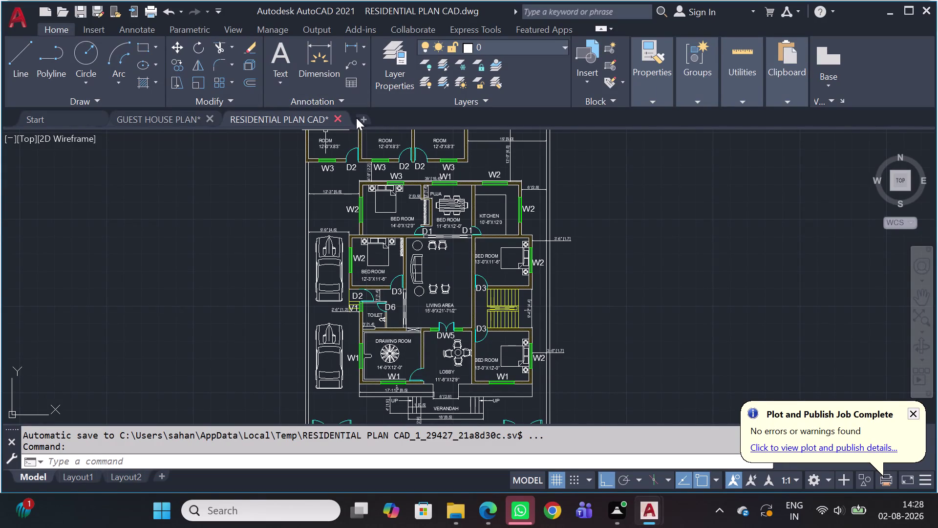
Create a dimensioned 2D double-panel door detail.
Create the blank Drawing3 and pan its empty model space, bringing the origin to the lower left.
click(367, 115)
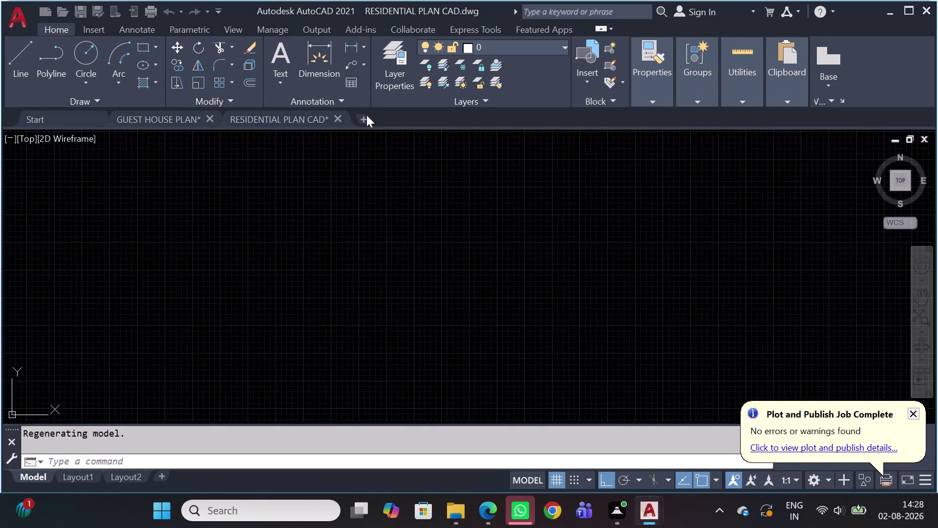
scroll(down, 3)
scroll(up, 3)
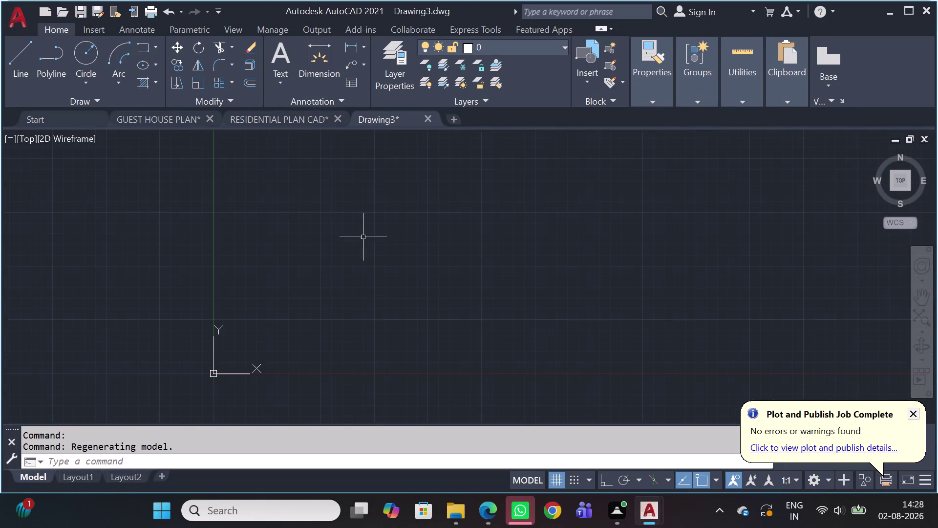
scroll(up, 3)
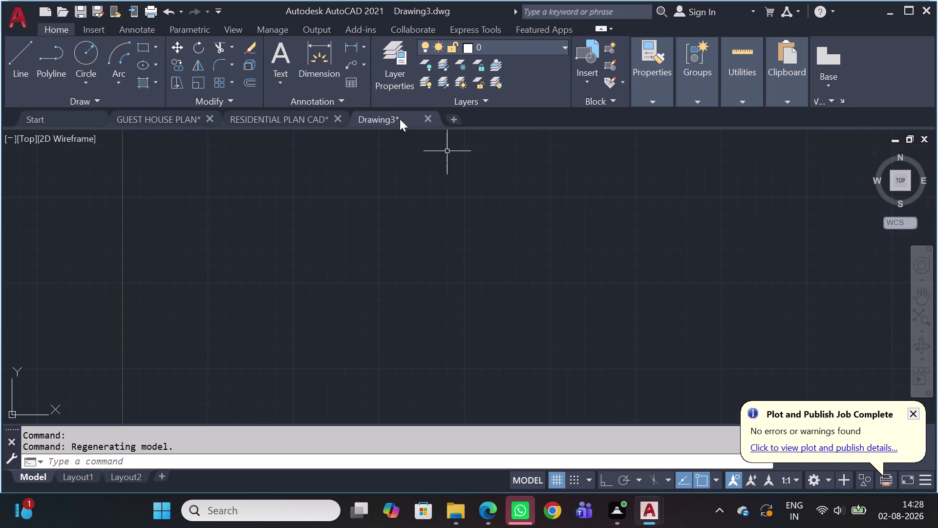
scroll(up, 3)
scroll(down, 3)
scroll(down, 3)
scroll(up, 3)
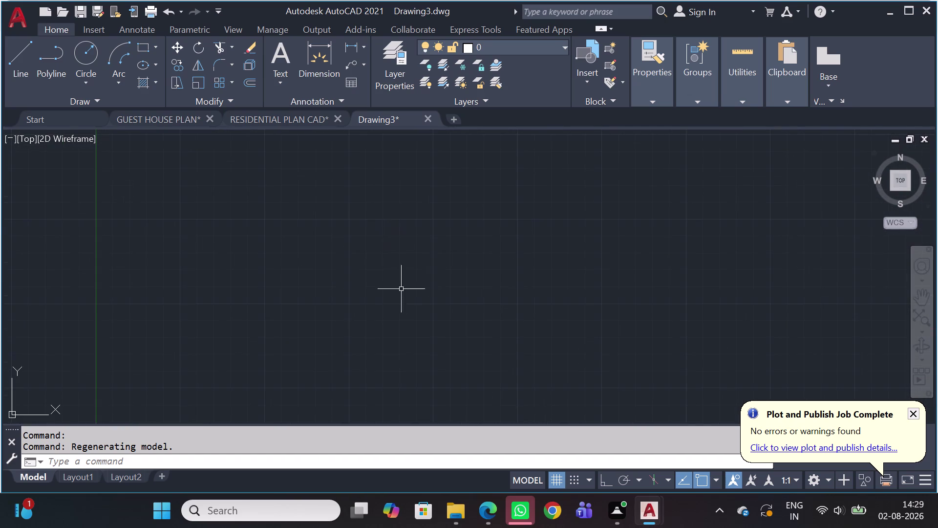
middle_drag(322, 302, 260, 271)
scroll(down, 3)
middle_drag(304, 214, 304, 215)
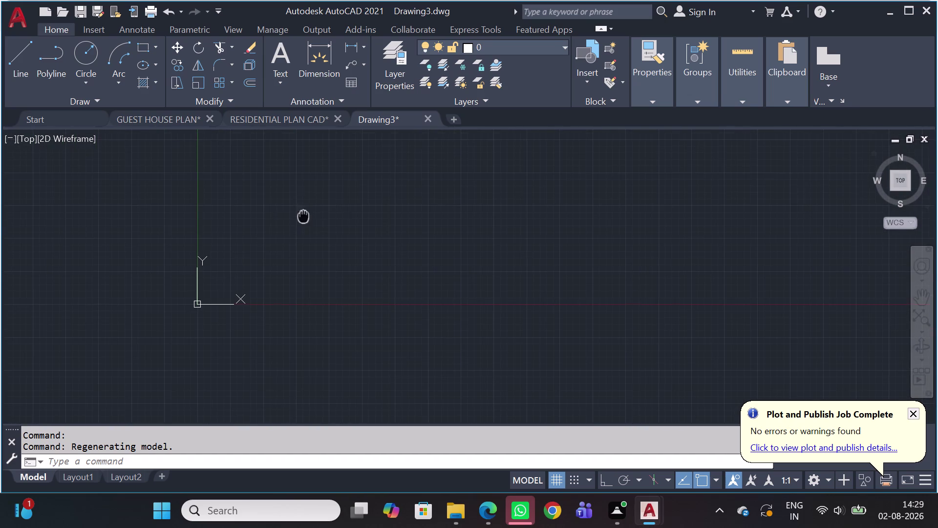
middle_drag(304, 215, 119, 297)
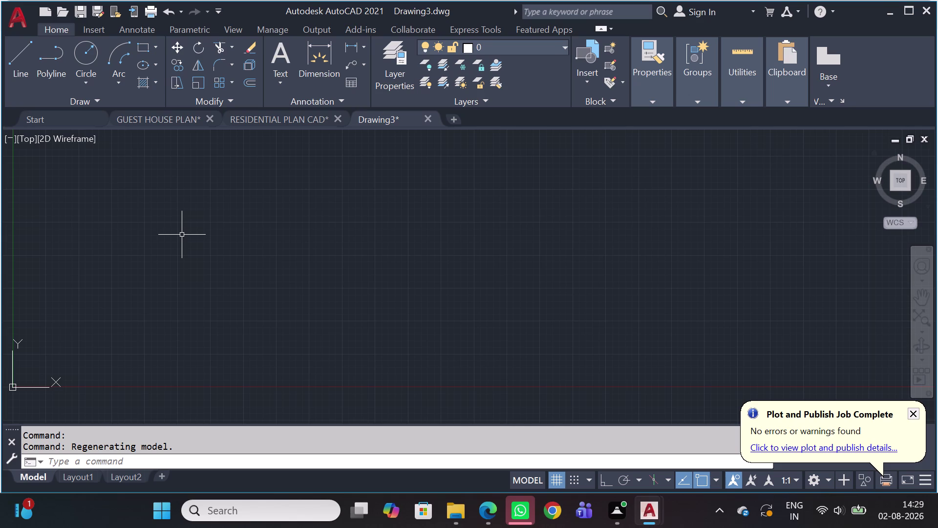
Set ISO-25's primary unit format to Architectural with 0'-0 1/2" precision.
text(D)
key(space)
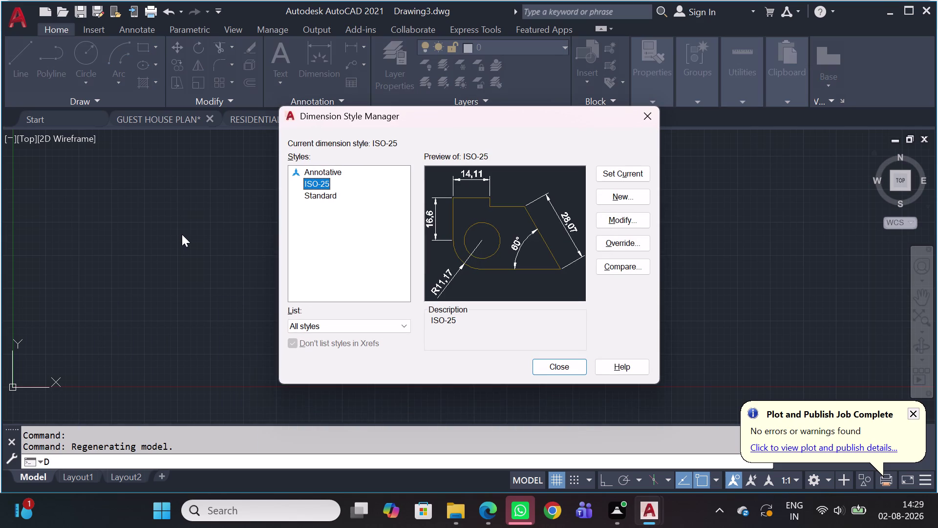
click(631, 225)
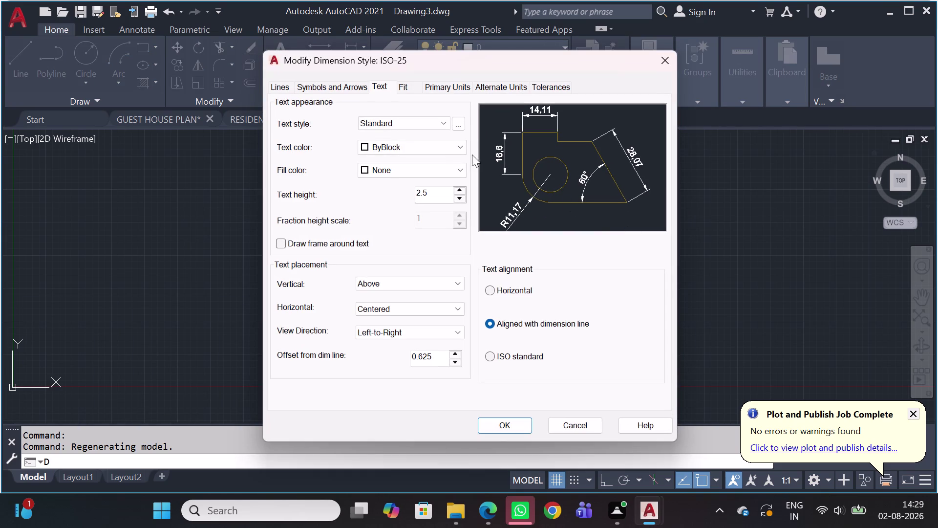
click(445, 84)
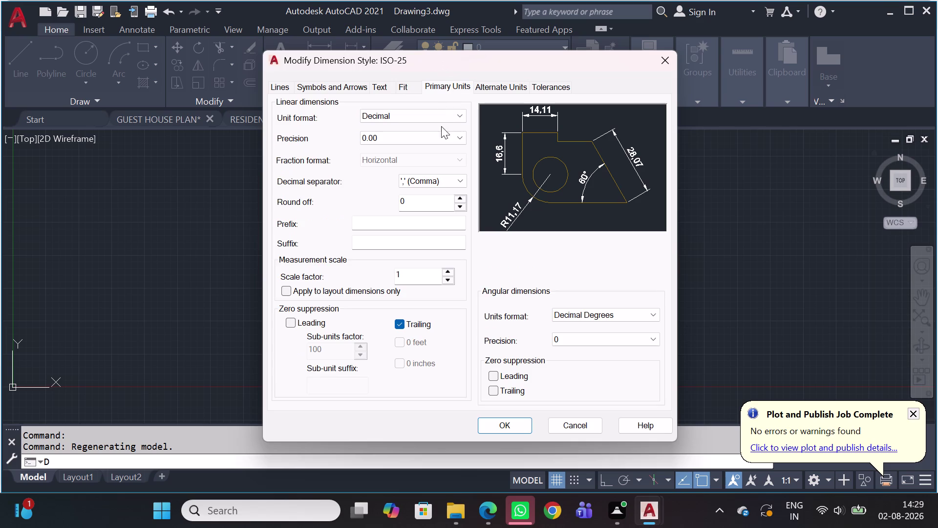
click(401, 123)
click(412, 116)
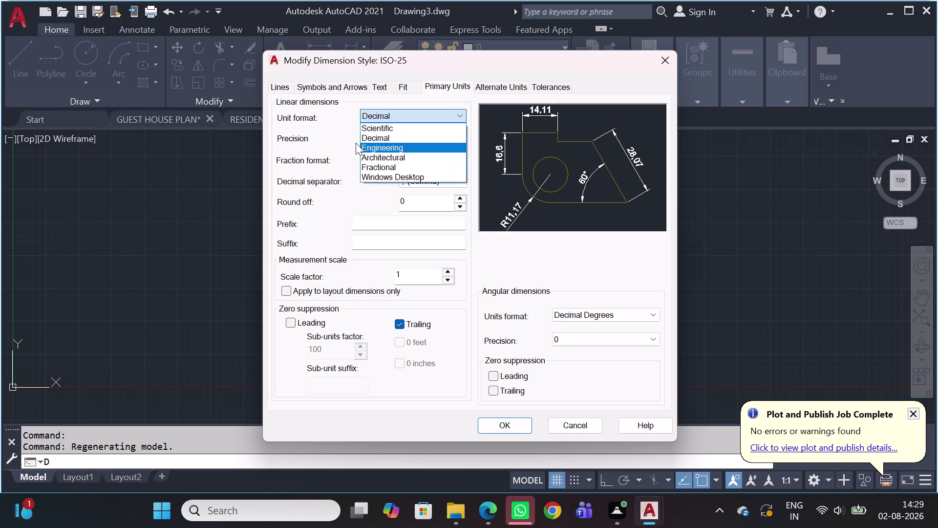
click(398, 159)
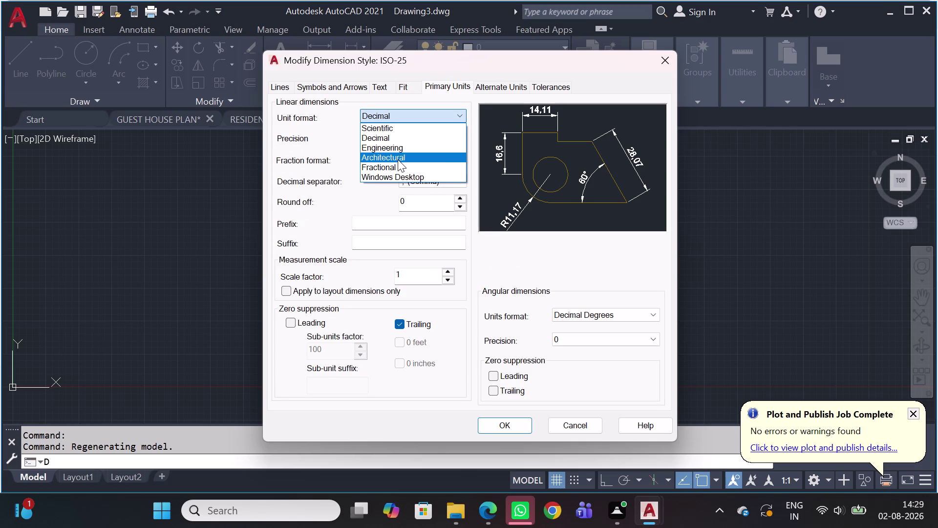
click(399, 137)
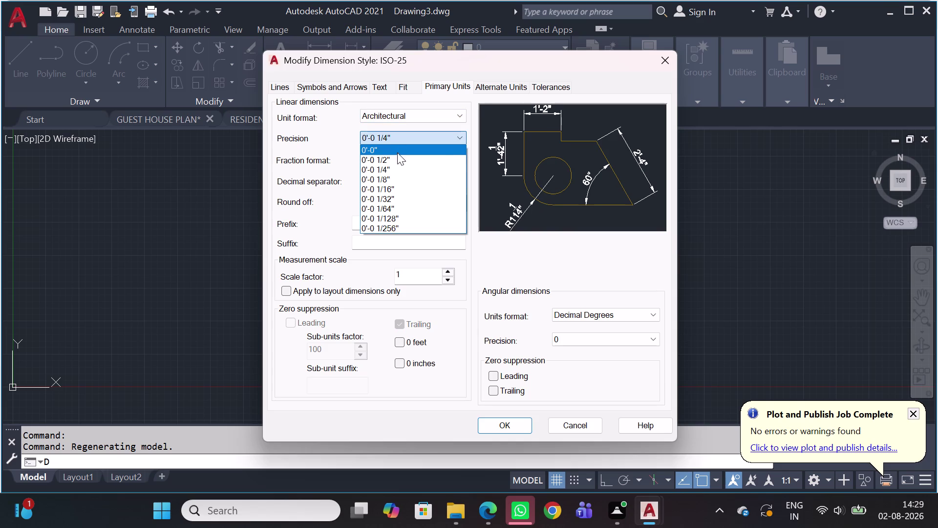
click(396, 156)
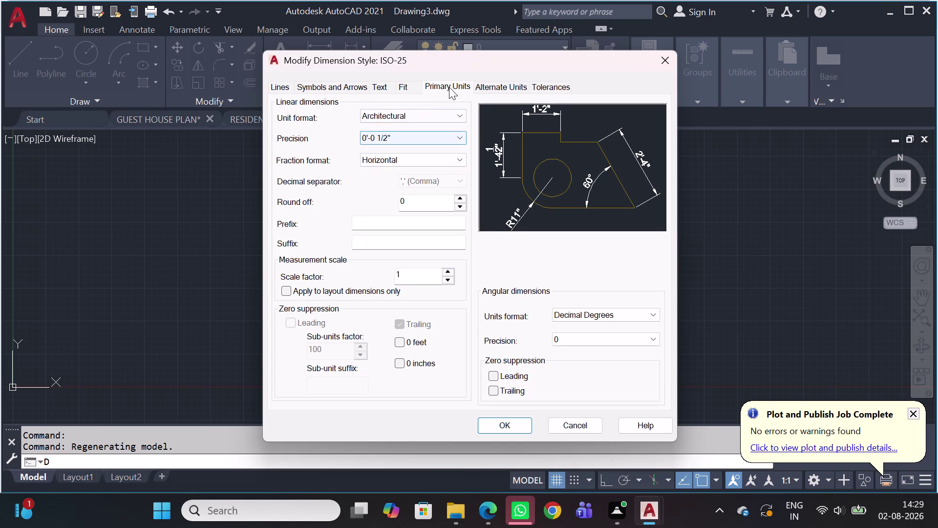
Review the ISO-25 units tabs, then accept the changes and close the Dimension Style Manager.
click(485, 85)
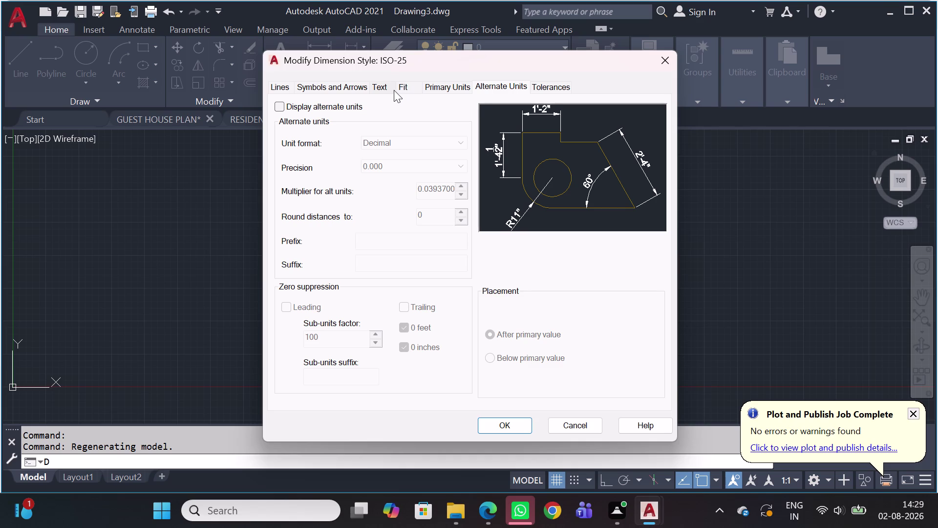
click(382, 85)
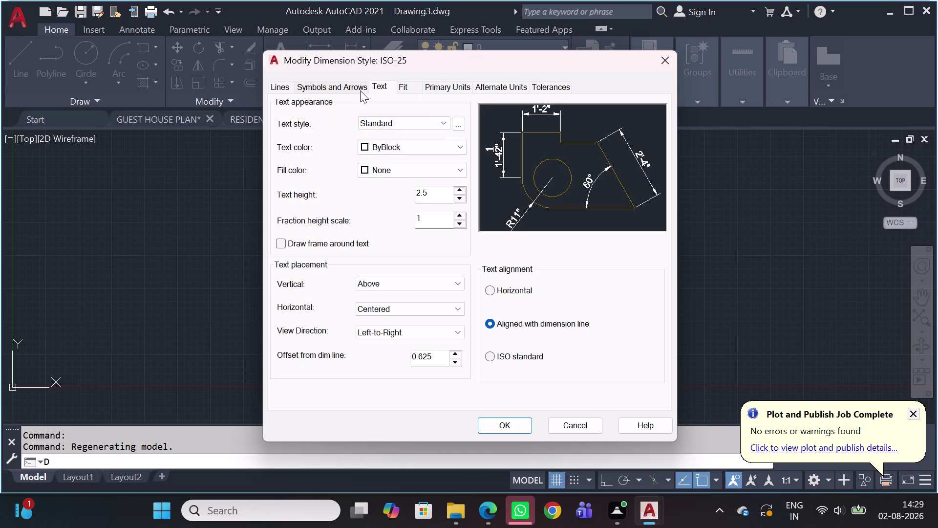
click(495, 422)
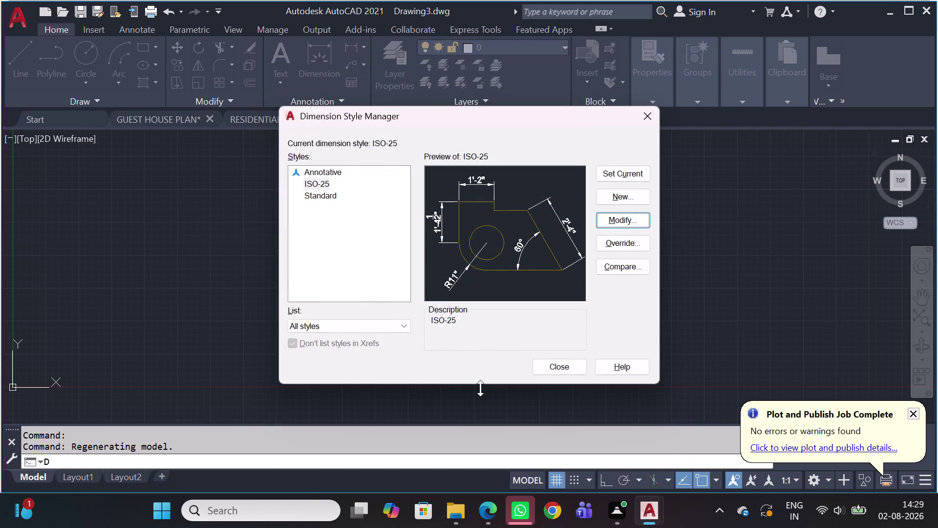
click(618, 164)
click(627, 176)
click(645, 111)
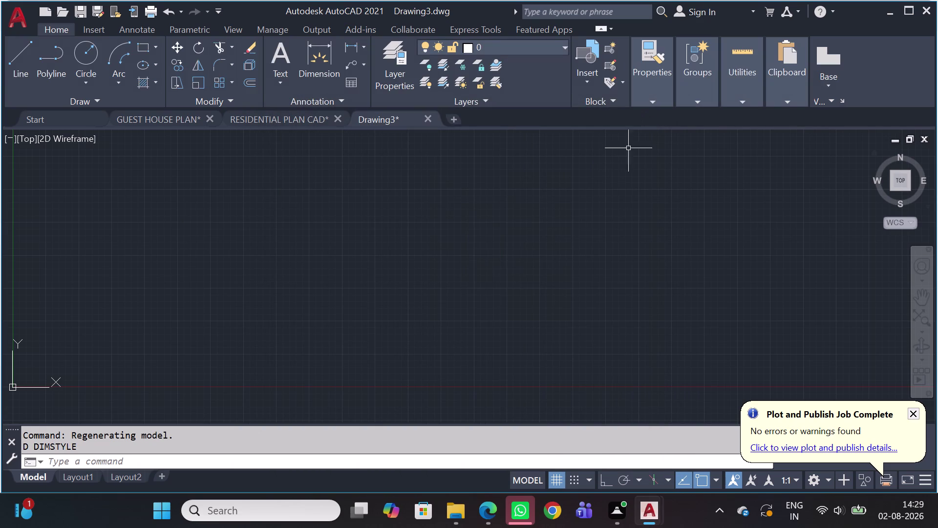
Set drawing units to Architectural, 0'-0 1/2" precision, with Inches as the insertion scale.
text(U)
text(N)
key(space)
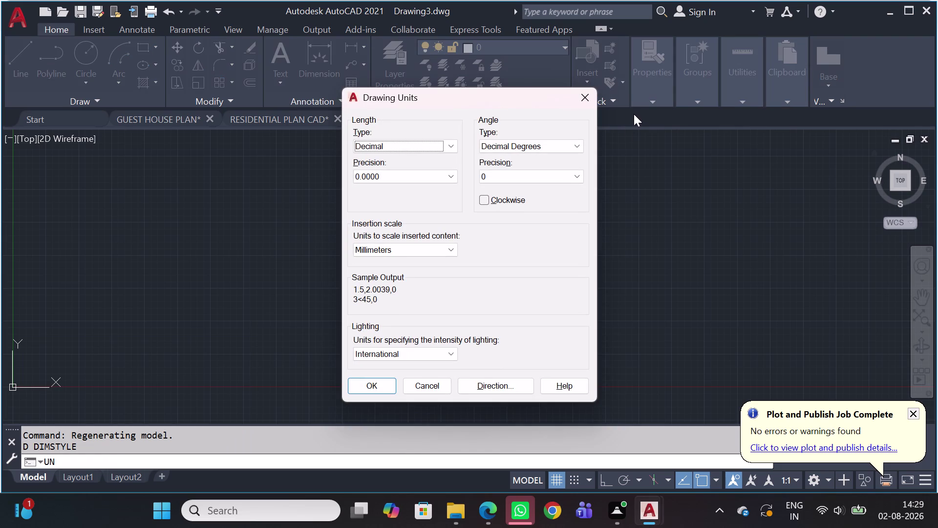
click(426, 143)
click(393, 159)
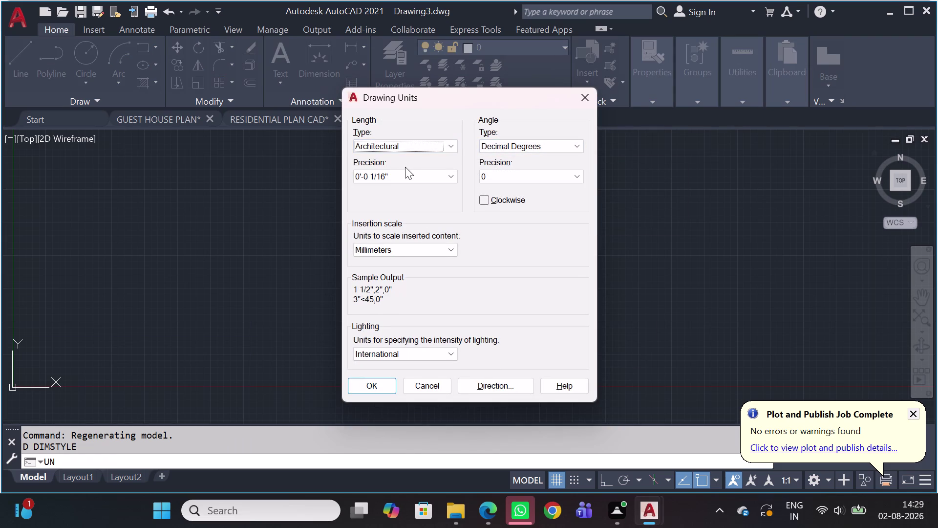
click(402, 174)
click(391, 194)
click(435, 243)
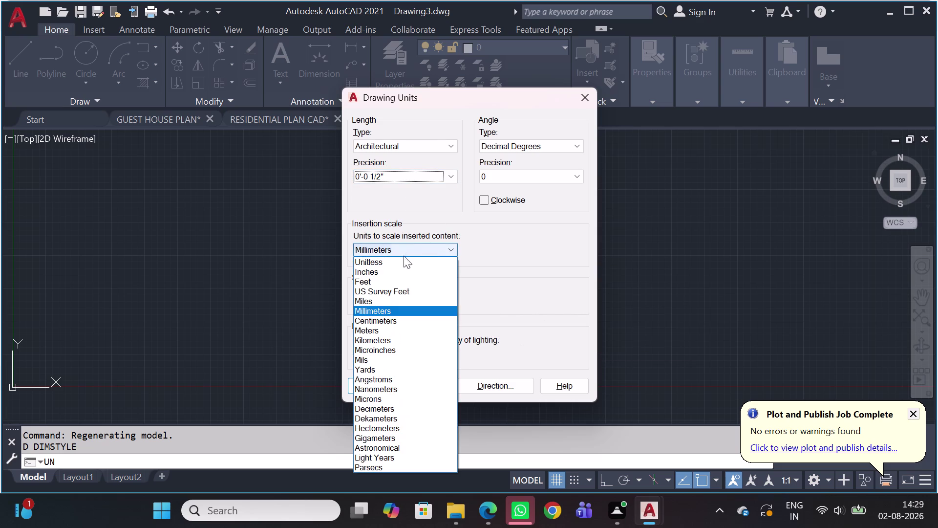
click(389, 272)
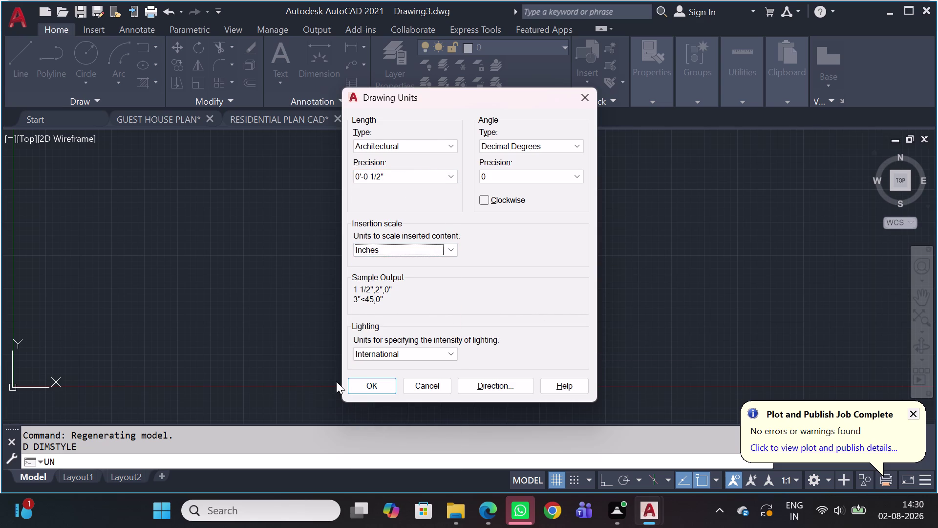
click(364, 381)
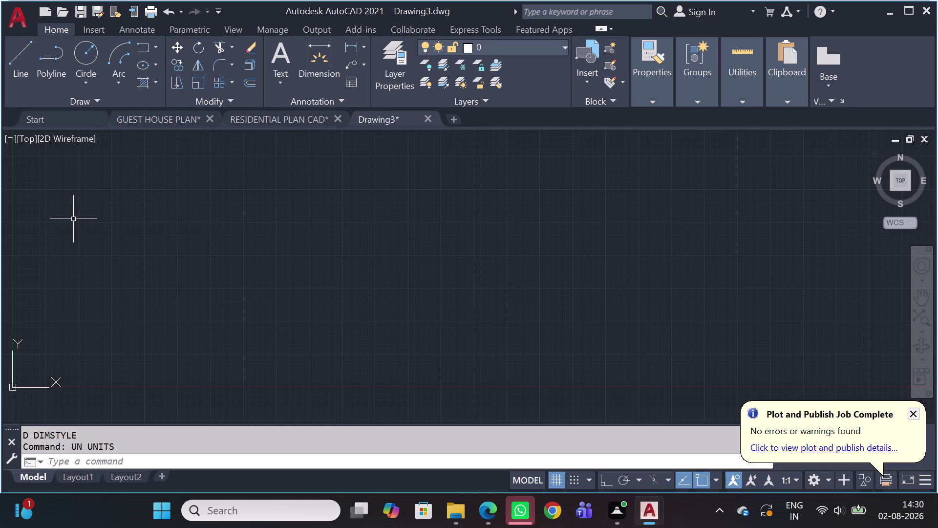
Start the door outline with ortho on, drawing the 4-foot top edge.
key(l)
key(space)
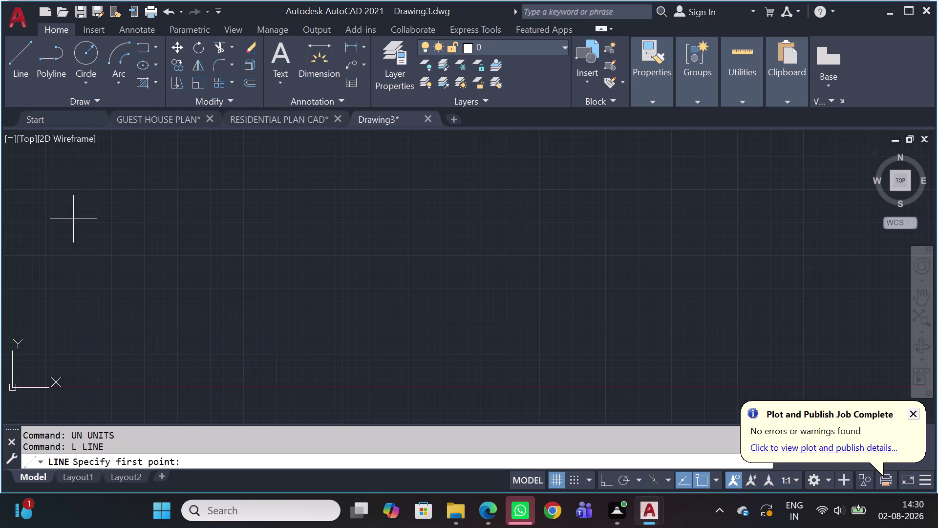
click(324, 186)
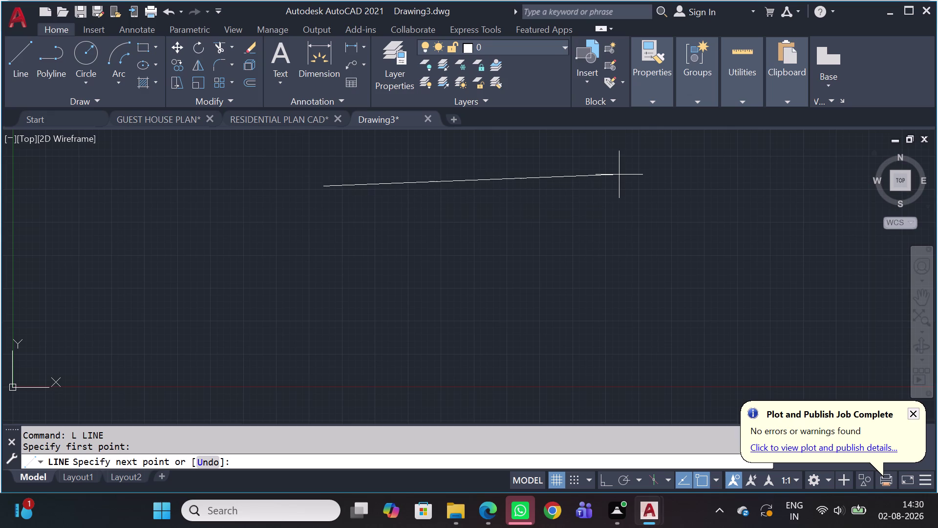
key(shift+F8)
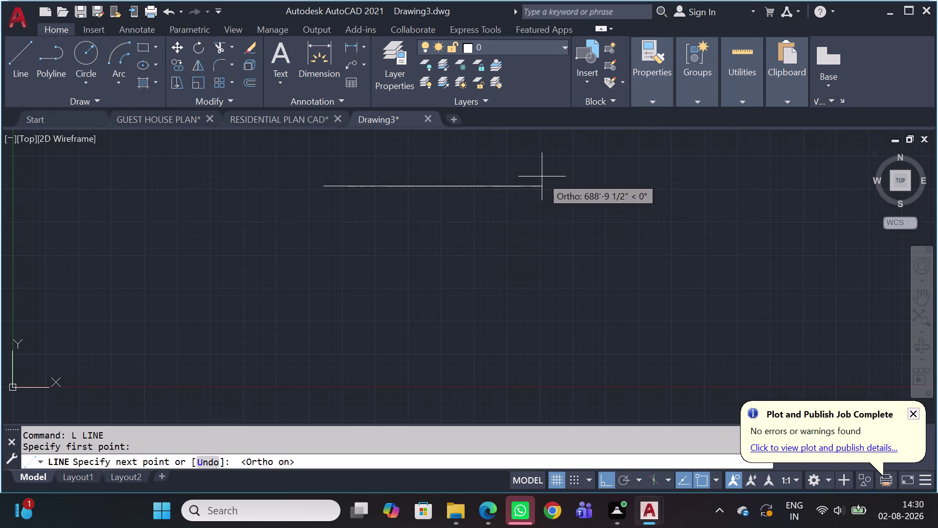
key(4)
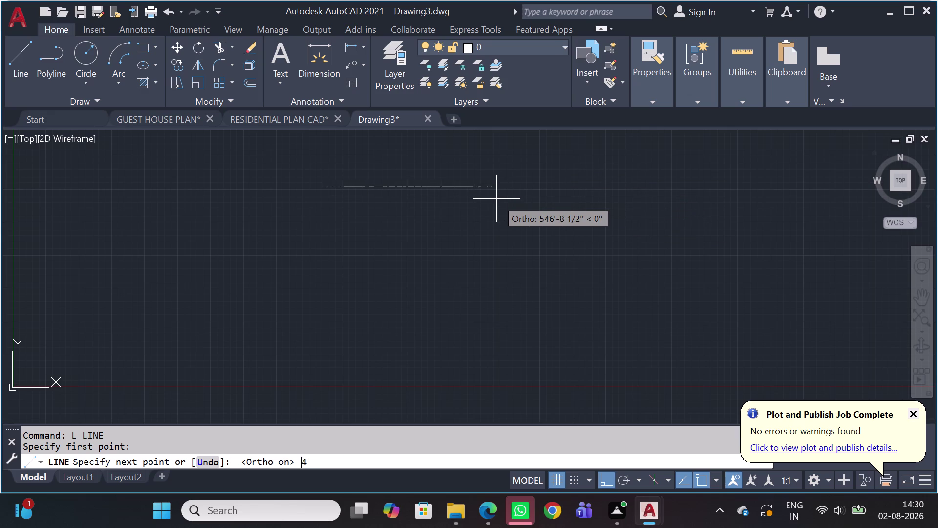
text(')
key(space)
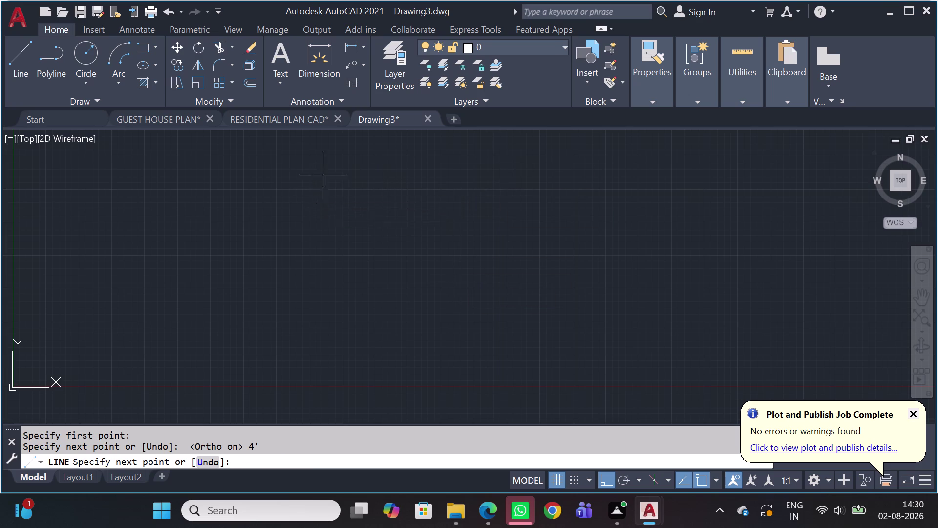
scroll(up, 3)
scroll(up, 3)
middle_drag(379, 201, 413, 283)
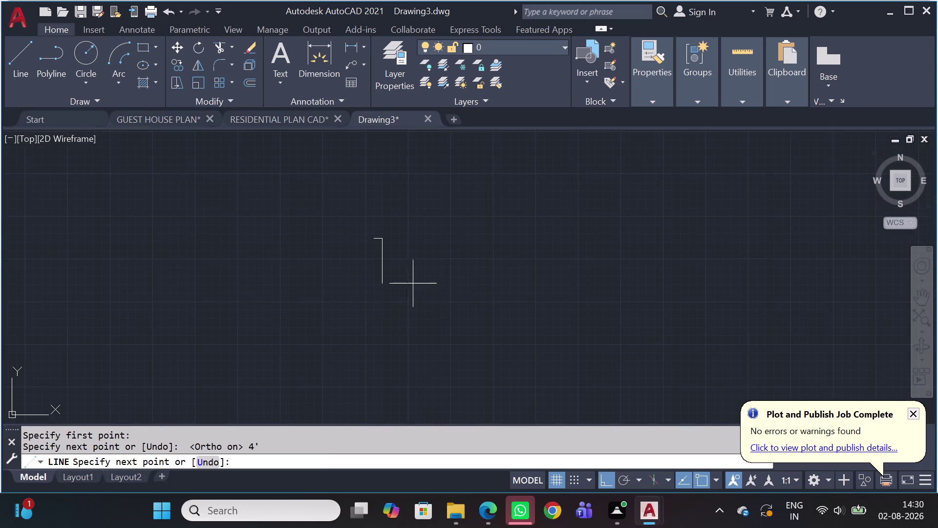
scroll(up, 3)
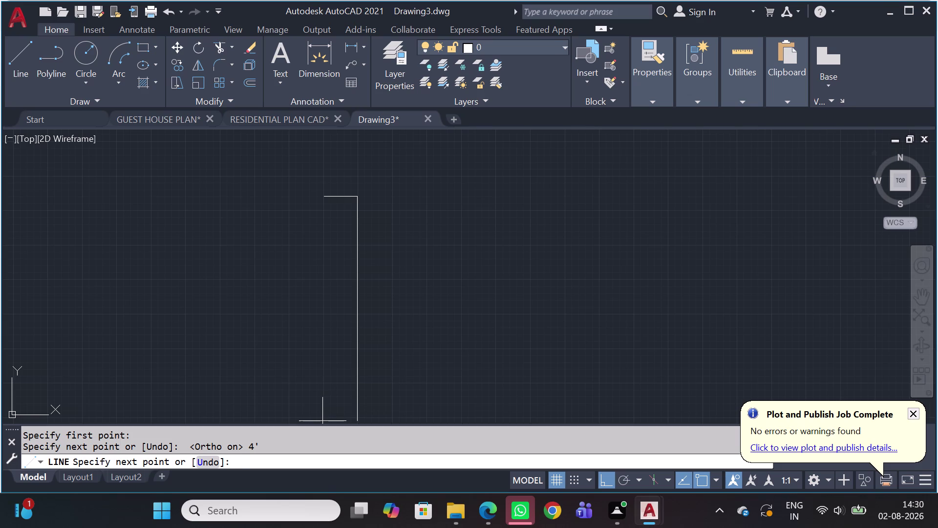
Complete the outline with the 7-foot right side, 4-foot bottom and 7-foot side.
key(7)
key(apostrophe)
key(Return)
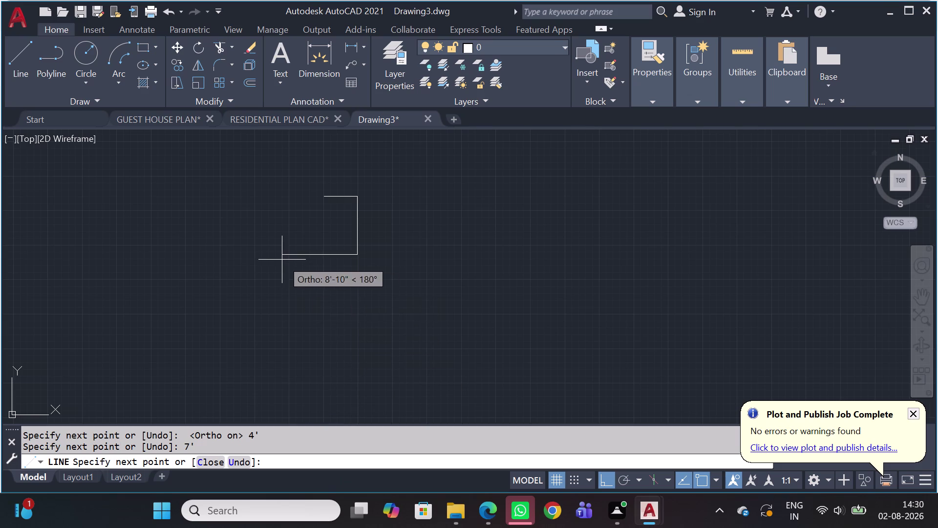
scroll(up, 3)
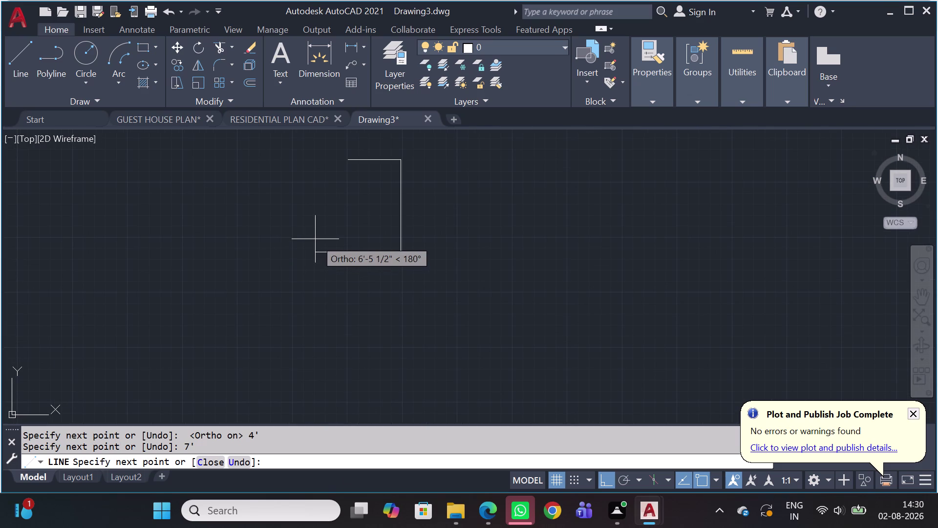
key(4)
key(apostrophe)
key(Return)
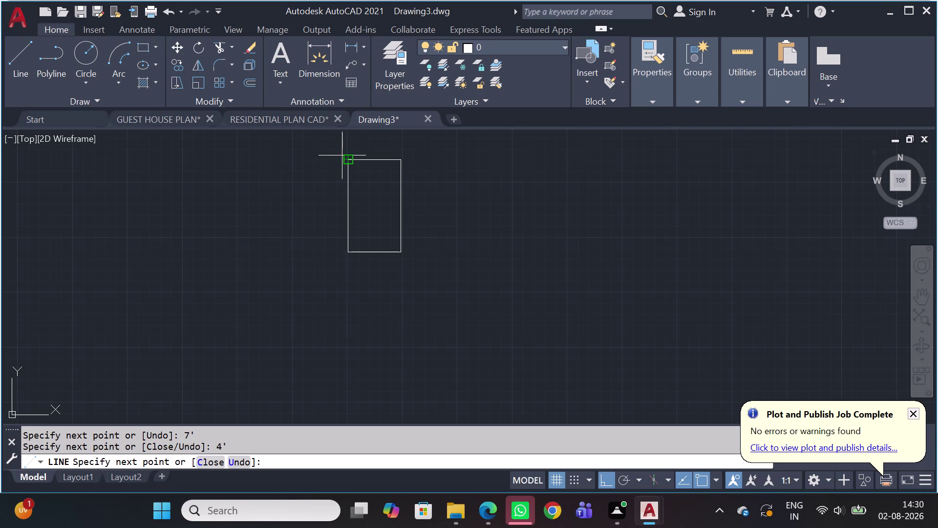
key(7)
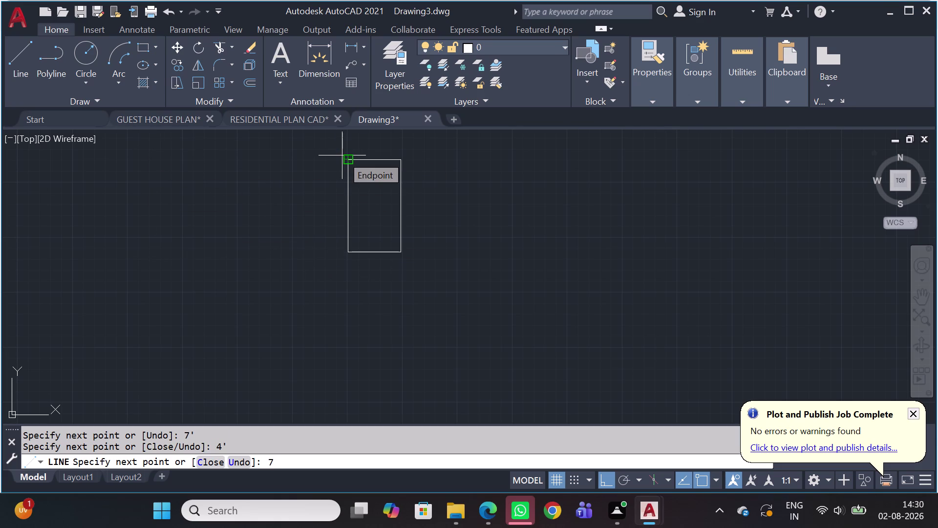
key(apostrophe)
key(Return)
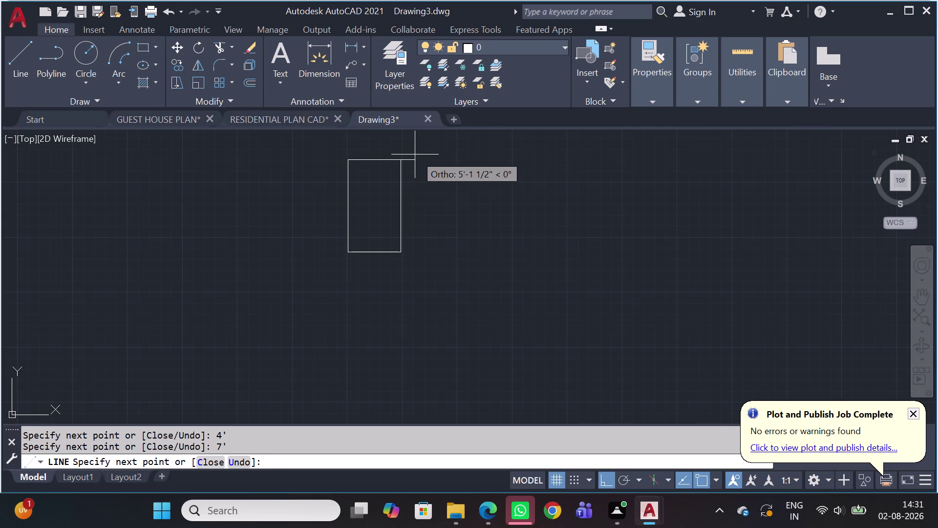
key(Escape)
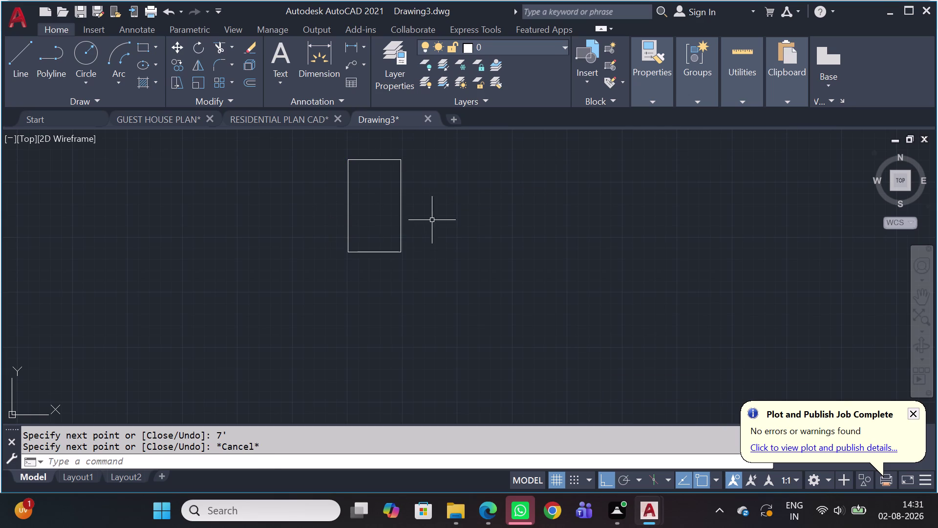
Start a line tracked from the door outline's top-left corner.
scroll(up, 3)
scroll(up, 3)
middle_drag(379, 210, 384, 210)
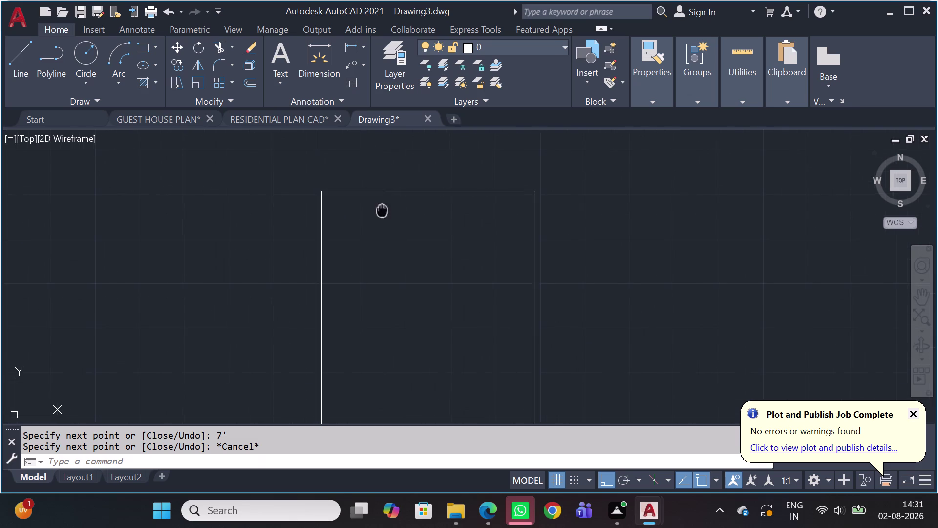
middle_drag(385, 209, 384, 186)
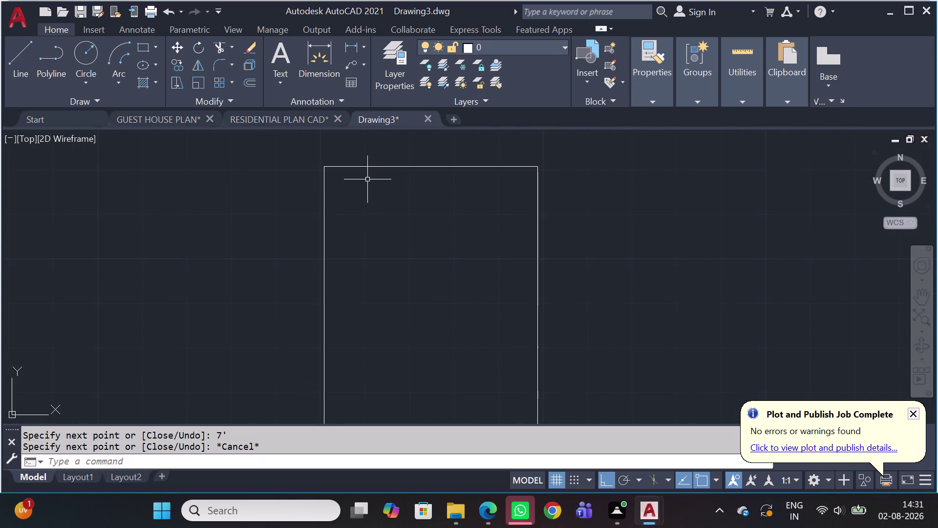
scroll(down, 3)
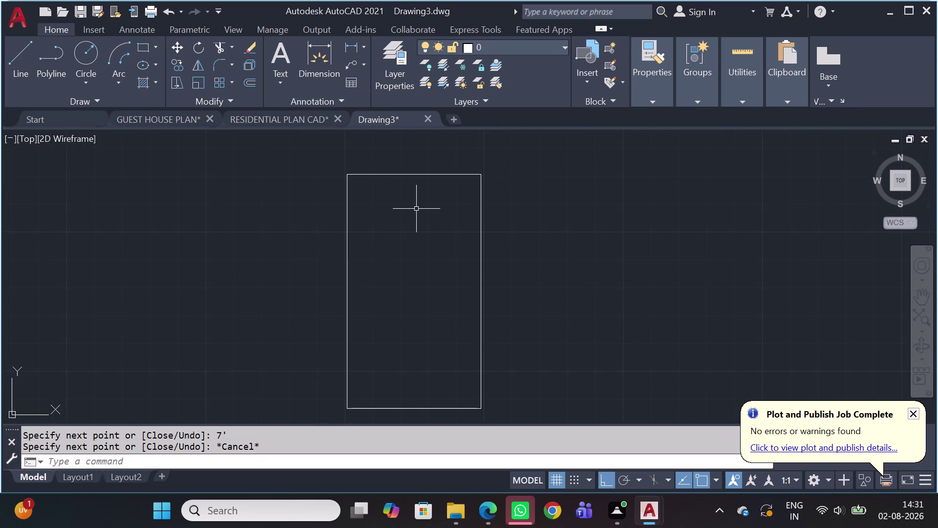
key(l)
key(space)
key(t)
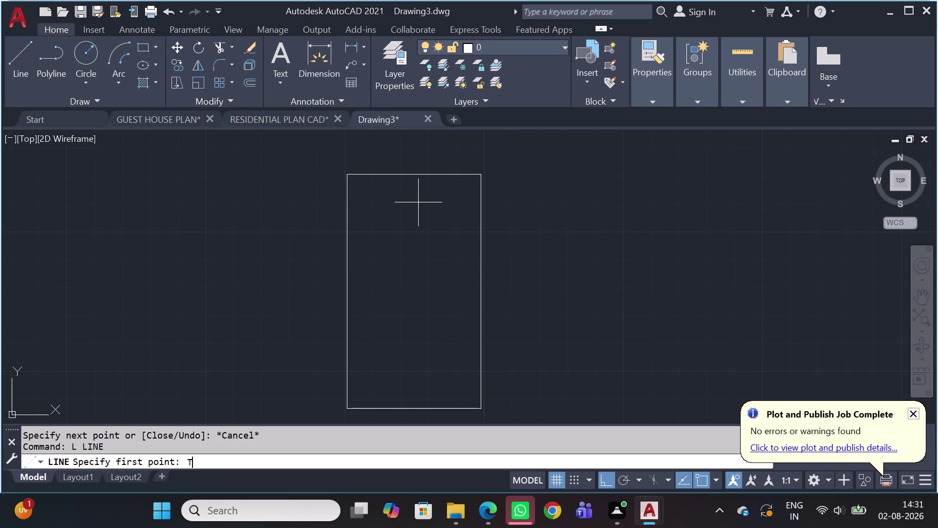
text(K)
key(space)
scroll(up, 3)
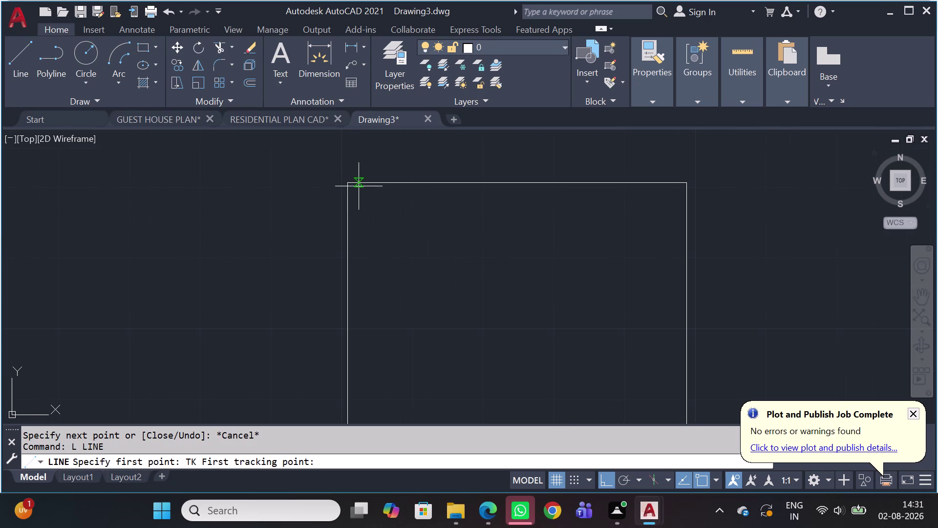
click(346, 184)
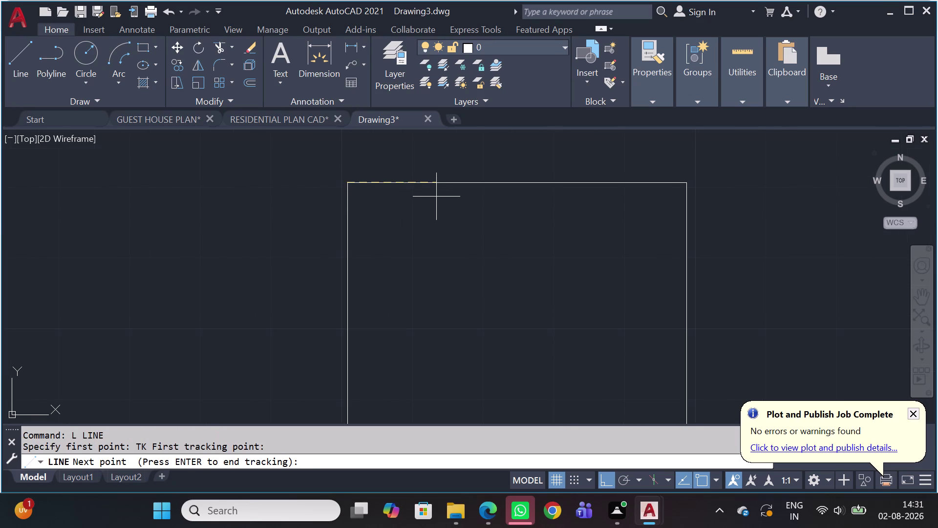
Offset the line's start point 2.5 right and 2.5 down from that corner.
text(2.)
text(5)
key(space)
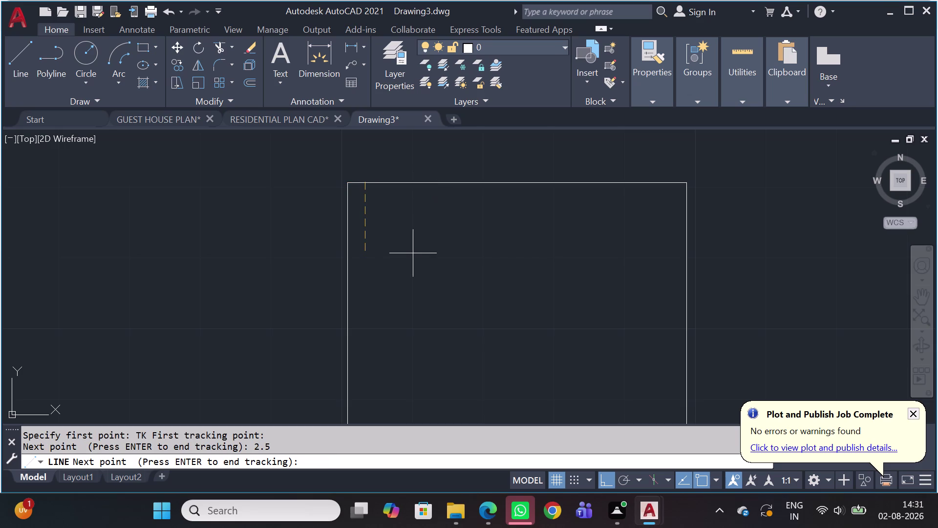
text(2.)
text(5)
key(Return)
key(Return)
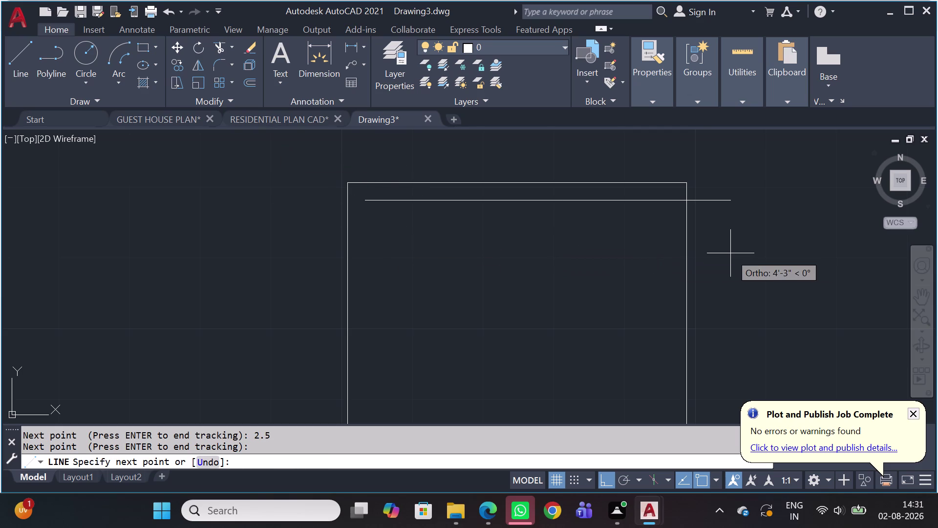
Draw the 3'7" top inner line and the right inner line down to the bottom edge.
key(3)
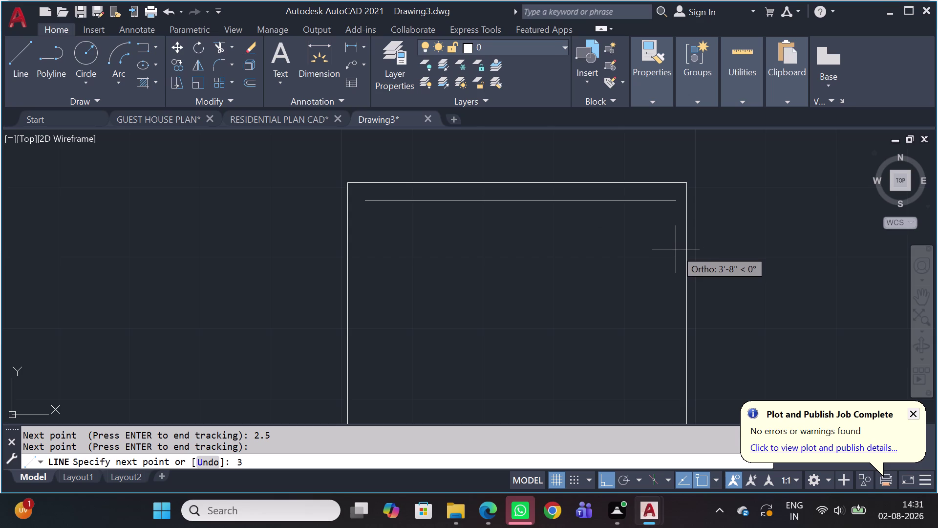
key(apostrophe)
key(7)
key(Return)
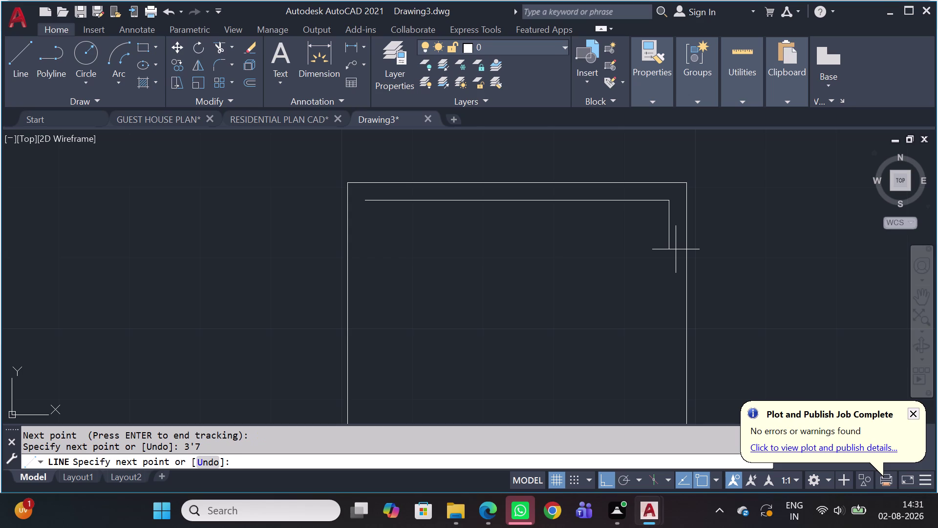
scroll(down, 3)
middle_drag(679, 340, 660, 279)
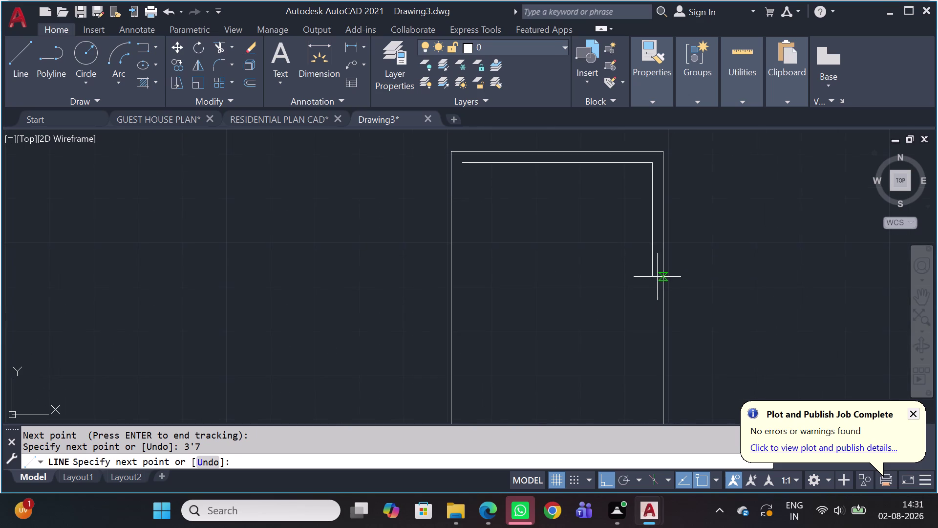
scroll(down, 3)
scroll(up, 3)
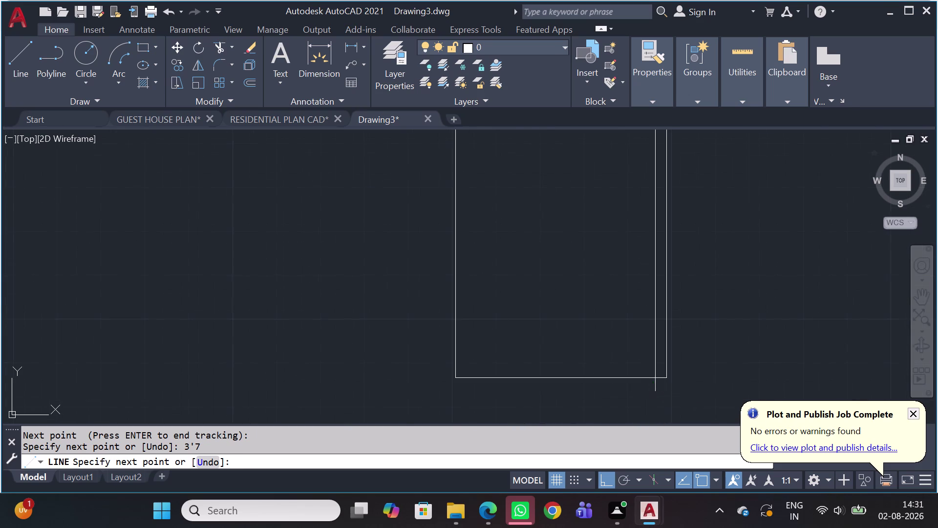
click(652, 376)
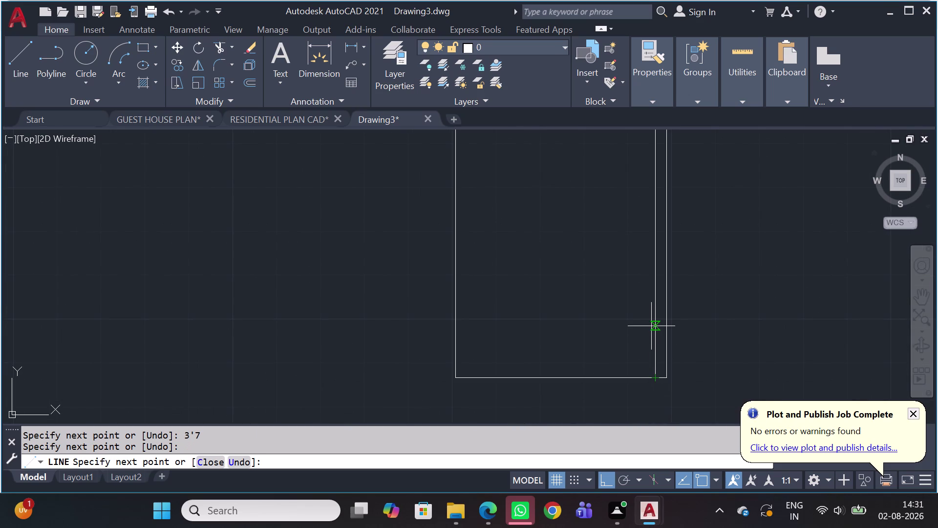
key(Escape)
Draw the left inner frame line from the top down to the bottom edge.
scroll(down, 3)
scroll(up, 3)
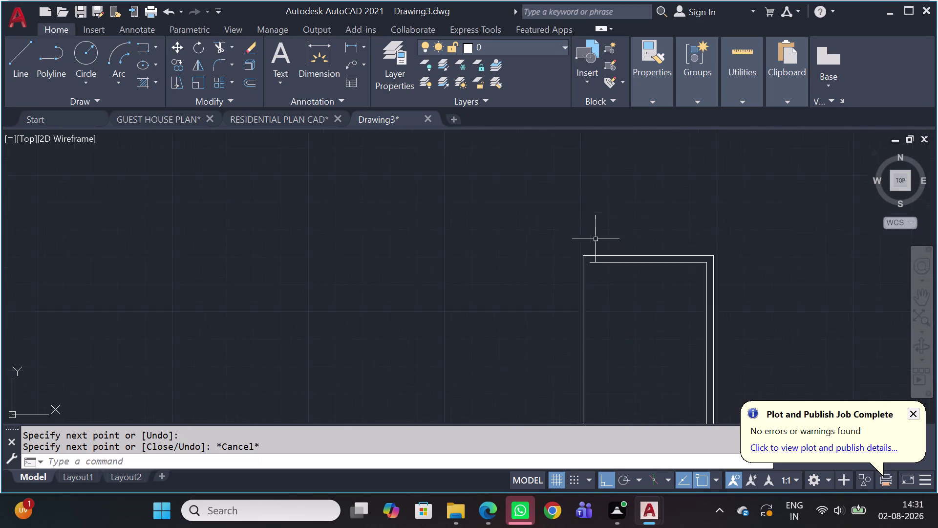
key(l)
key(space)
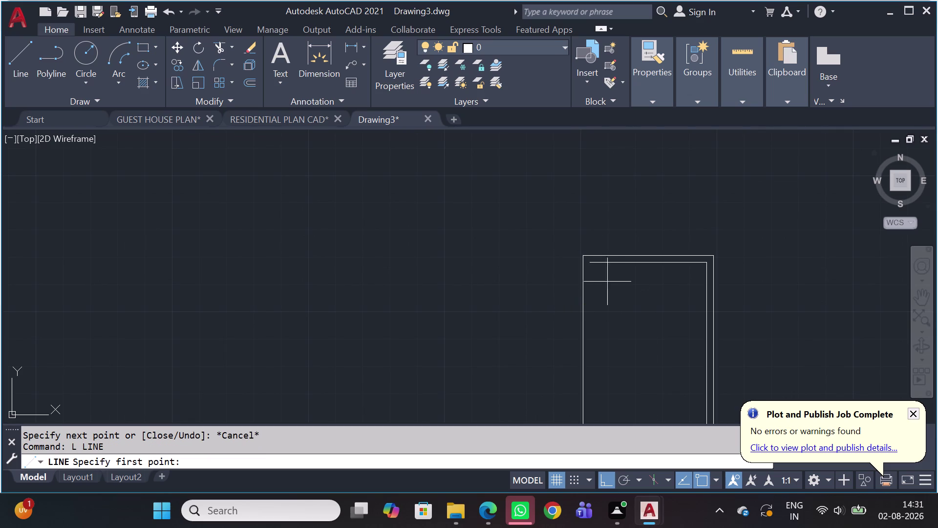
scroll(up, 3)
click(582, 258)
scroll(down, 3)
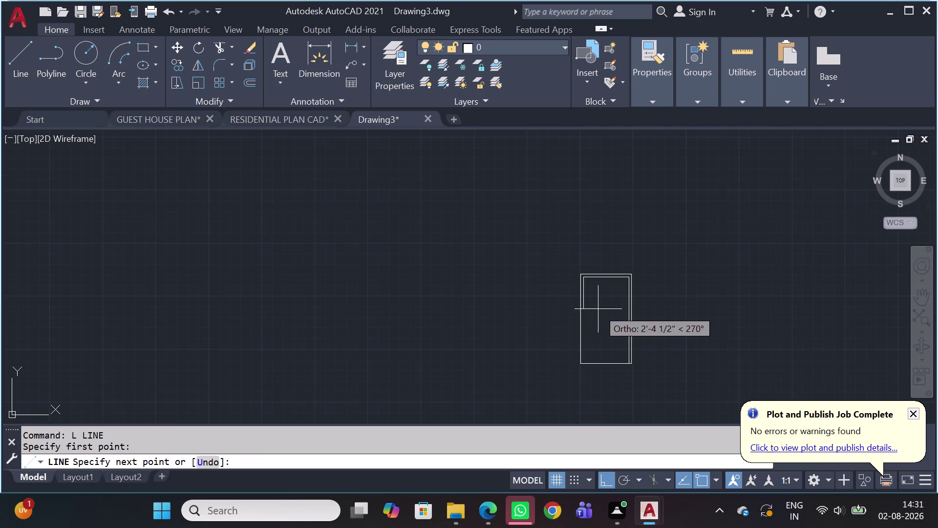
scroll(up, 3)
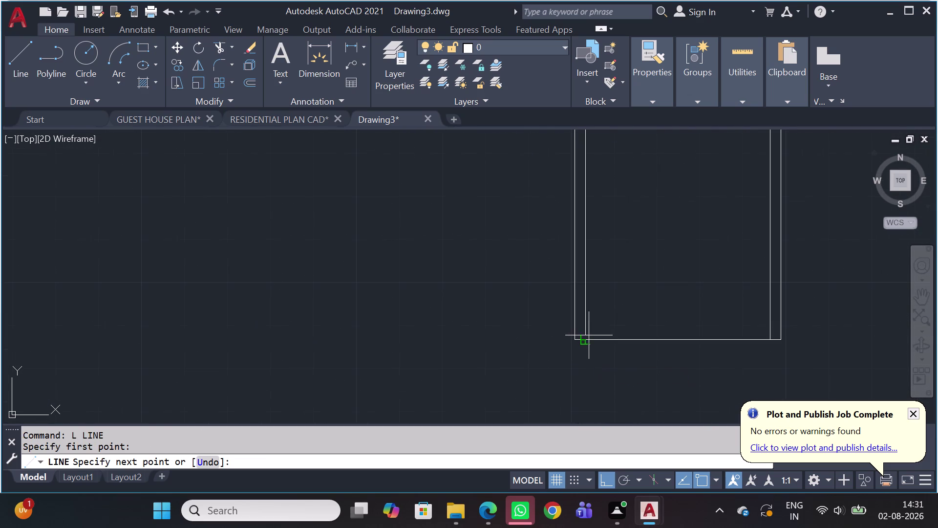
click(587, 340)
key(Escape)
Pan to show the whole framed door and begin another line.
scroll(down, 3)
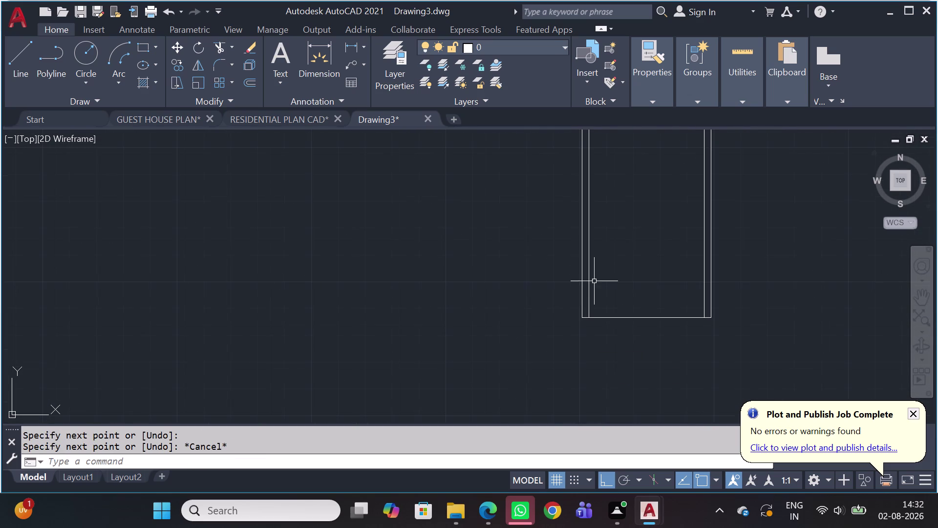
middle_drag(585, 283, 541, 385)
scroll(down, 3)
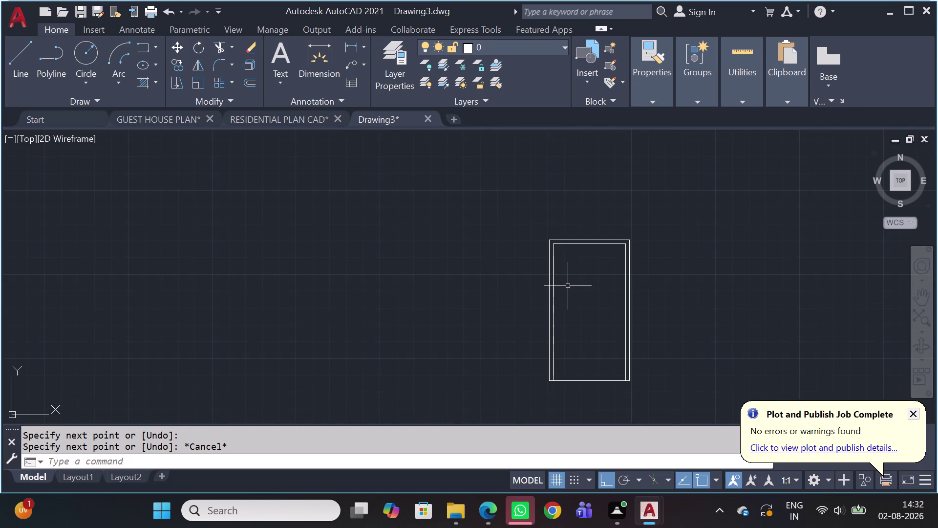
key(l)
key(space)
Start the panel line 4 right and 4 down from the inner frame's top-left corner.
text(T)
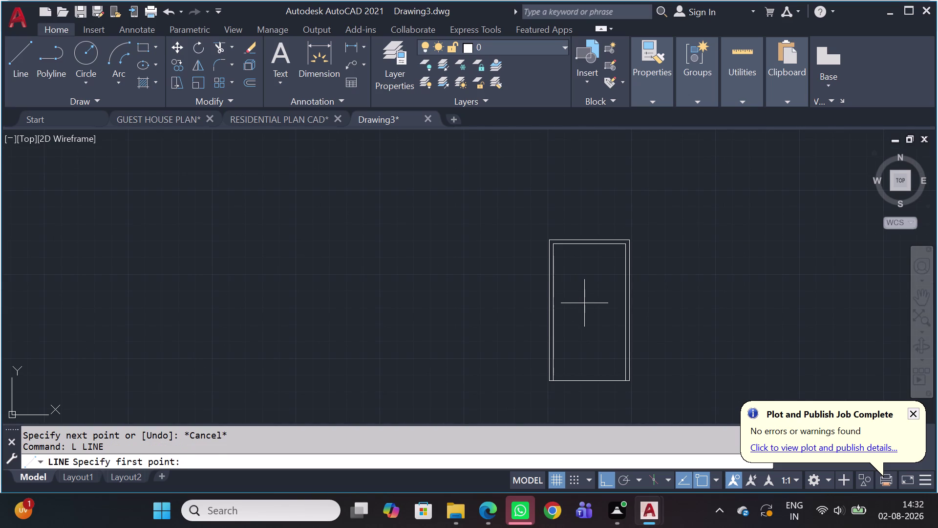
text(K)
key(space)
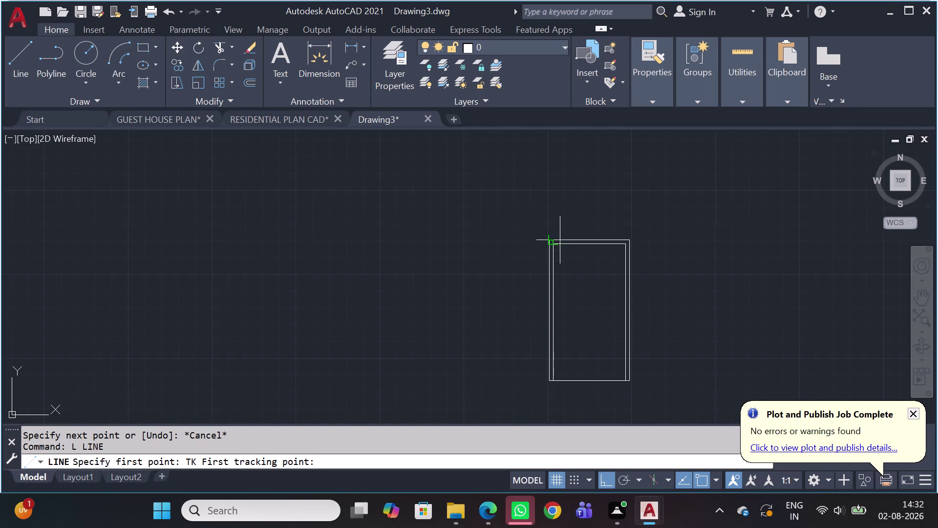
scroll(up, 3)
scroll(up, 3)
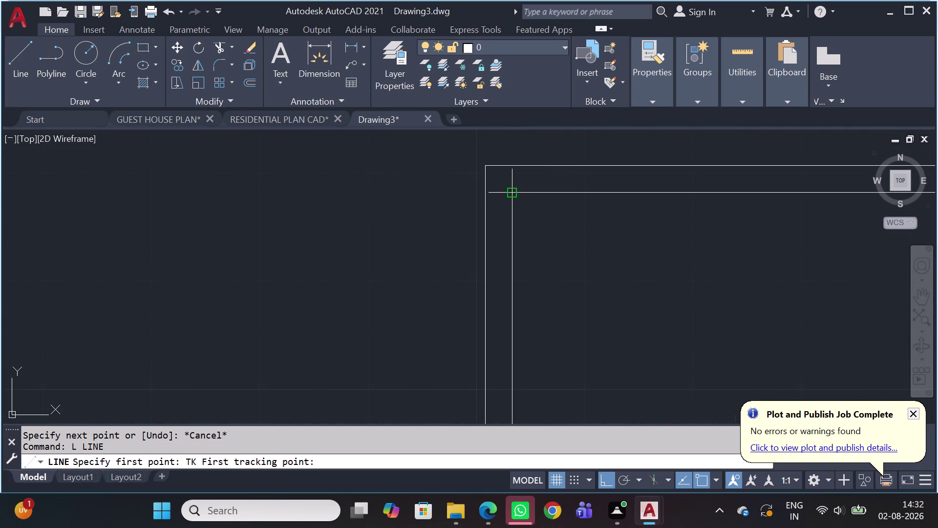
click(511, 195)
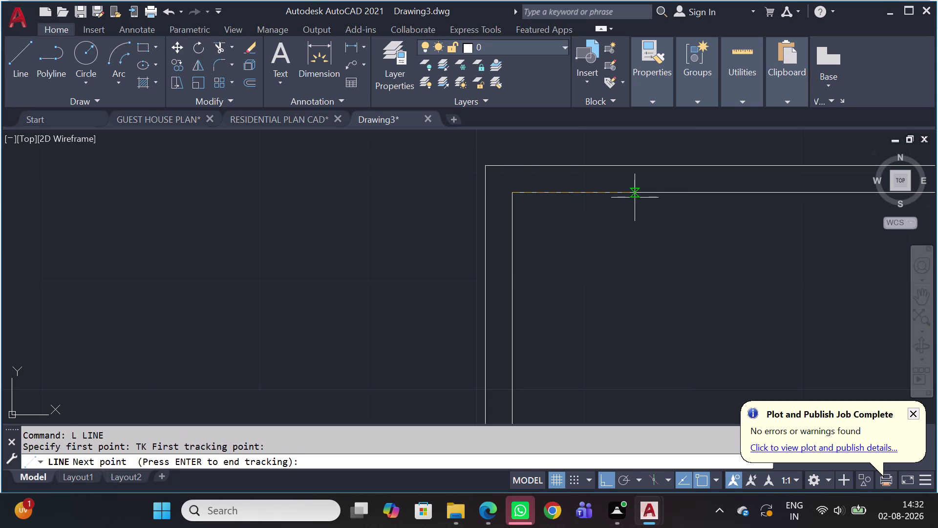
key(4)
key(Return)
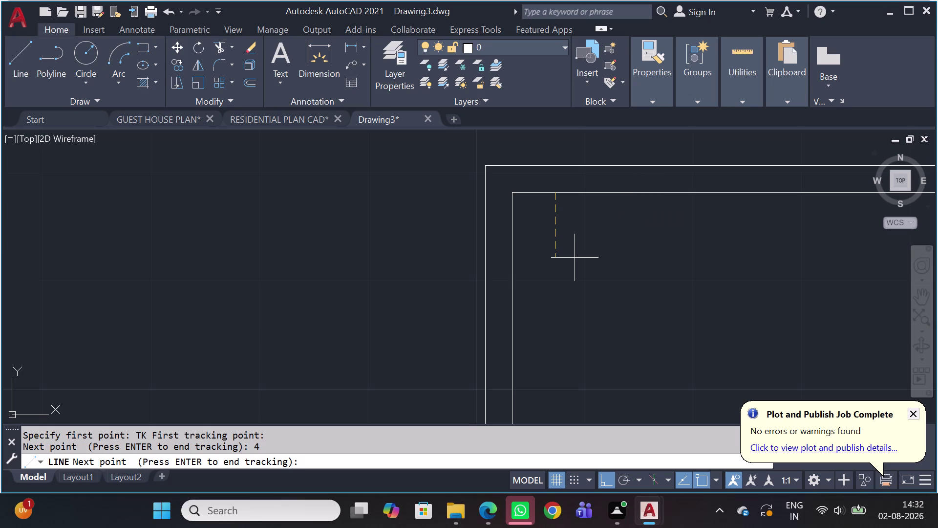
key(4)
key(Return)
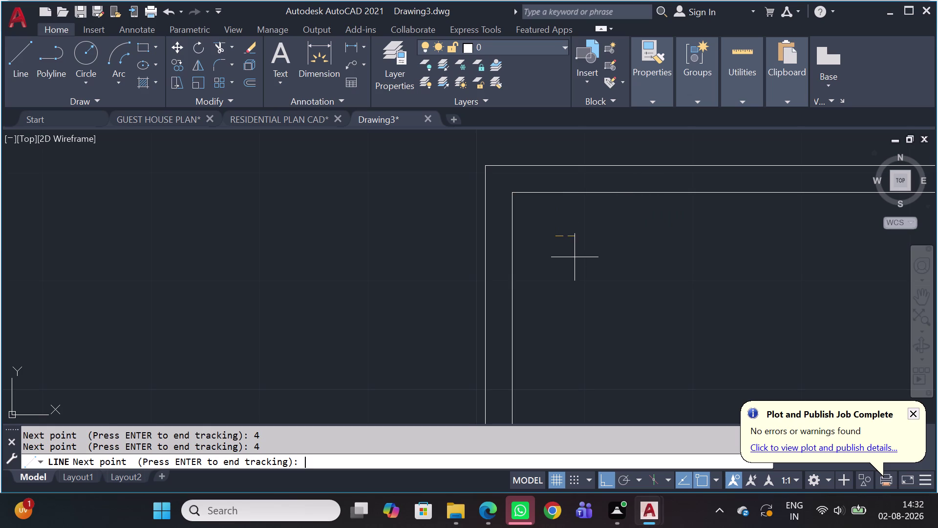
key(Return)
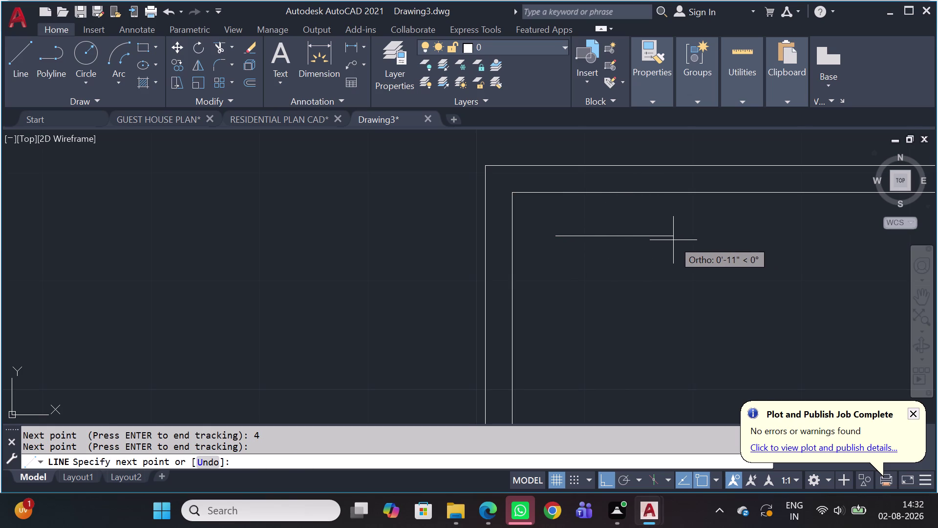
Draw the panel's 1'1.5 top edge.
key(1)
key(apostrophe)
key(1)
text(.5)
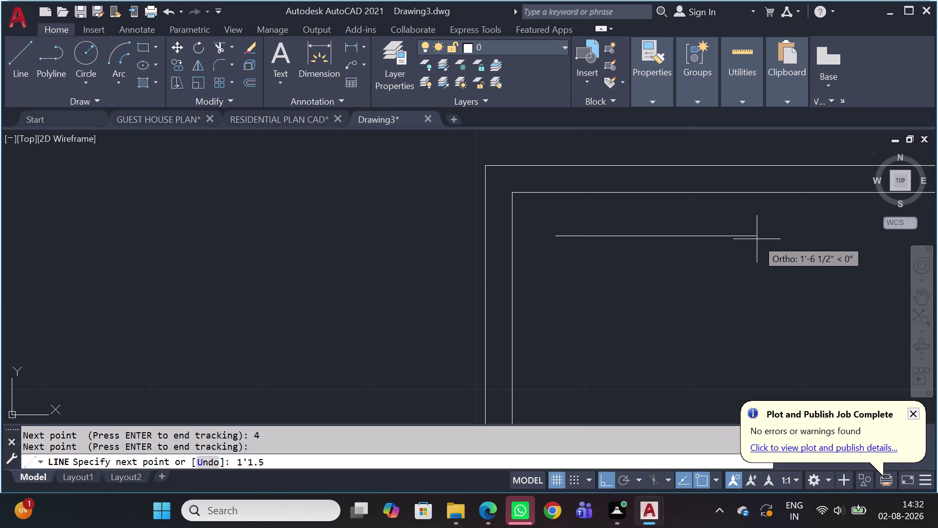
key(Return)
Draw the 2'11.5 downward panel side, then cancel the unfinished line.
scroll(down, 3)
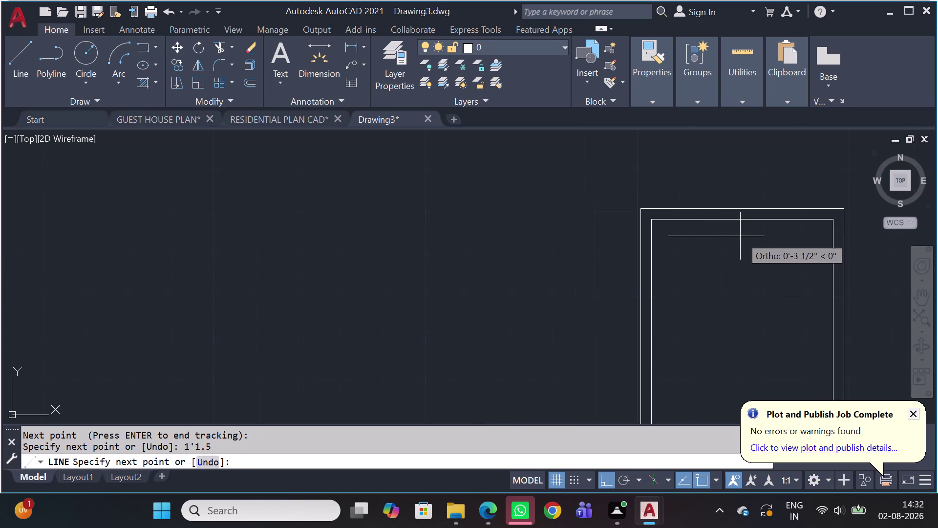
scroll(down, 3)
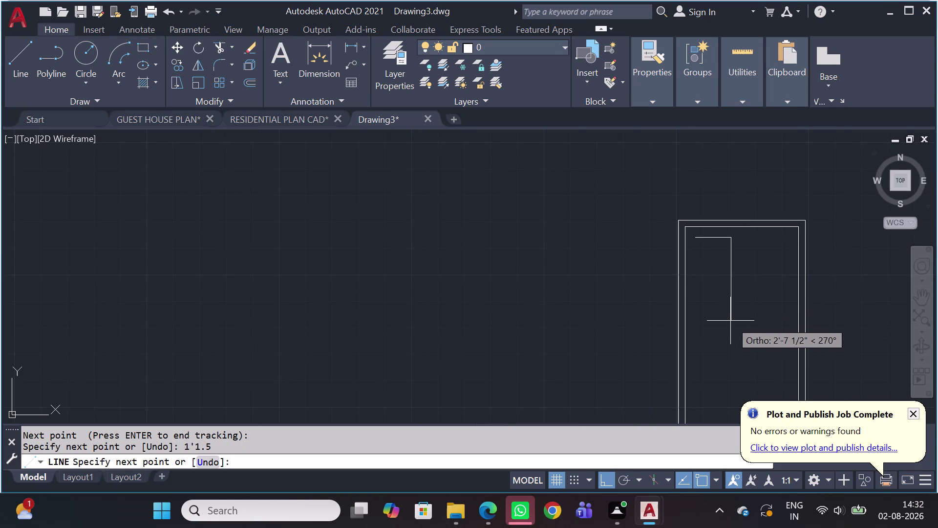
key(2)
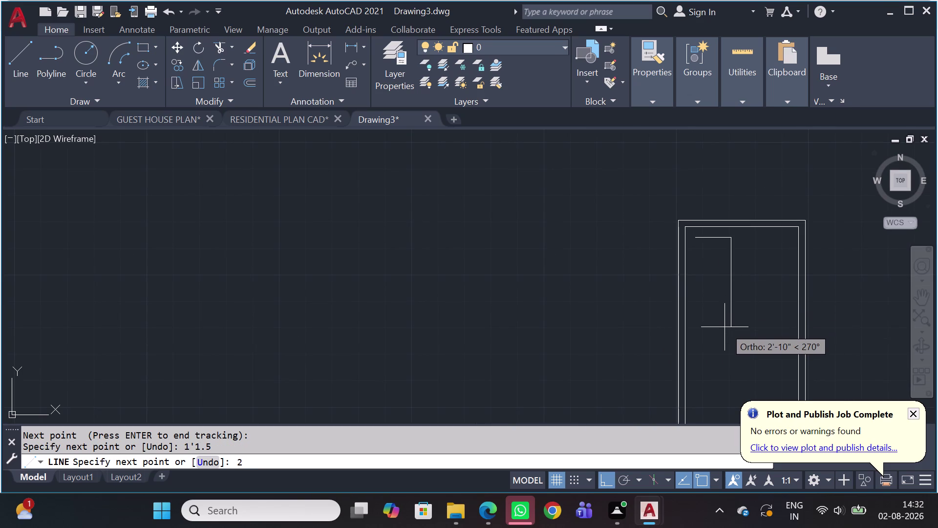
key(apostrophe)
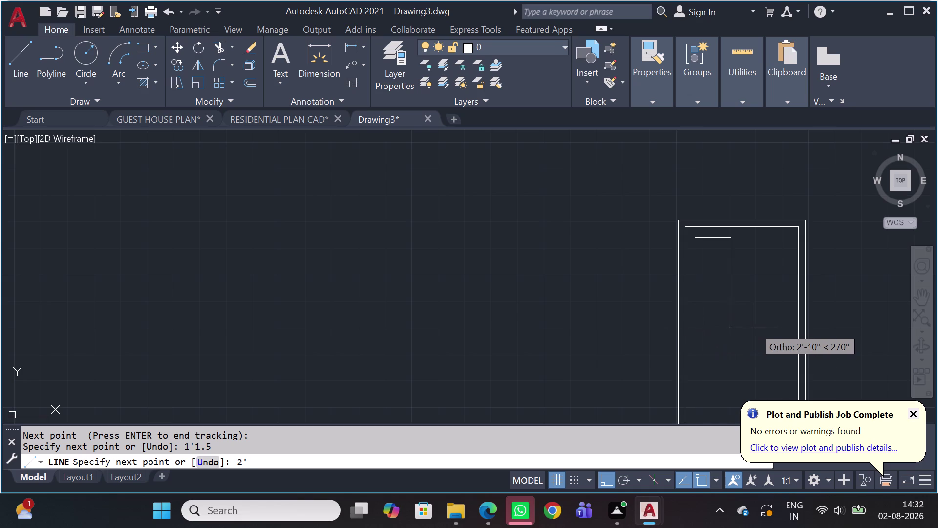
key(1)
key(1)
key(period)
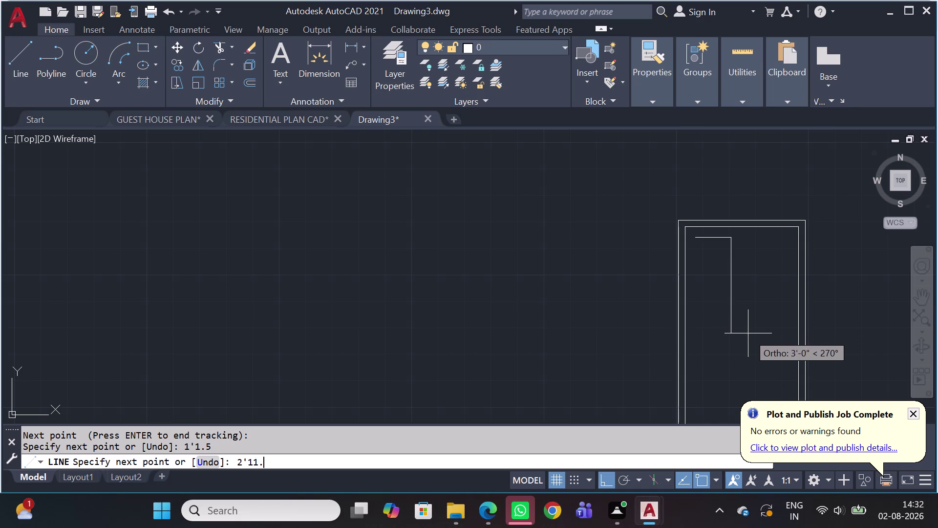
key(5)
key(space)
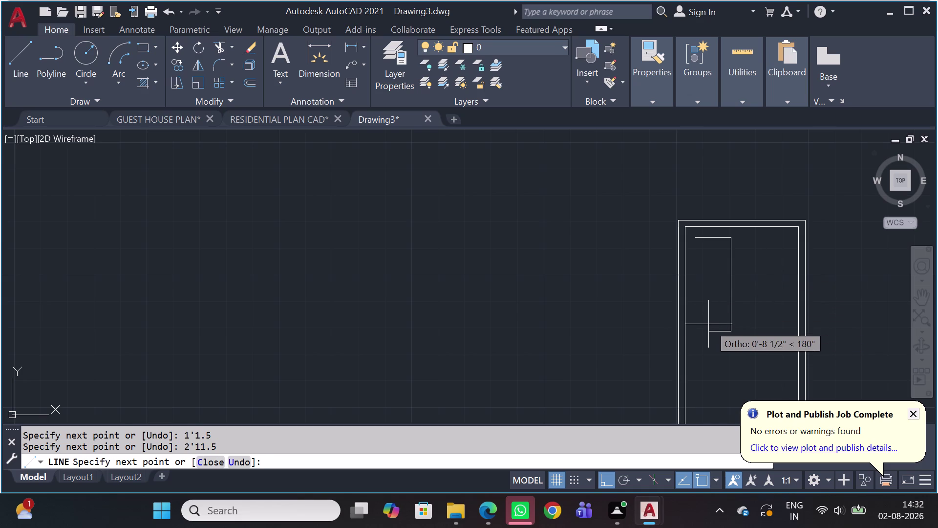
key(2)
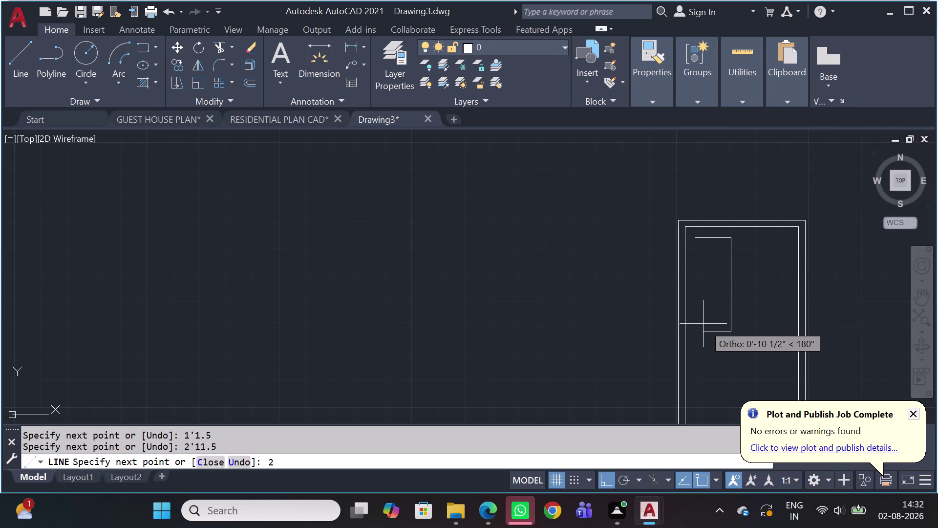
key(Escape)
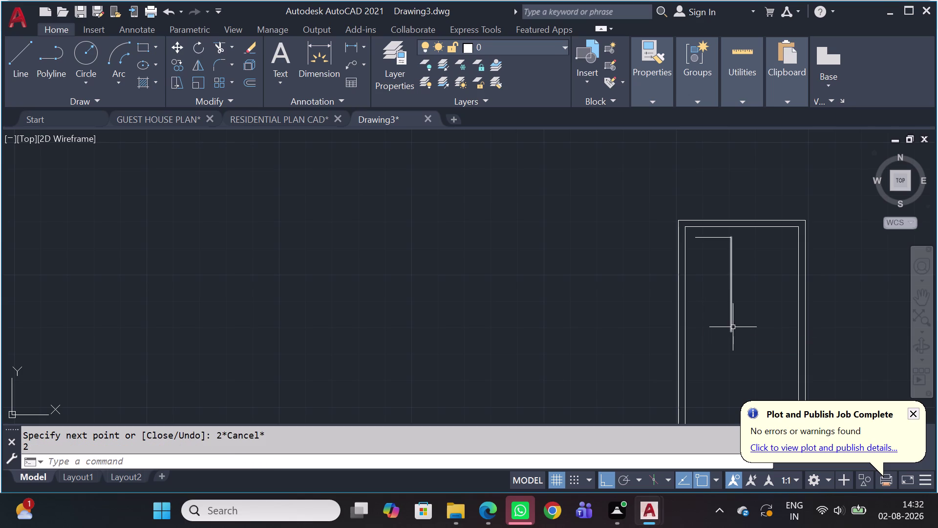
Draw the 1'1.5 bottom edge and close the left side at the top corner.
scroll(up, 3)
key(l)
key(space)
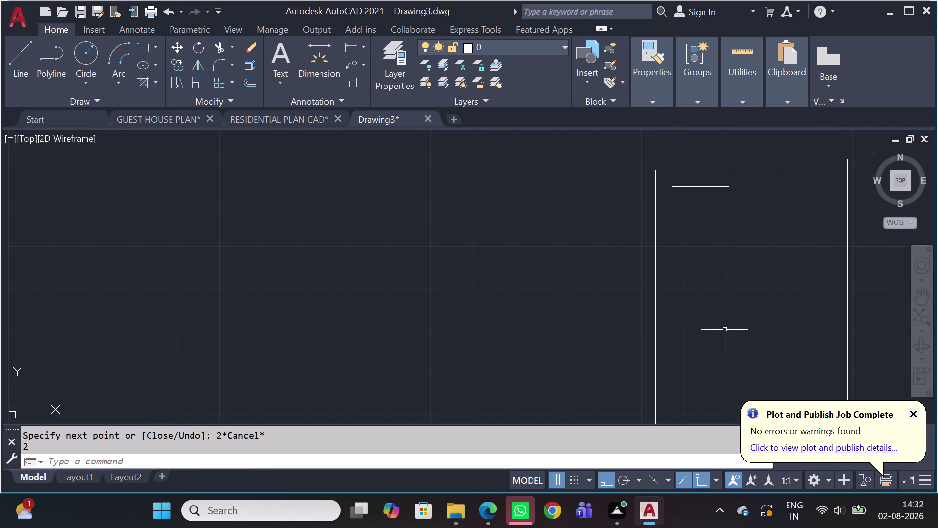
click(732, 334)
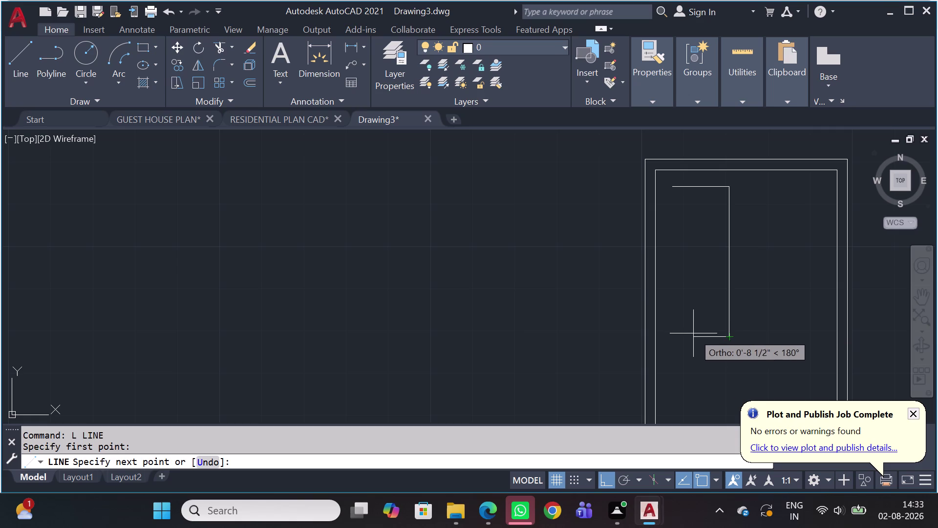
key(1)
key(apostrophe)
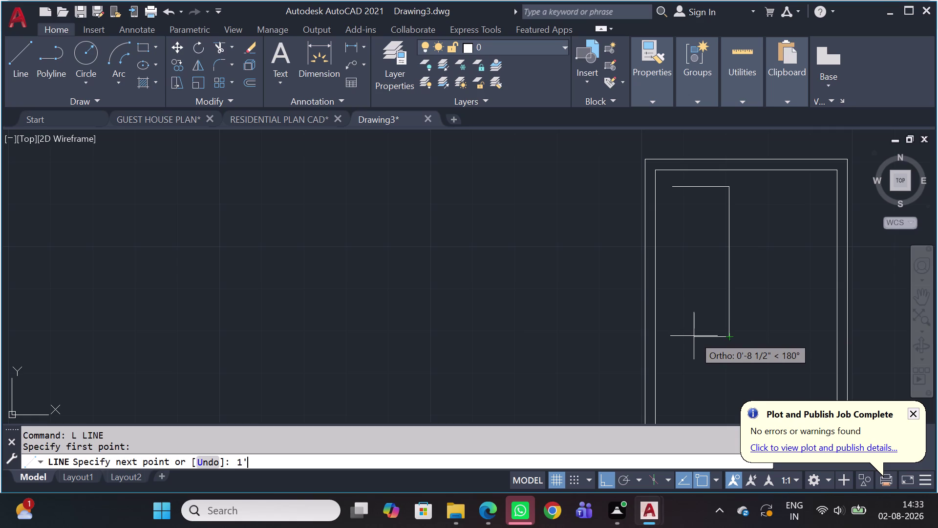
key(1)
text(.5)
key(space)
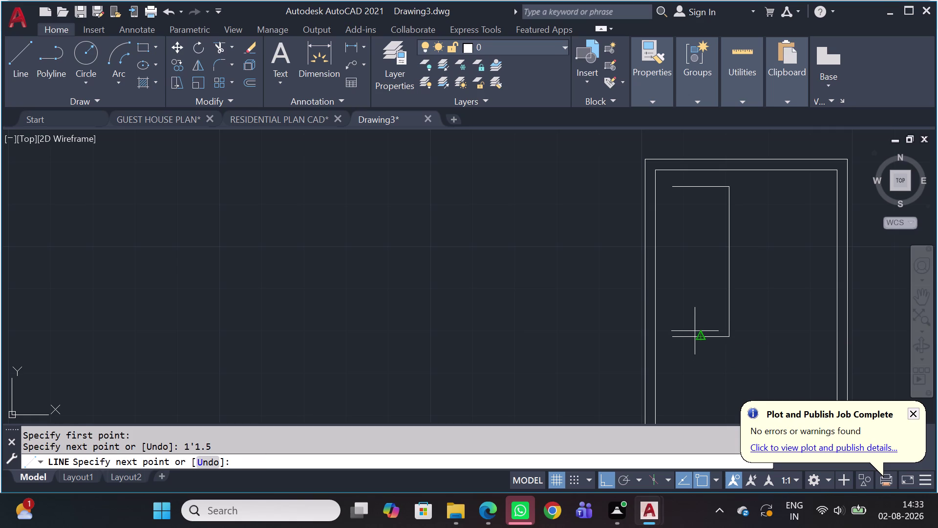
click(675, 183)
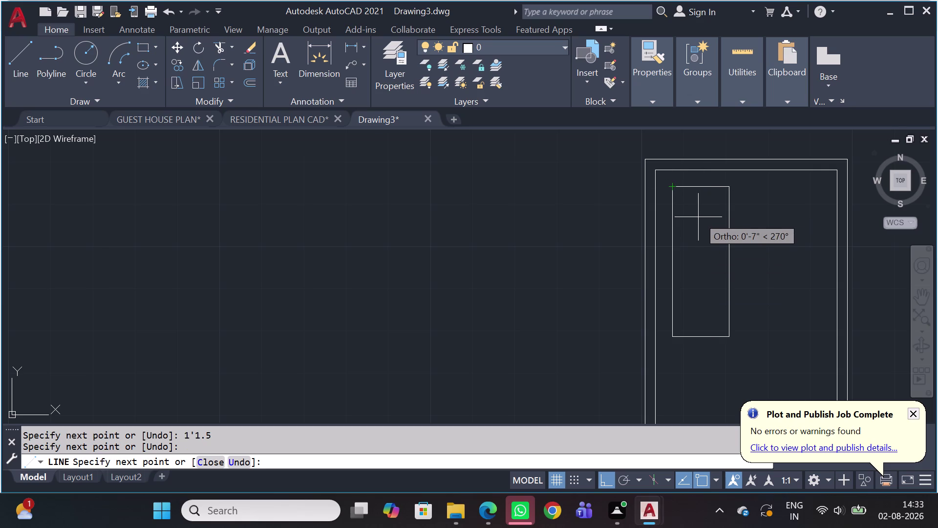
key(Escape)
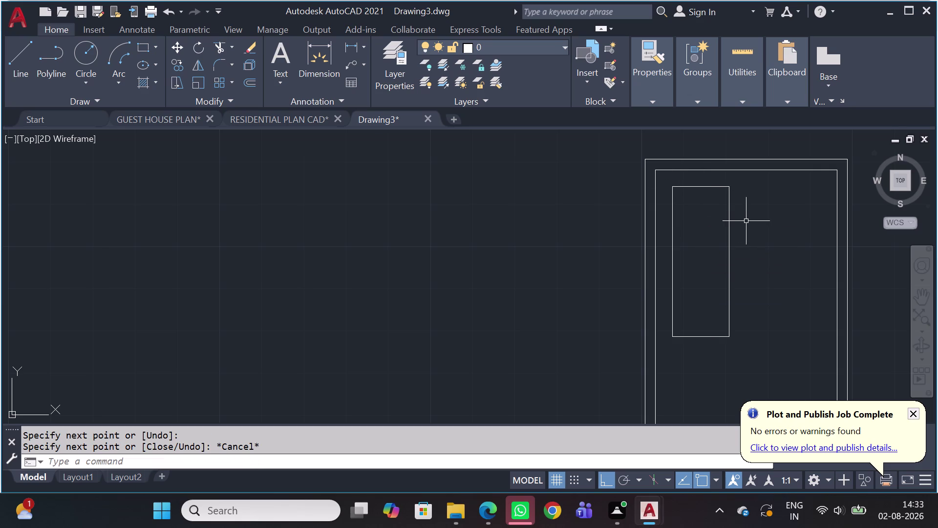
click(734, 184)
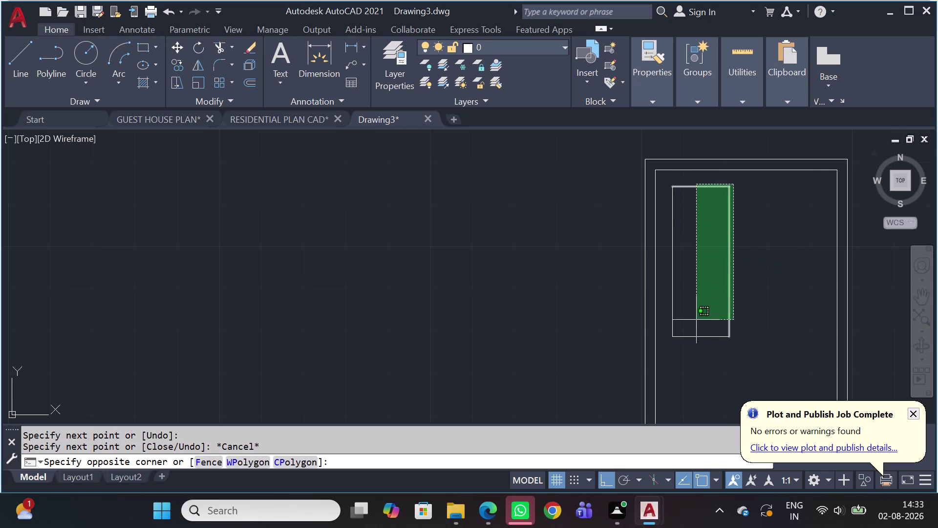
Mirror the upper-left panel across the door's vertical midline, keeping the original.
click(671, 351)
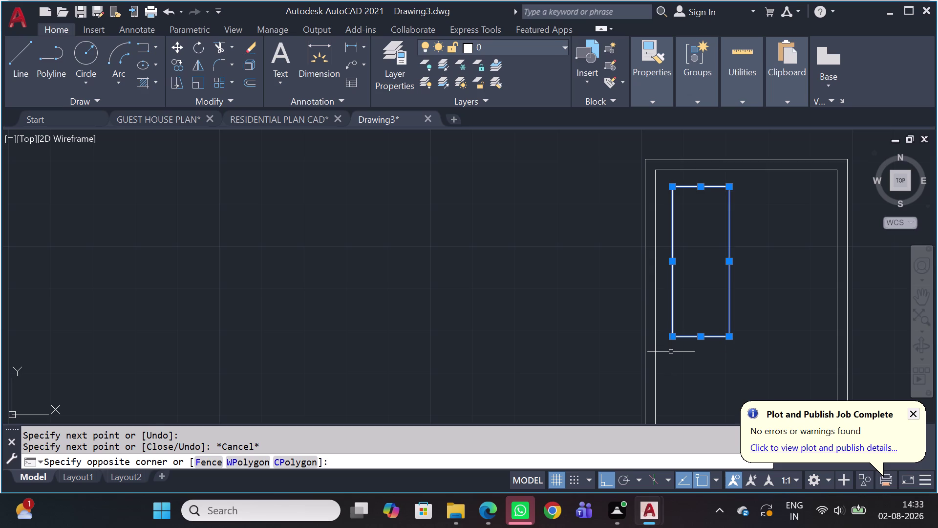
key(m)
key(i)
key(space)
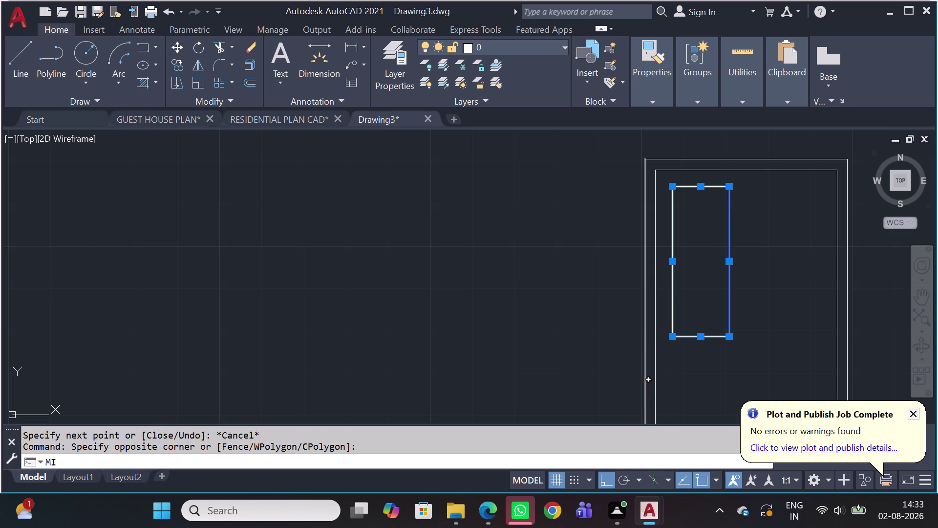
click(746, 169)
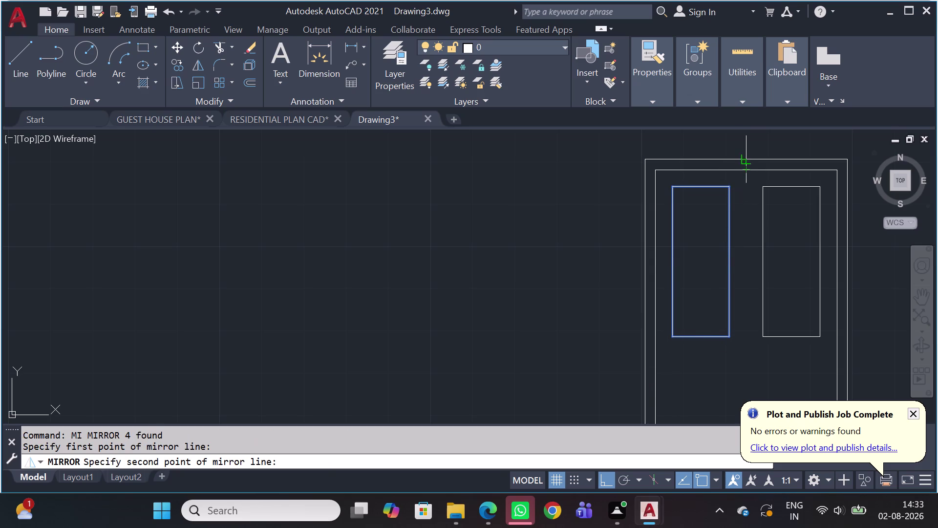
click(738, 146)
key(Return)
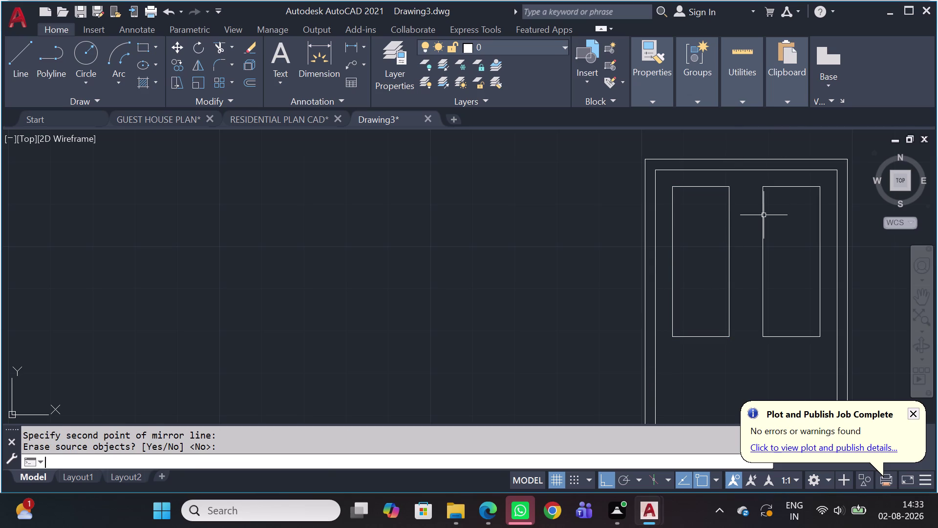
scroll(down, 3)
middle_drag(717, 349, 407, 274)
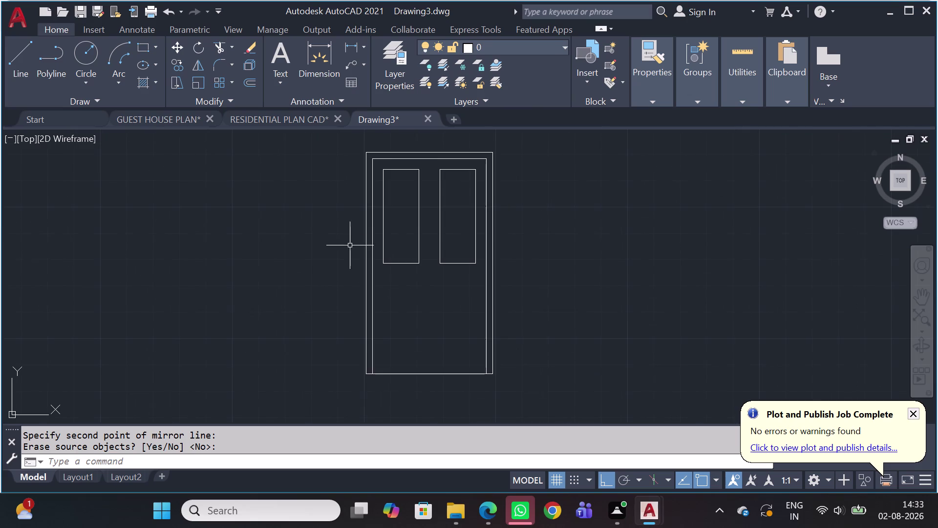
Start a new line 6 below the upper-left panel's bottom-left corner using tracking.
key(l)
key(space)
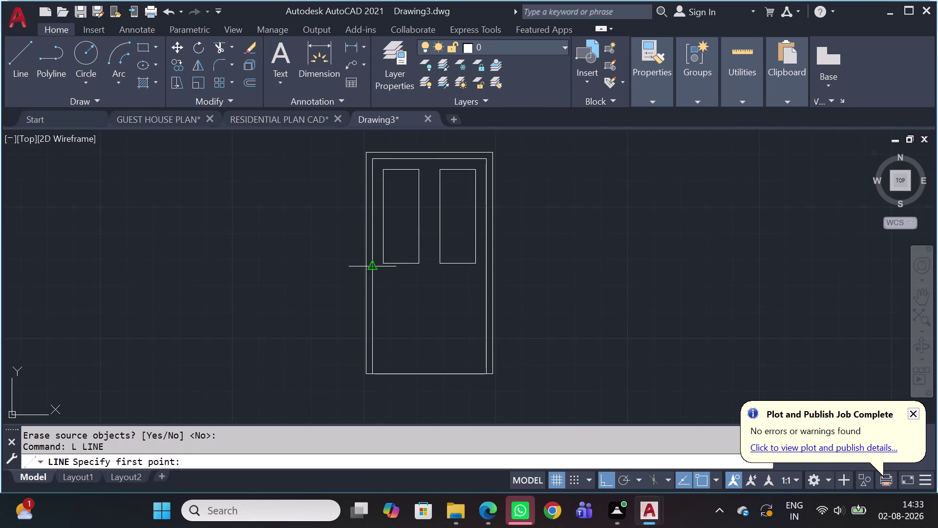
scroll(up, 3)
text(T)
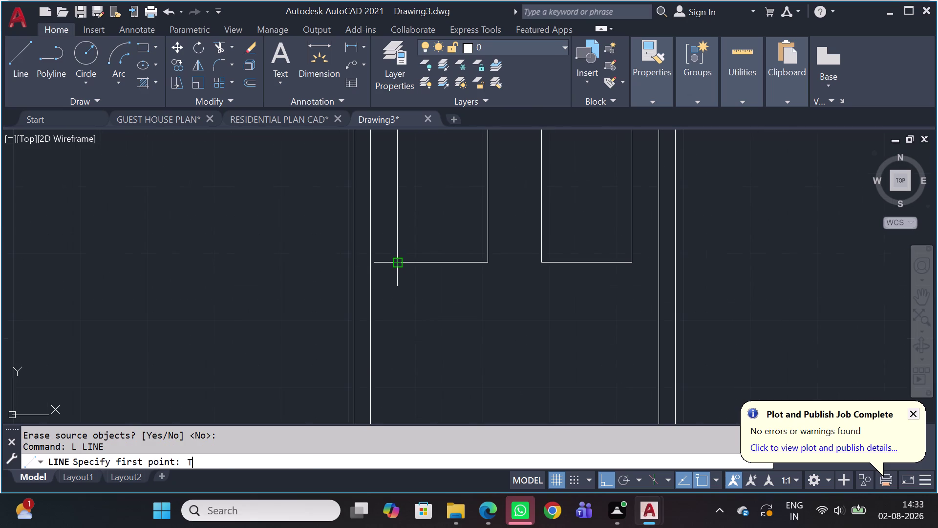
text(K)
key(space)
click(393, 265)
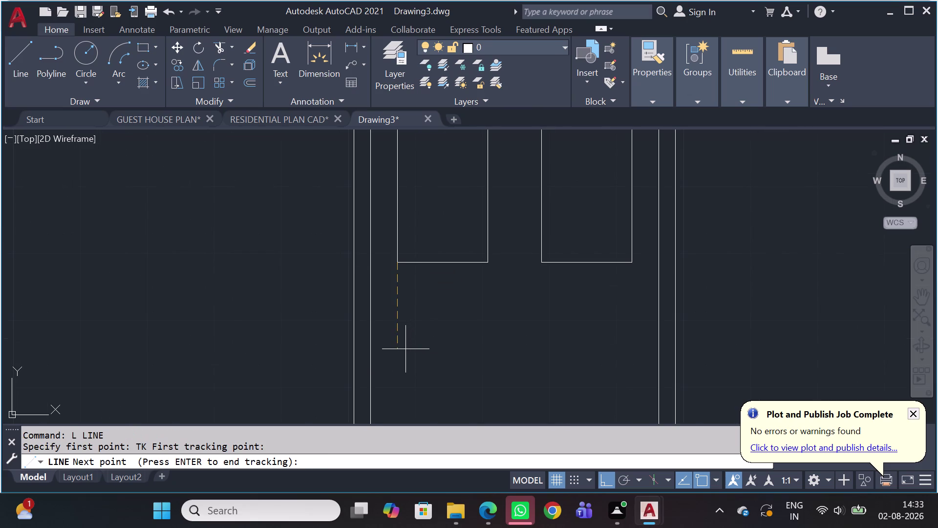
text(6)
key(space)
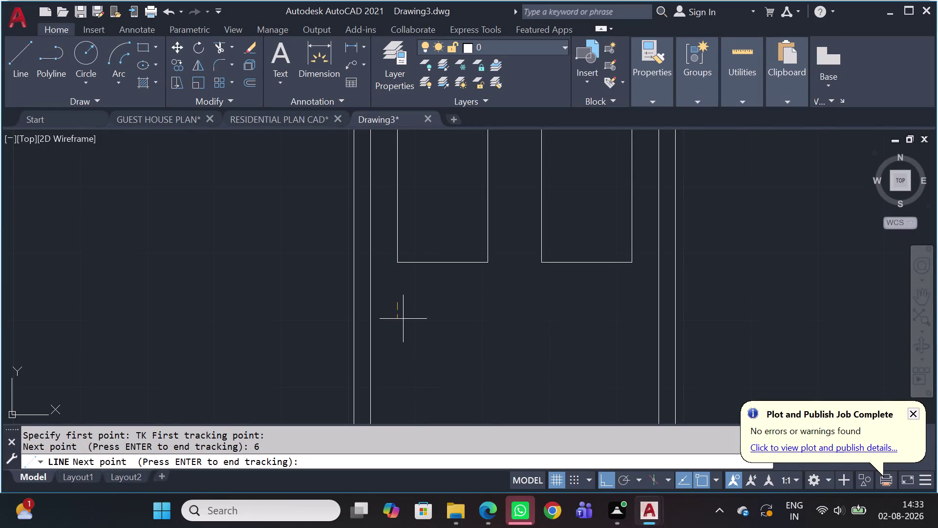
key(Return)
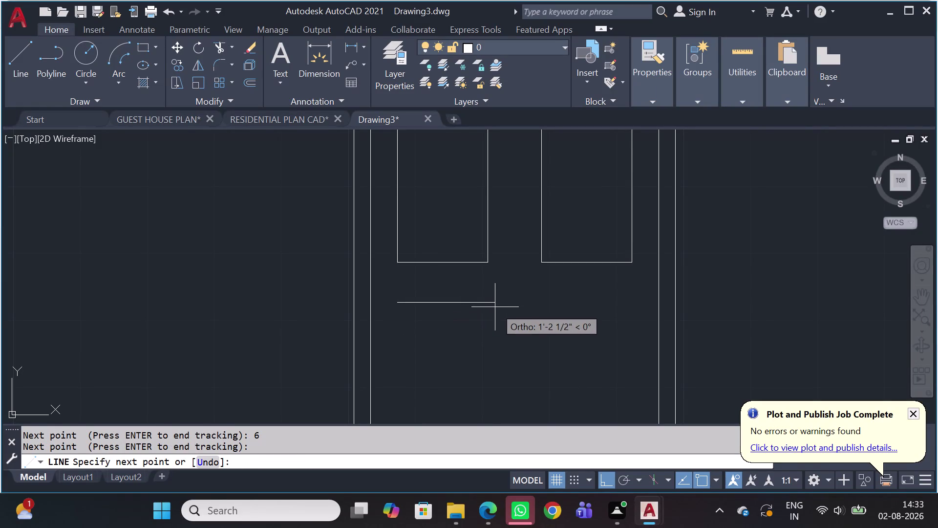
Draw the lower panel's 1'1.5 top side.
key(1)
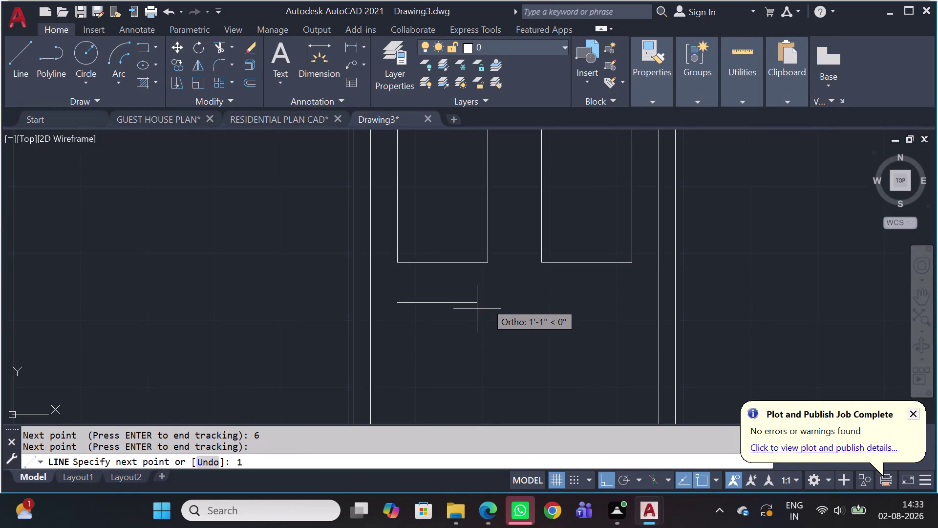
key(apostrophe)
key(1)
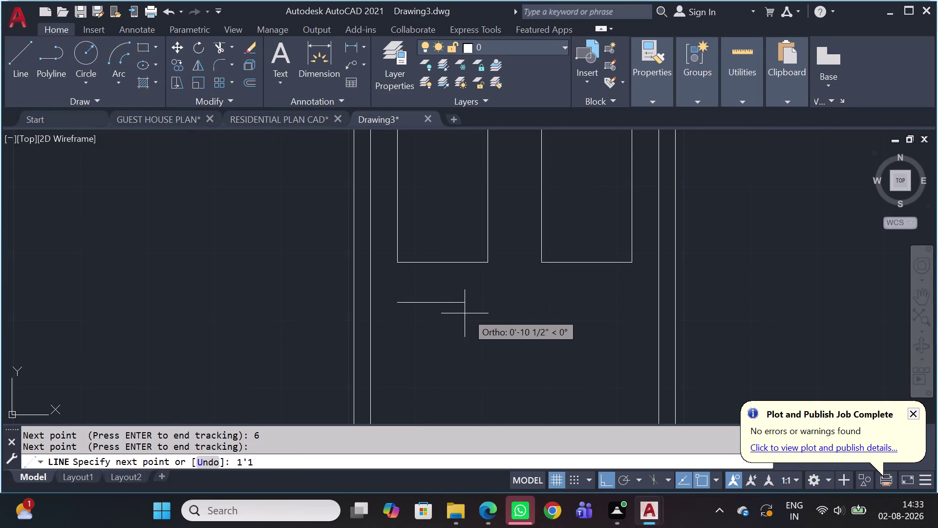
key(period)
key(5)
key(space)
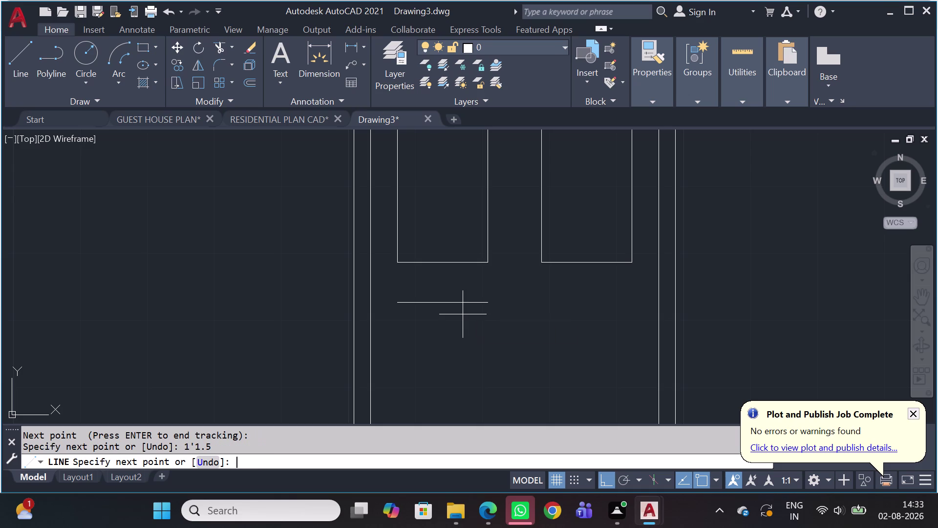
scroll(down, 3)
middle_drag(482, 367, 493, 344)
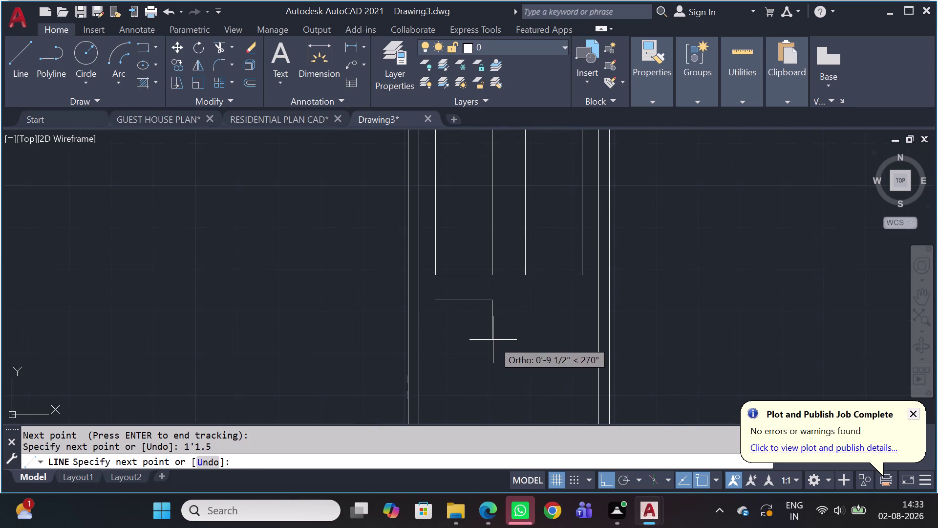
scroll(down, 3)
middle_drag(464, 383, 466, 349)
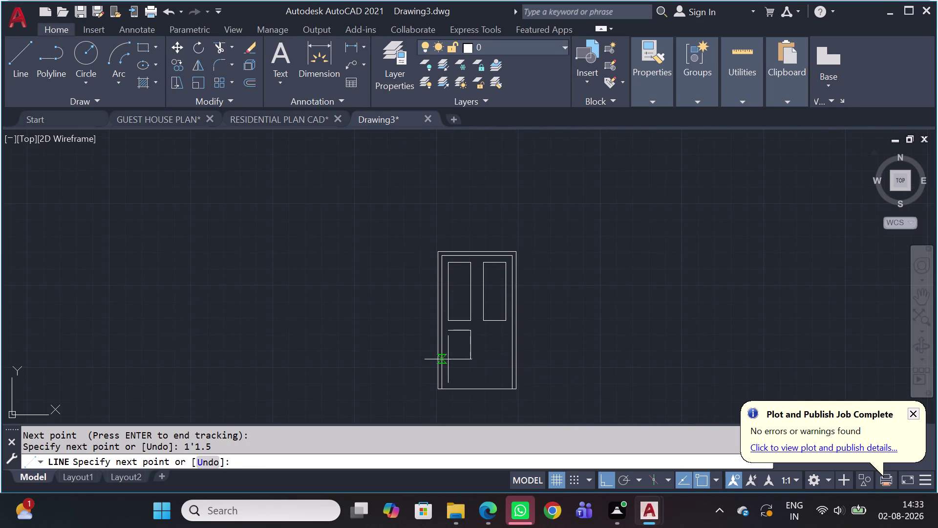
scroll(up, 3)
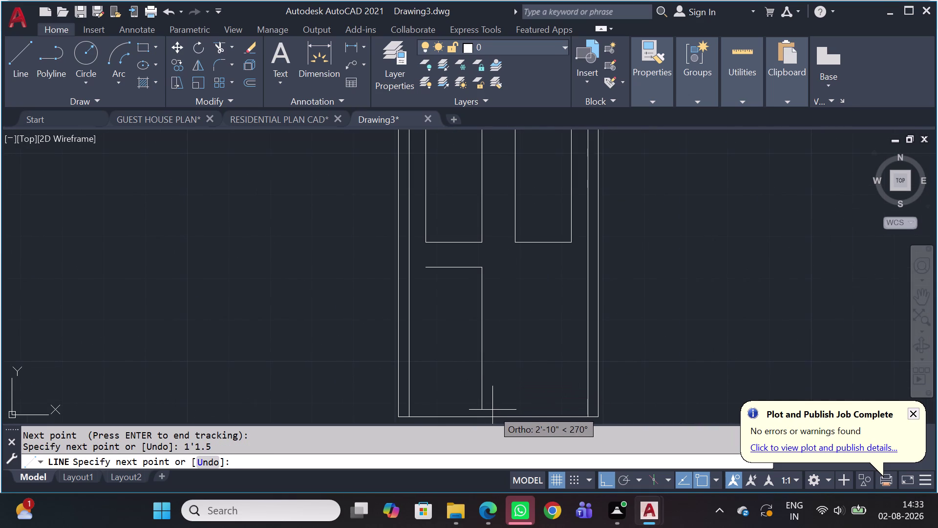
Draw the 2'4 side and 1'1.5 bottom, then close the lower-left rectangle.
text(2')
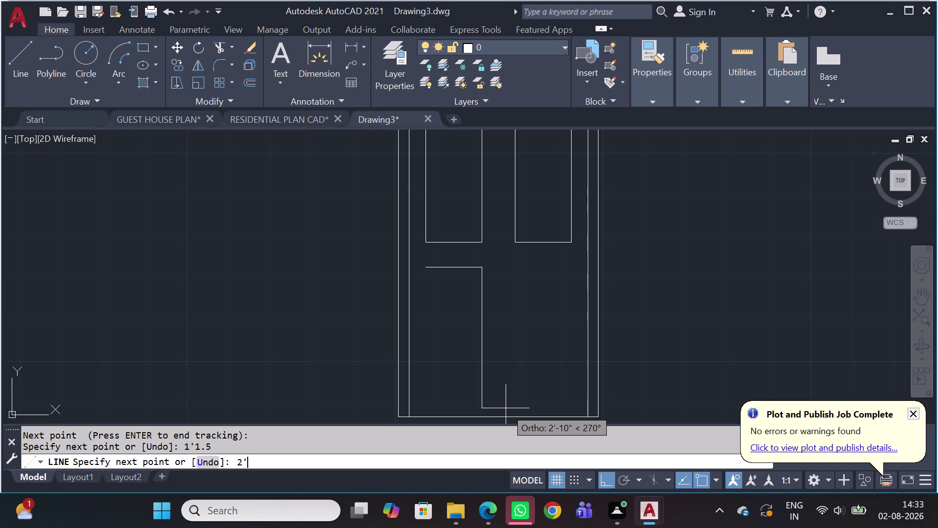
key(4)
key(space)
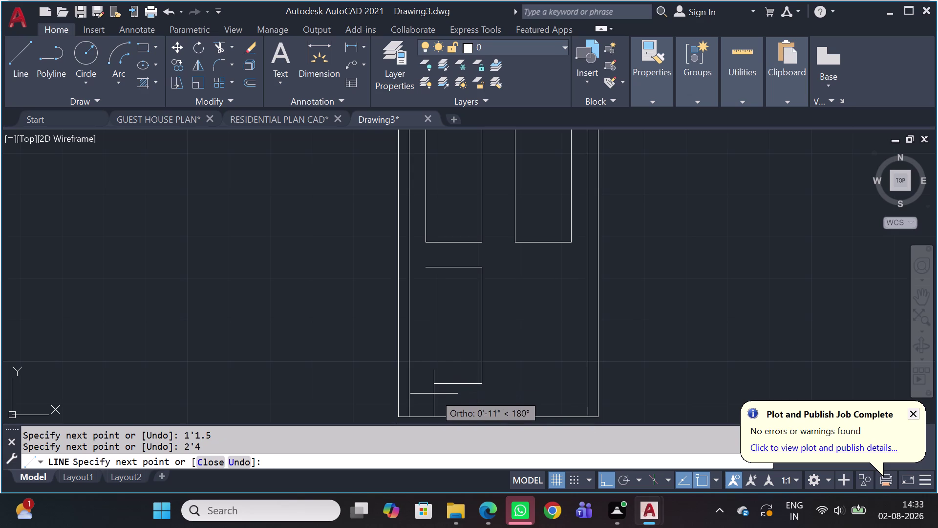
key(1)
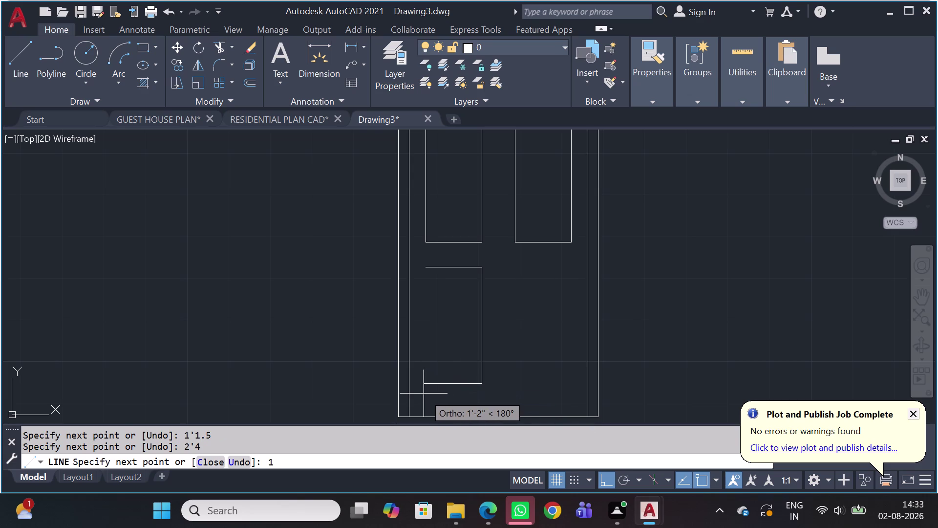
key(apostrophe)
key(1)
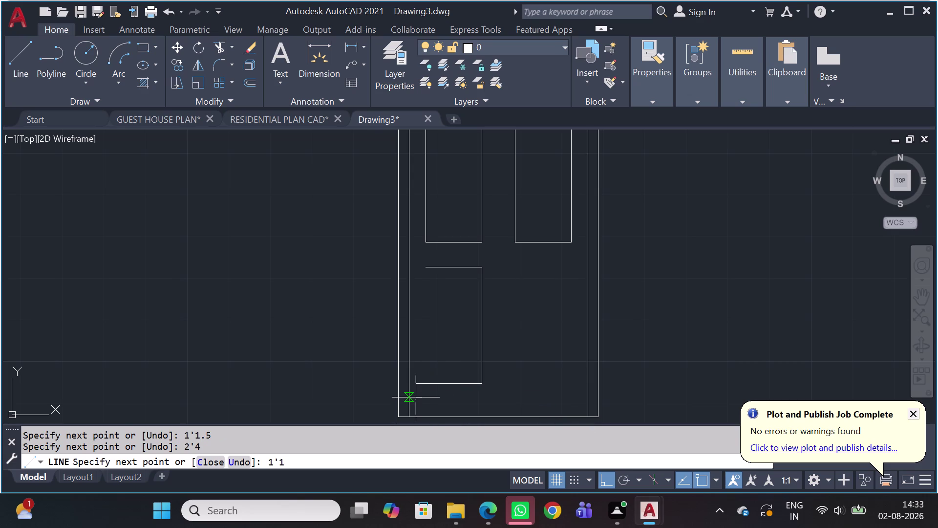
text(.)
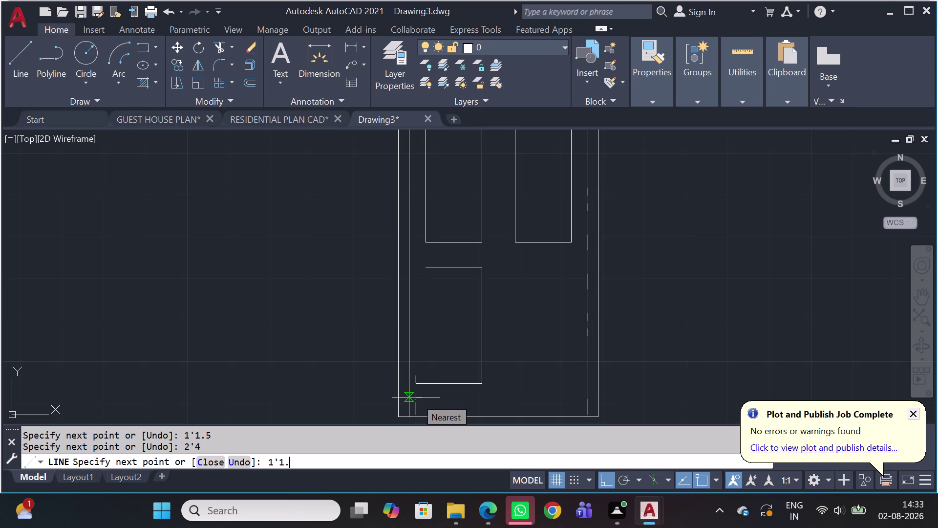
text(5)
key(space)
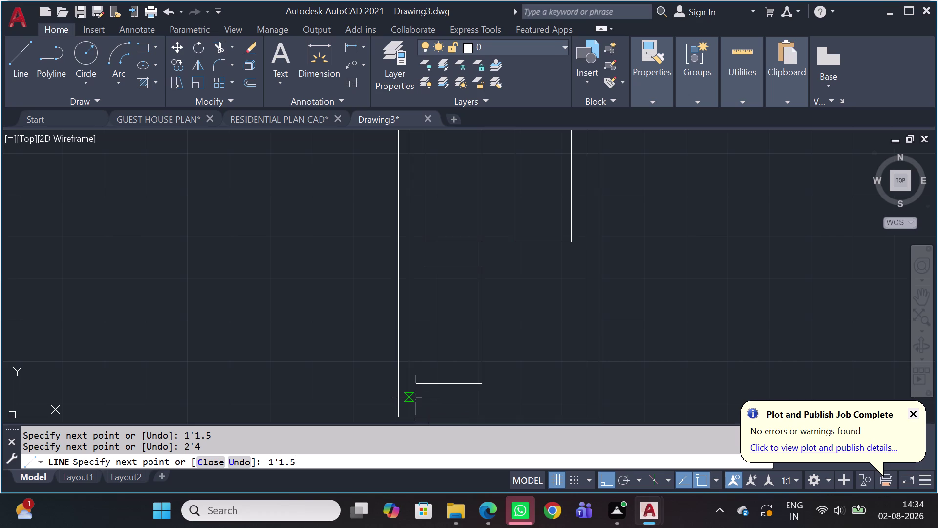
click(427, 263)
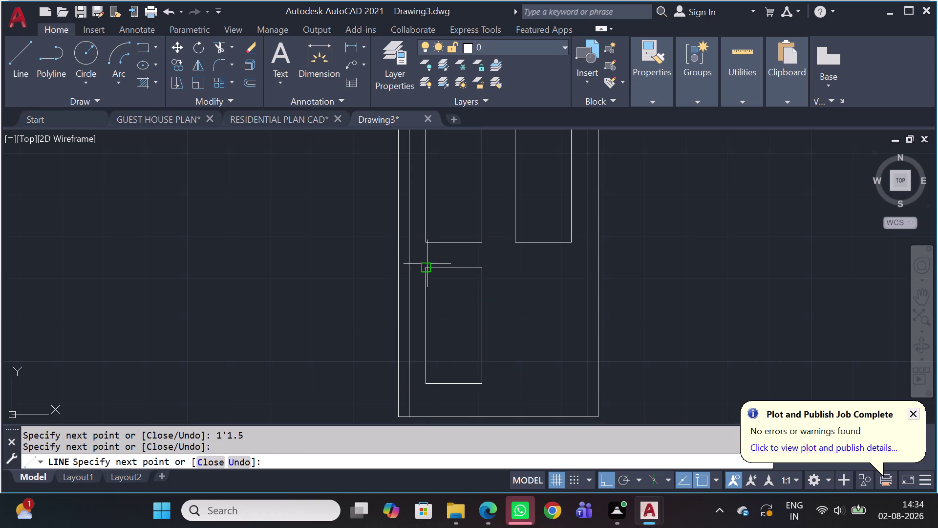
key(Escape)
Attempt a mirror of the lower-left panel, then undo the misaligned copy.
click(493, 256)
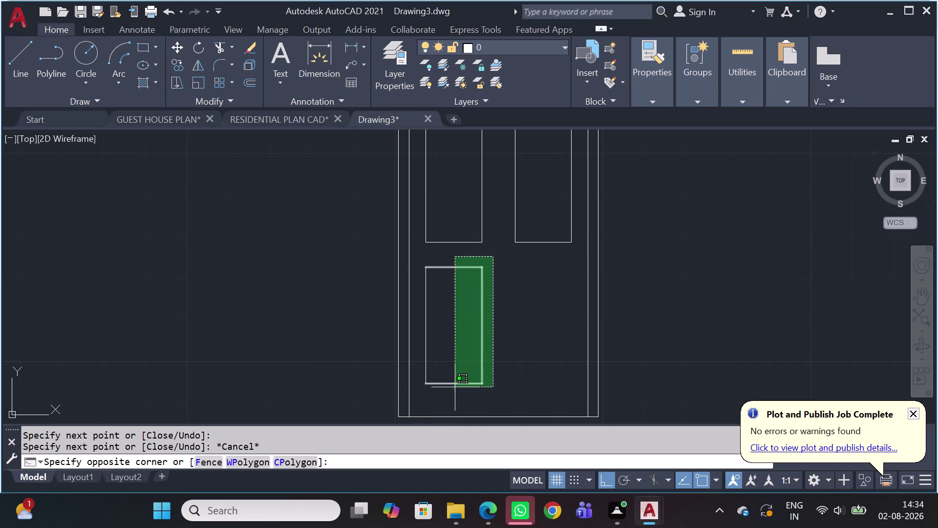
click(423, 394)
key(m)
key(i)
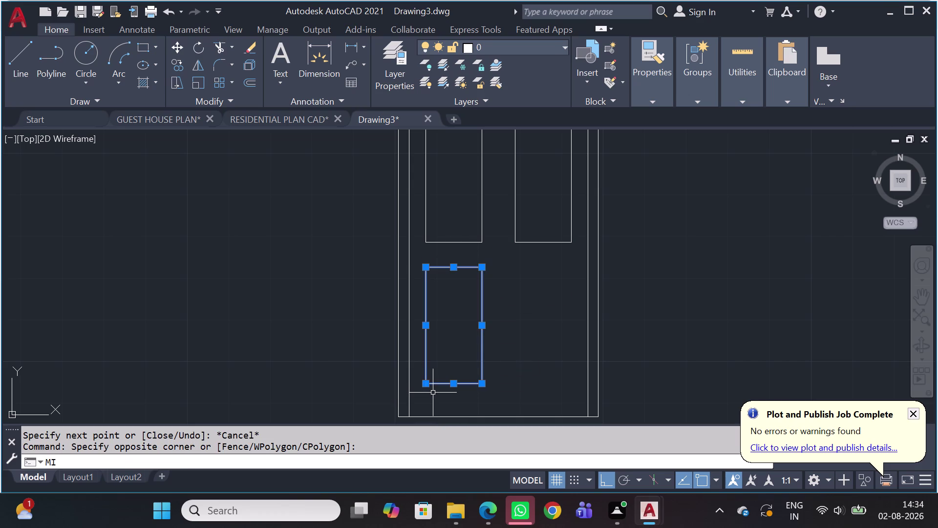
key(space)
click(499, 417)
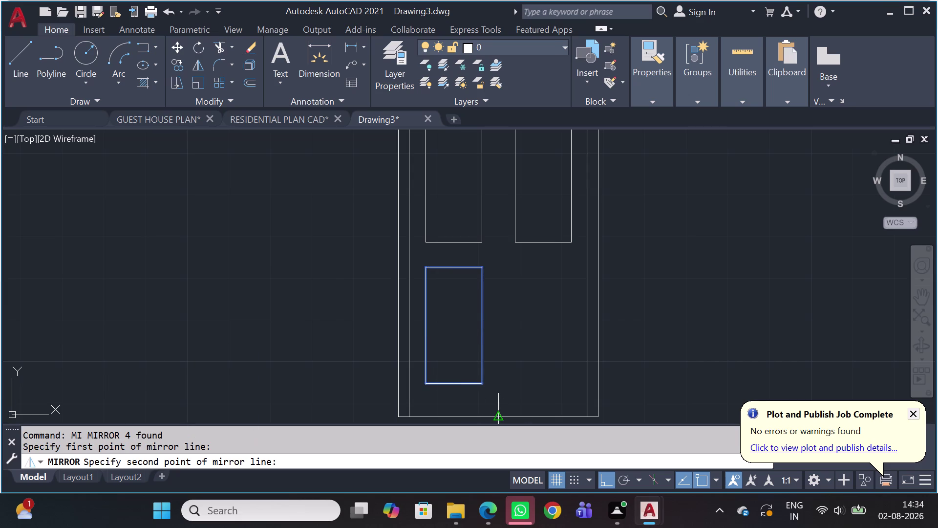
click(508, 249)
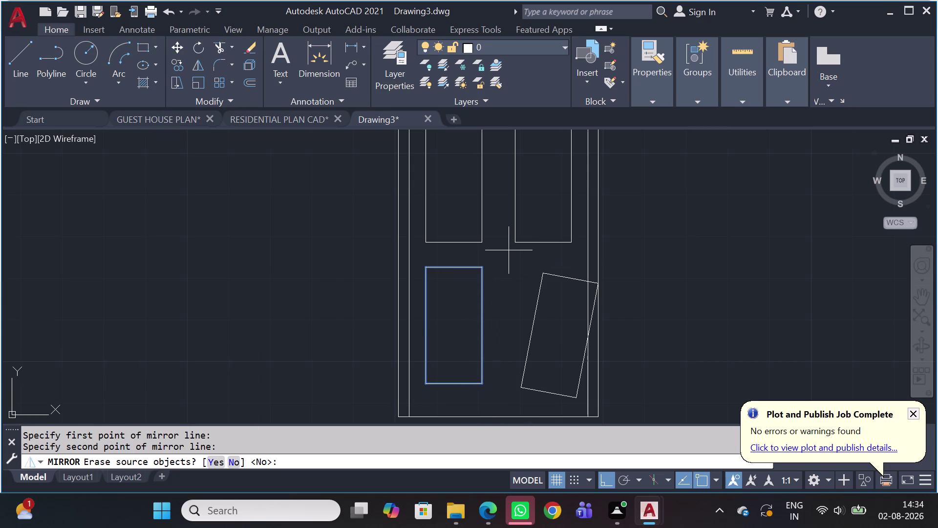
key(ctrl+z)
key(ctrl+z)
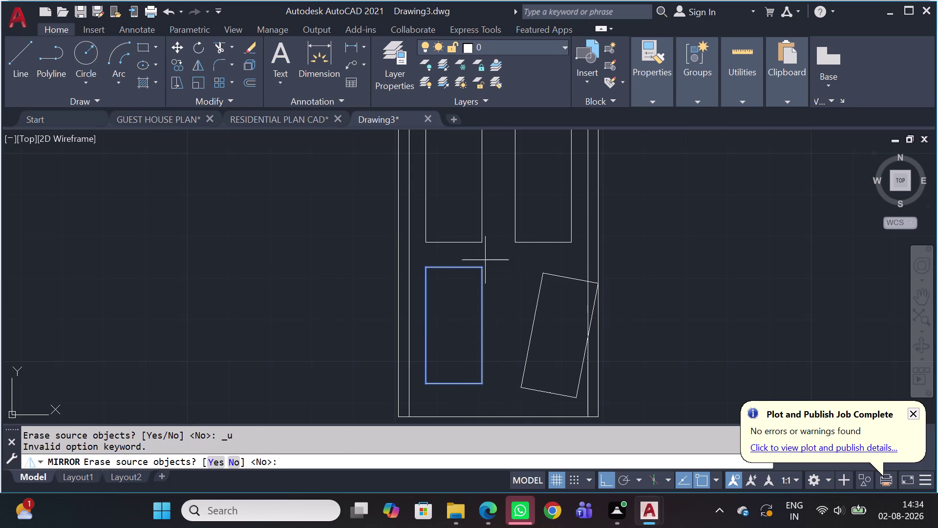
key(Escape)
Mirror the lower-left panel through the door's vertical centre, keeping the original.
click(488, 267)
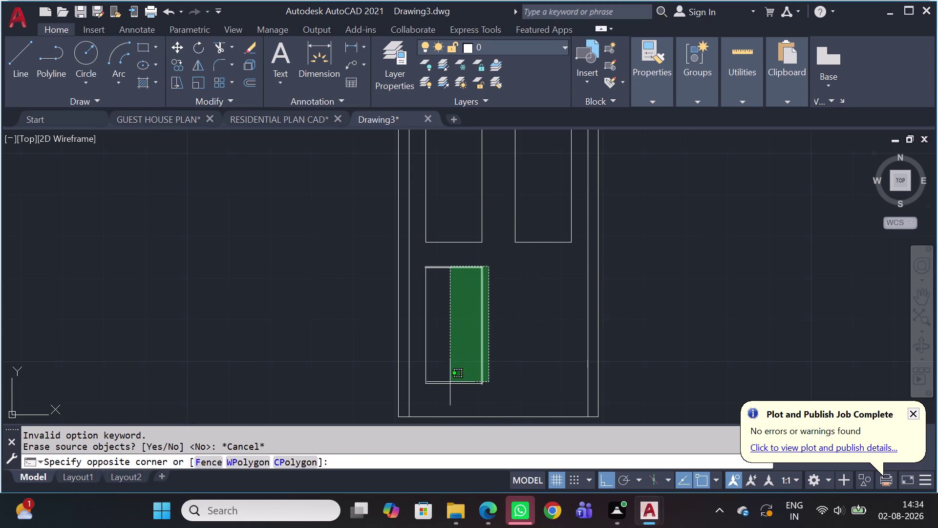
click(424, 394)
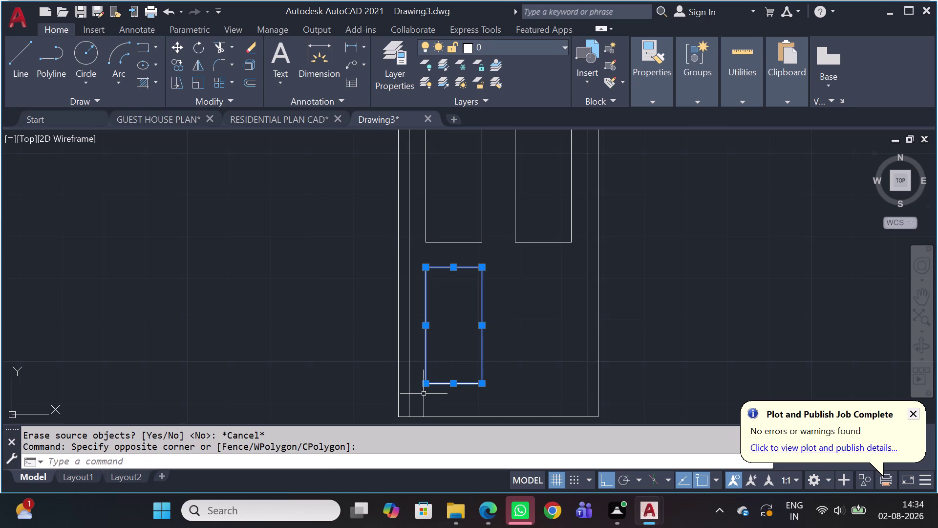
key(m)
key(i)
key(space)
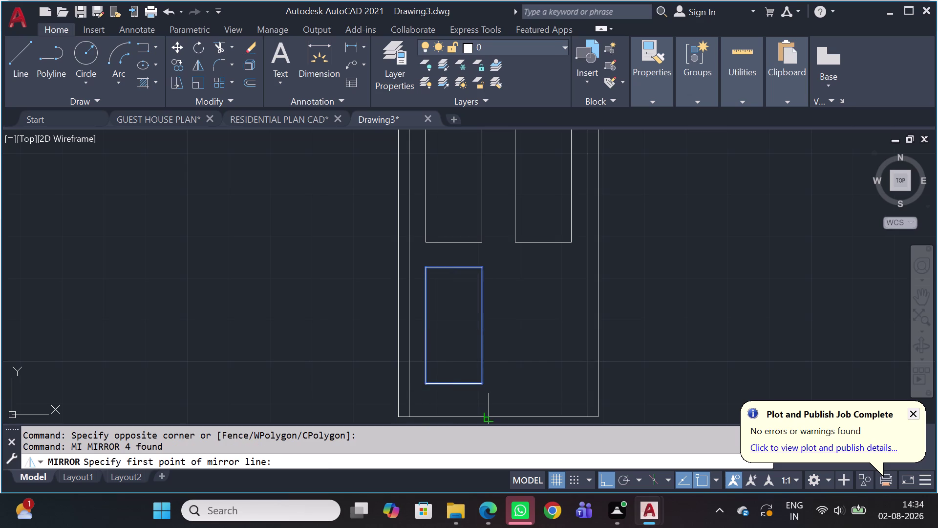
scroll(down, 3)
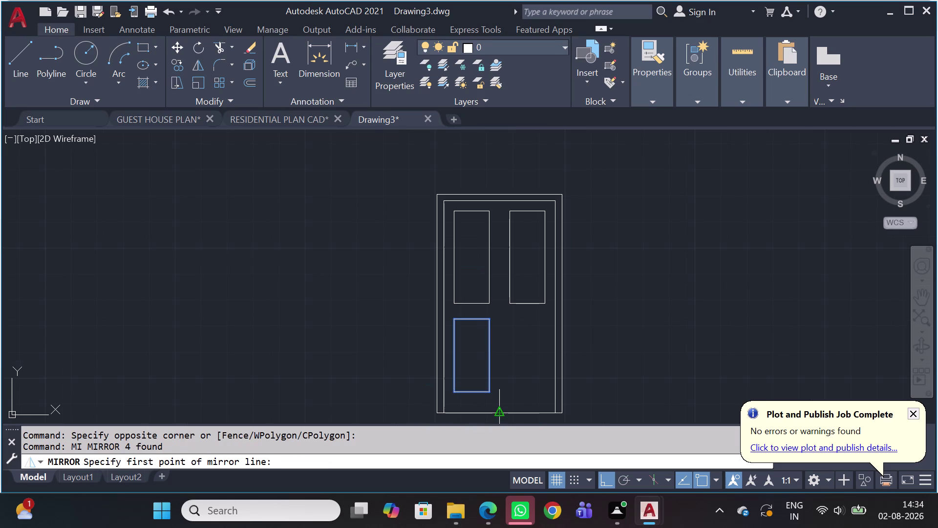
click(500, 410)
click(501, 248)
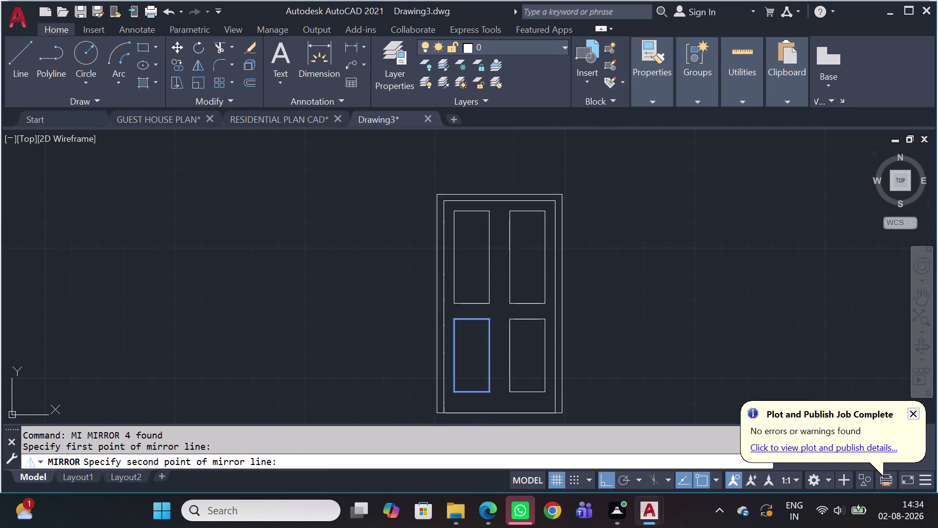
key(Return)
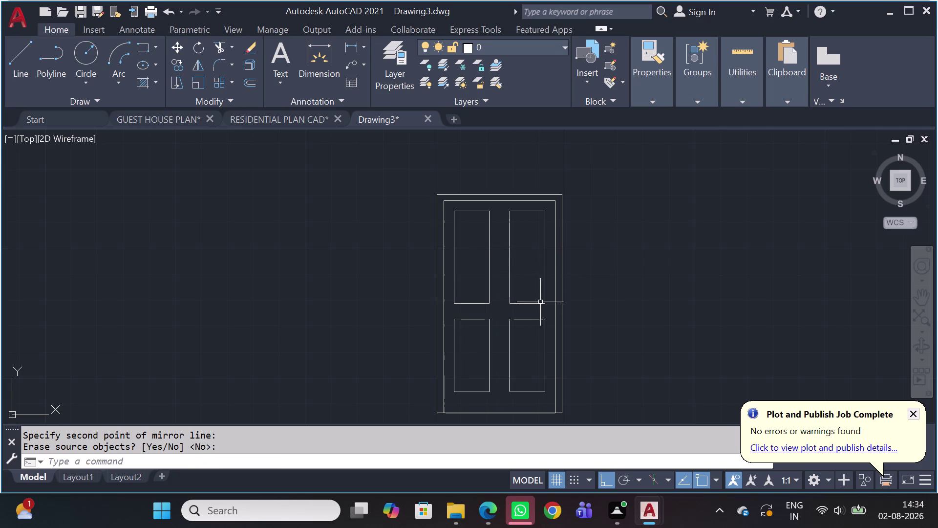
scroll(up, 3)
click(492, 212)
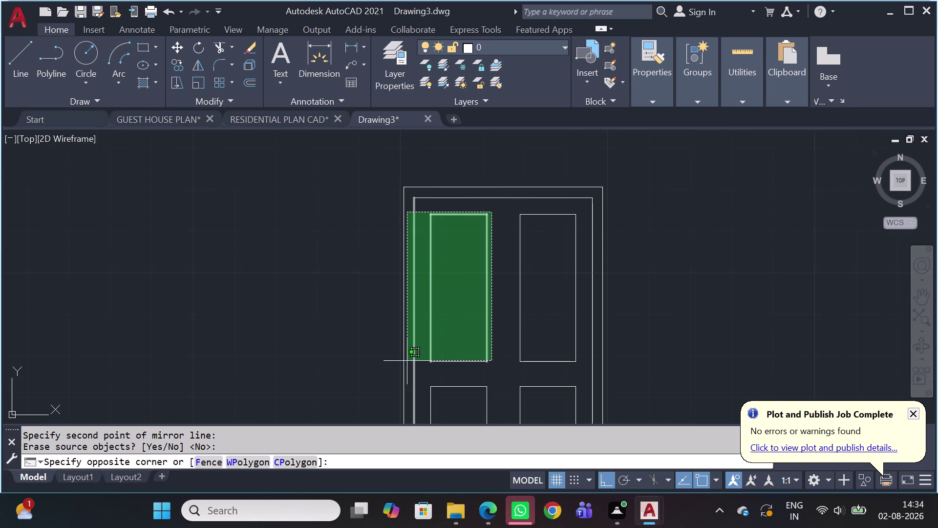
key(Escape)
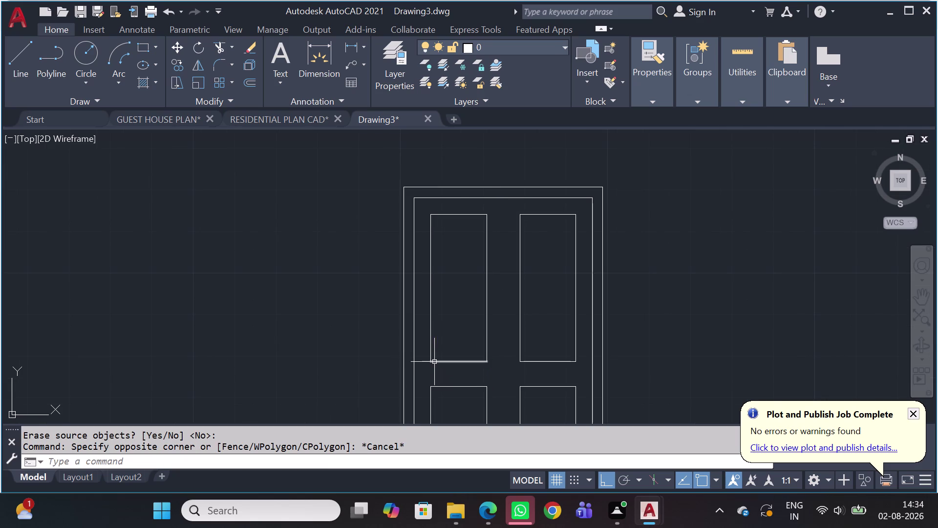
scroll(up, 3)
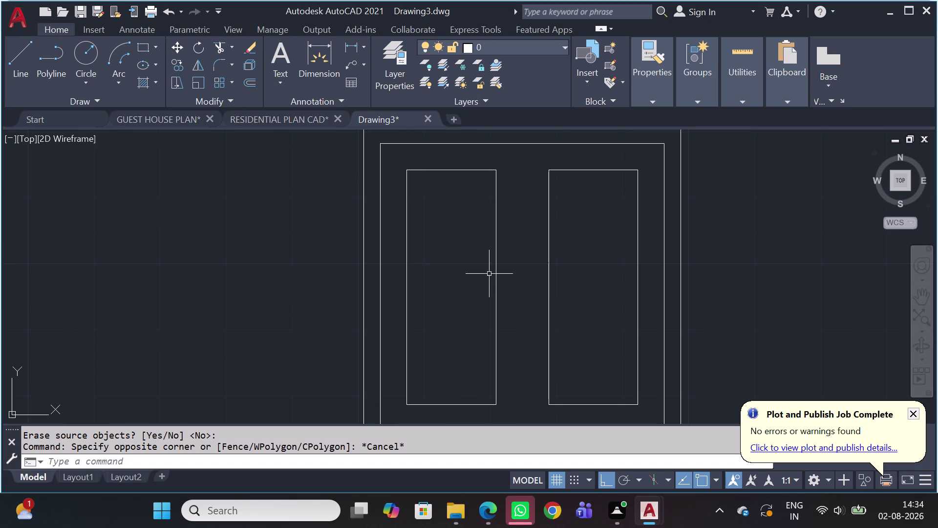
key(o)
key(space)
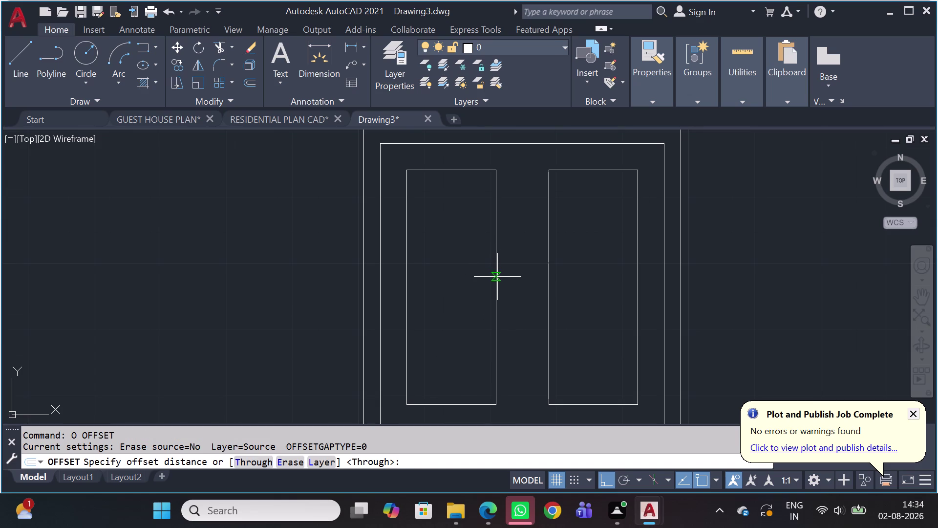
text(1)
key(space)
click(497, 277)
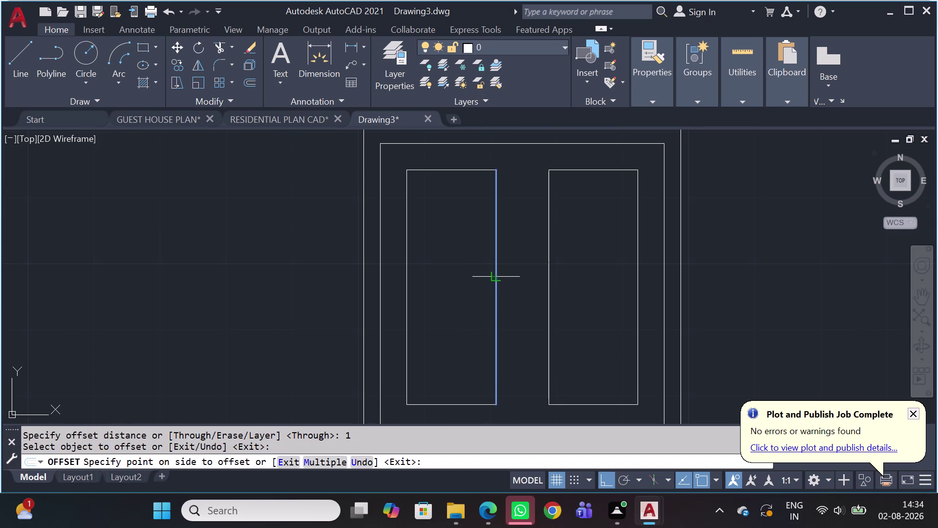
click(475, 282)
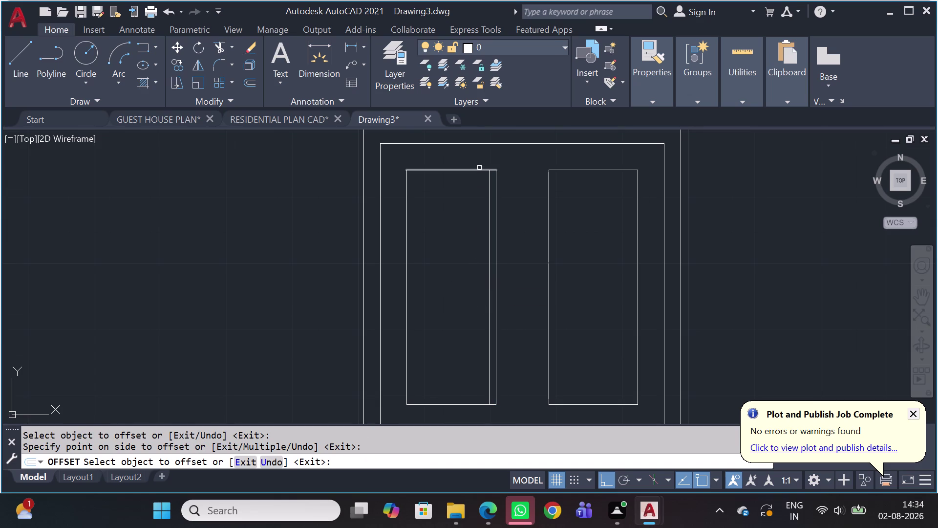
key(Escape)
click(489, 210)
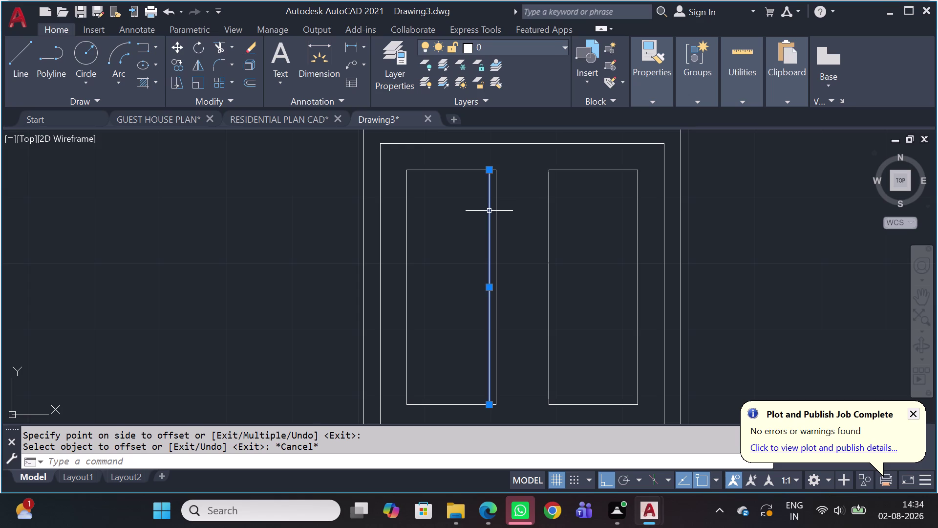
key(Delete)
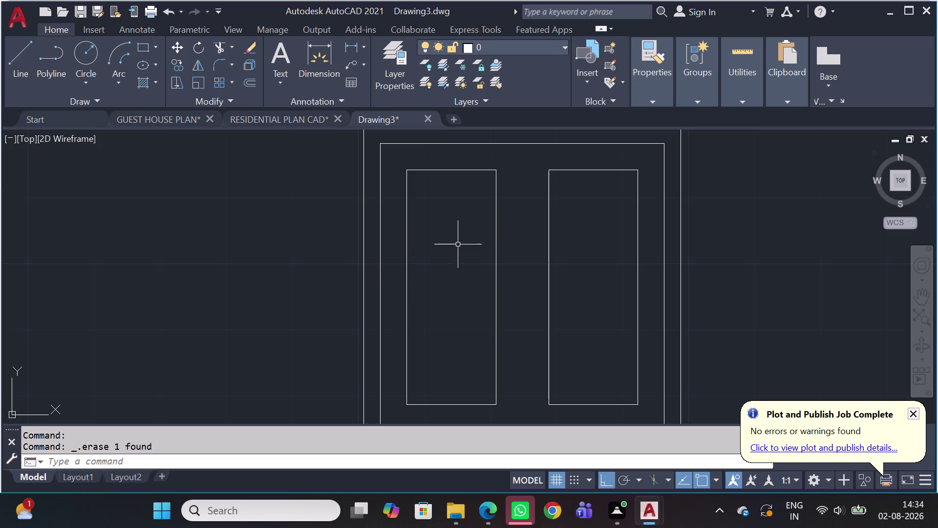
Start OFFSET with a 0.5 offset distance.
key(o)
key(space)
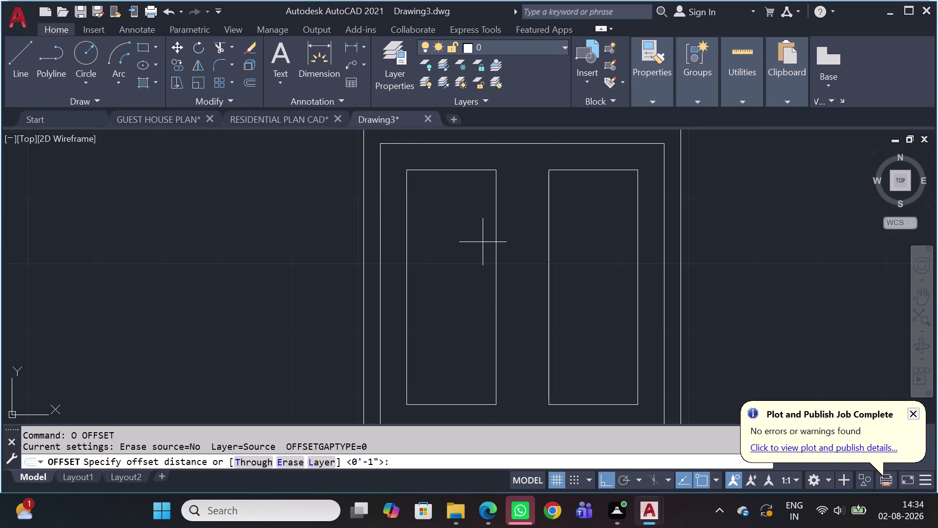
text(0.)
key(5)
key(space)
Offset the upper-left panel's right, left, bottom and top edges inward.
click(494, 314)
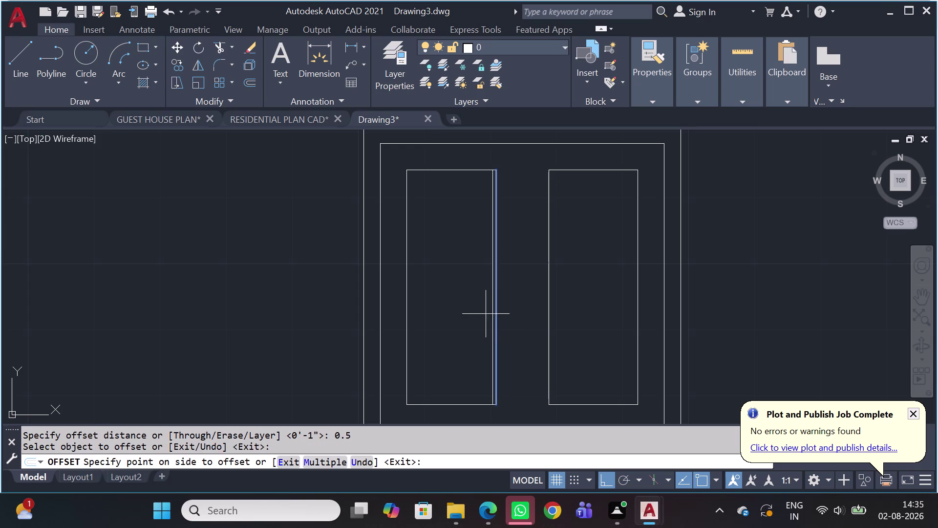
click(461, 322)
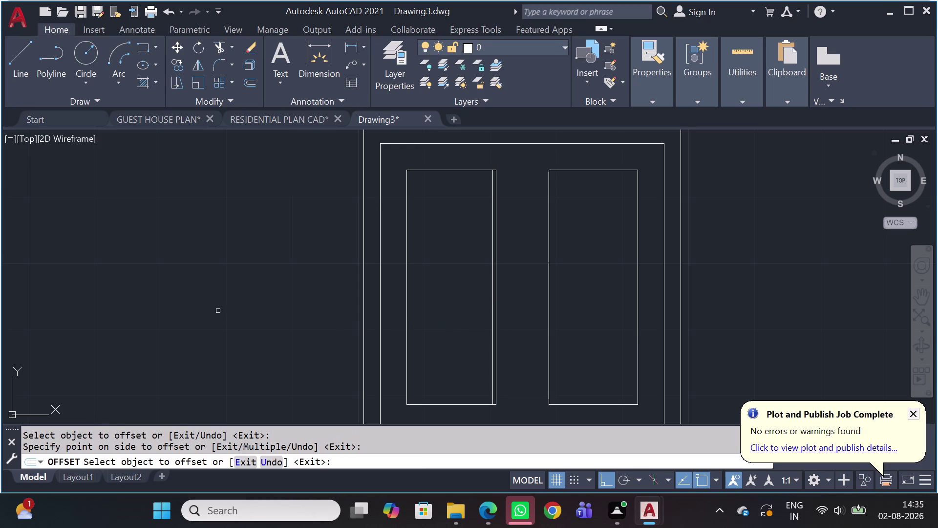
click(426, 170)
click(424, 196)
click(408, 234)
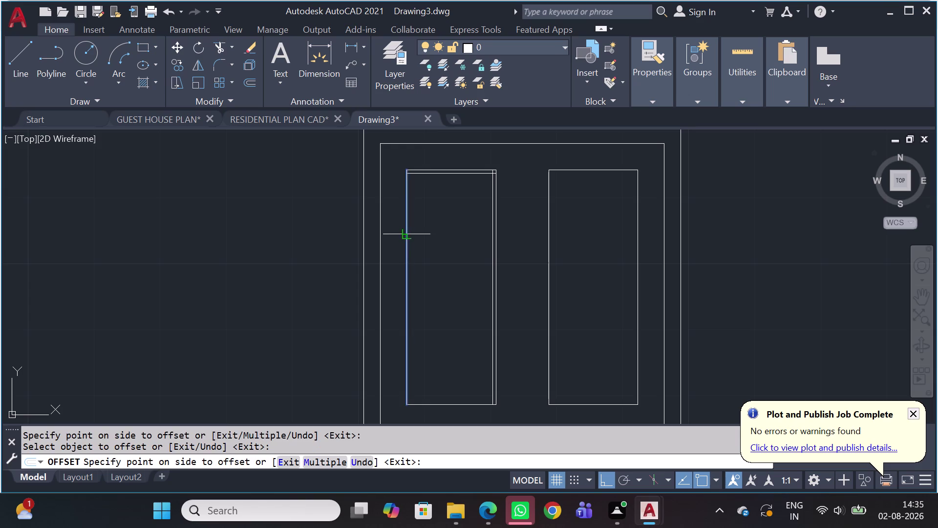
click(430, 241)
click(462, 404)
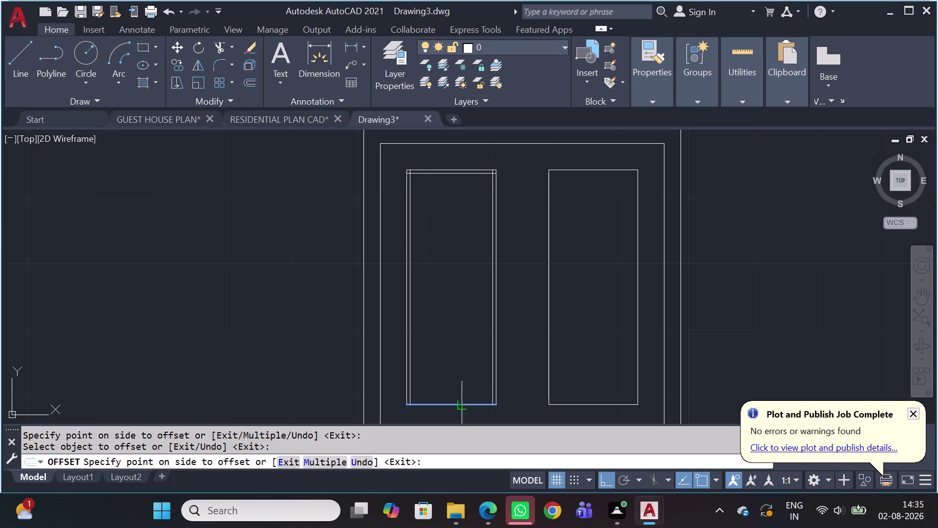
click(464, 387)
click(600, 172)
click(600, 208)
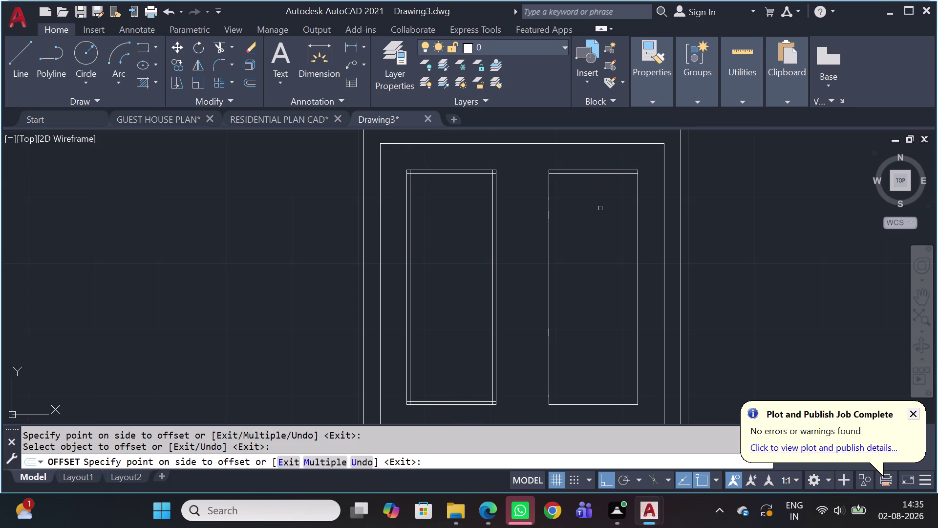
Offset the upper-right panel's edges inward by the same 0.5.
click(549, 252)
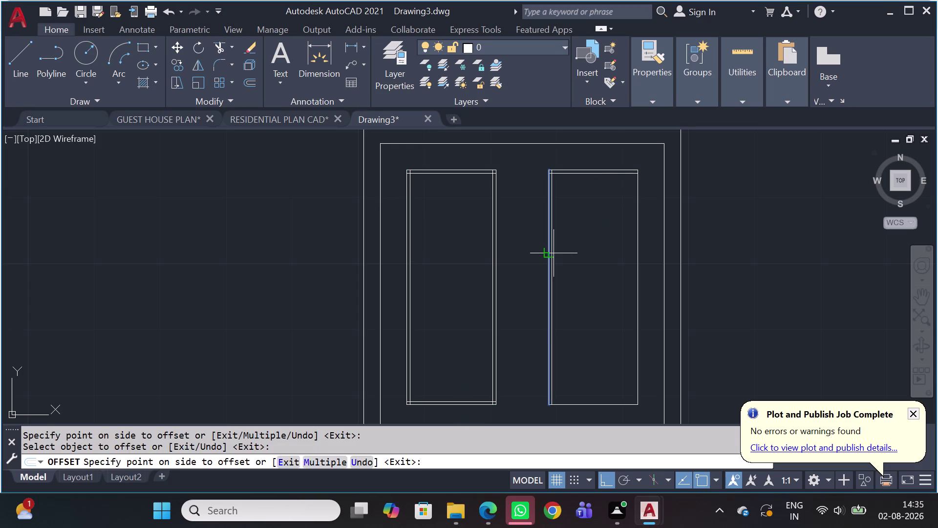
click(554, 253)
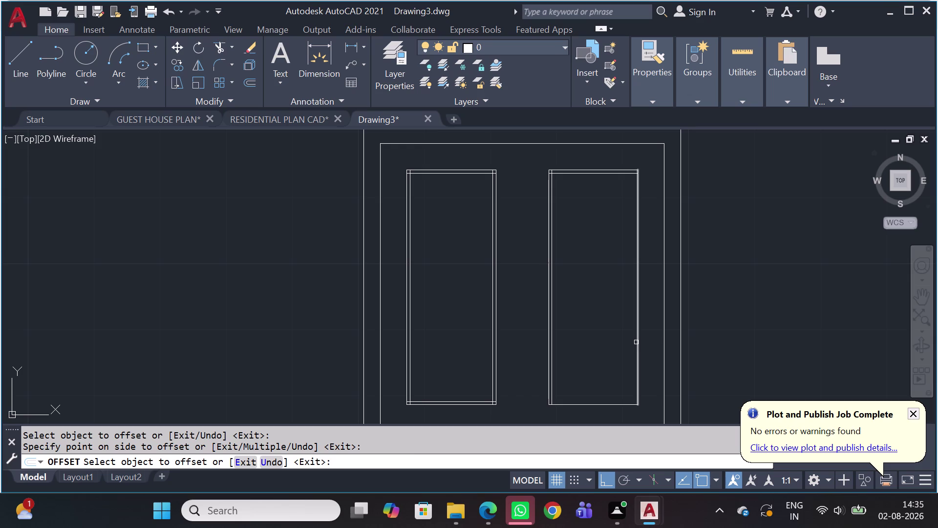
drag(637, 342, 606, 342)
click(582, 342)
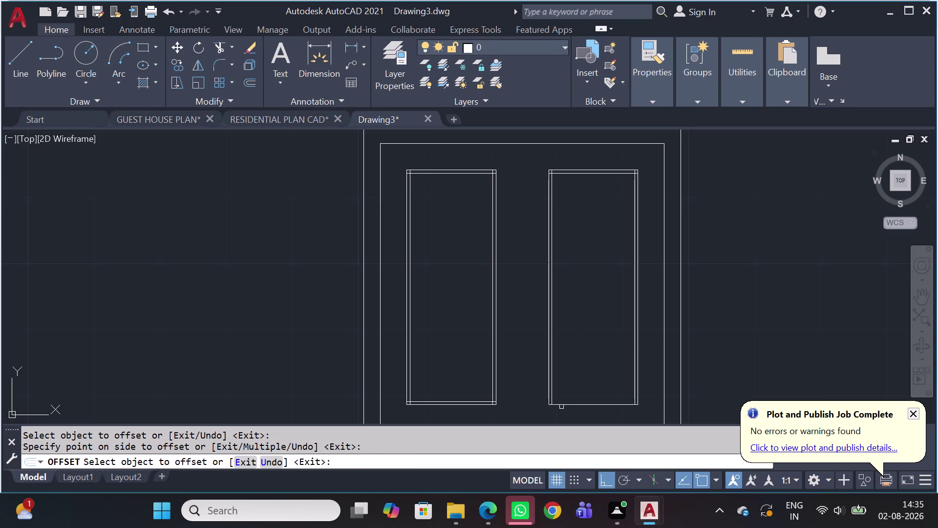
drag(568, 406, 571, 400)
click(583, 372)
scroll(down, 3)
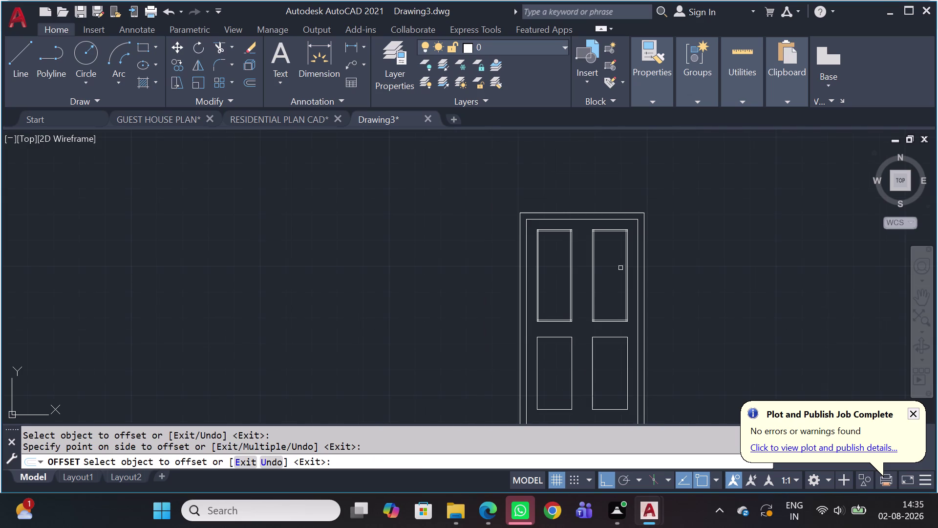
Offset the top edges of both lower door panels inward into each panel.
click(547, 334)
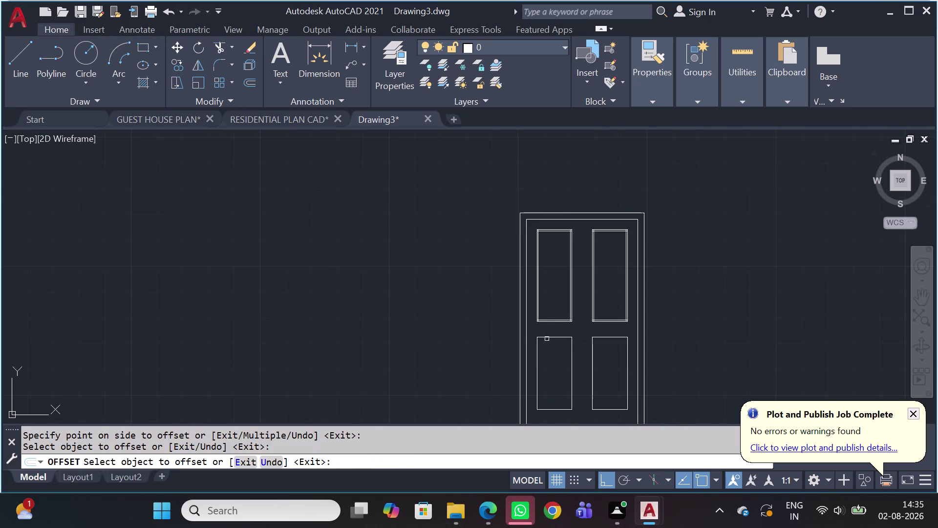
drag(546, 338, 547, 343)
click(544, 363)
middle_drag(556, 363, 518, 292)
scroll(up, 3)
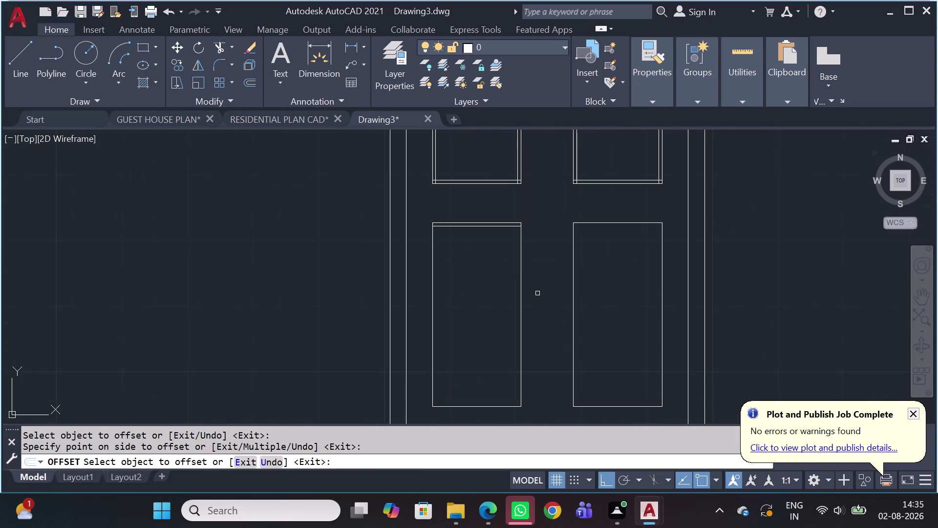
click(520, 311)
click(514, 310)
click(433, 298)
click(454, 297)
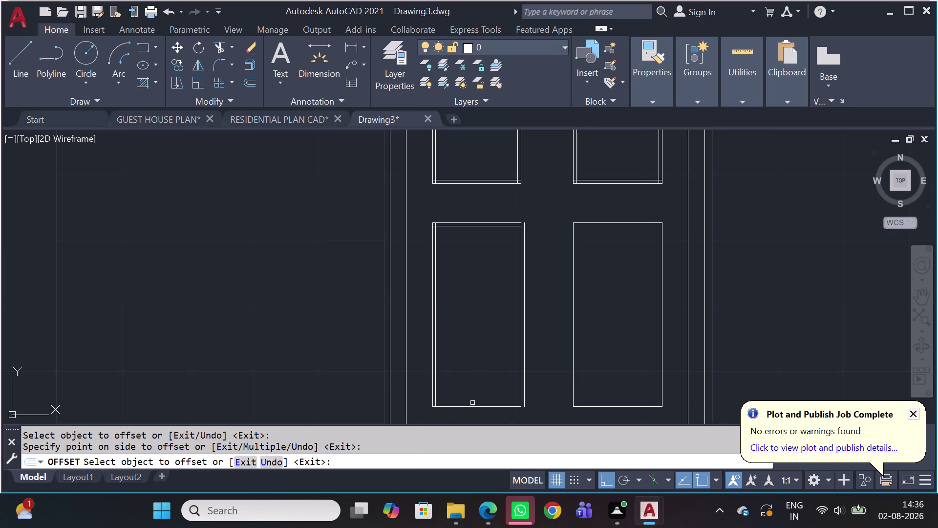
Offset the remaining edges of the left and right lower panels inward.
click(473, 406)
click(492, 370)
click(643, 223)
click(622, 255)
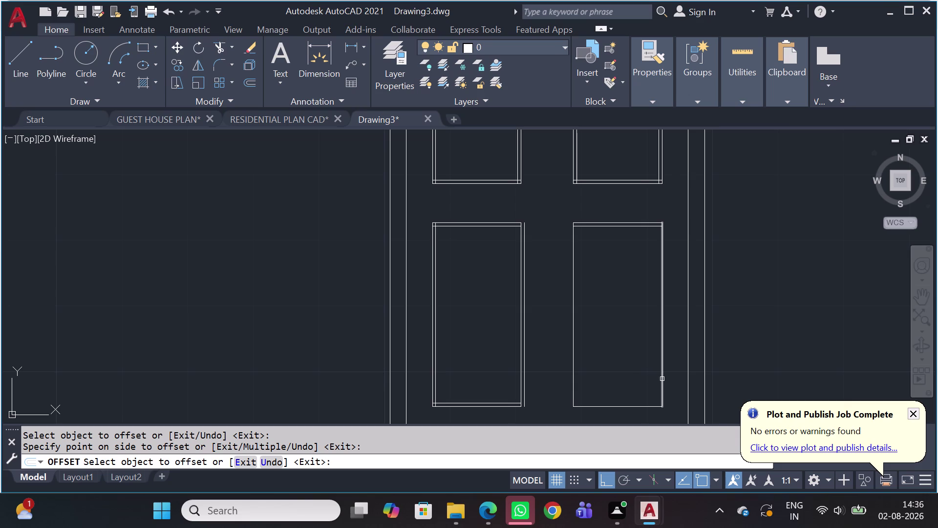
click(571, 284)
click(593, 281)
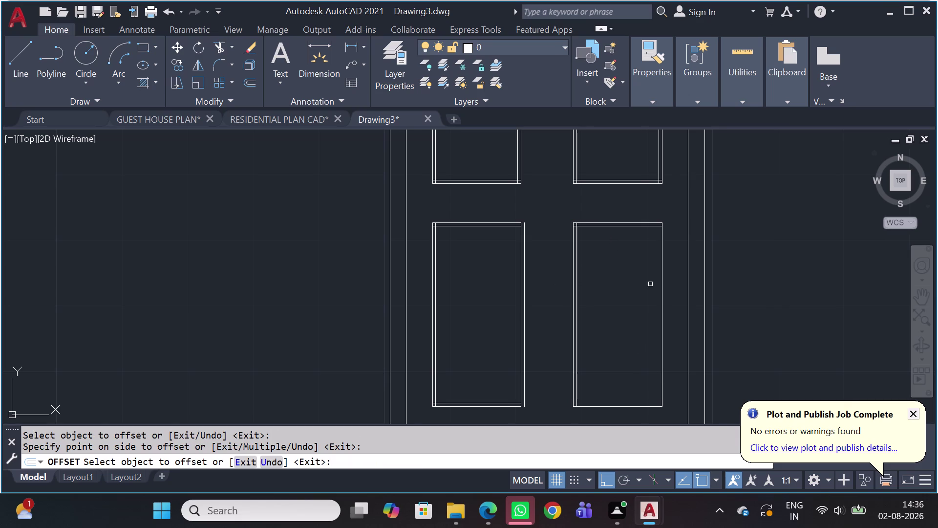
click(663, 287)
click(643, 285)
middle_drag(580, 382, 558, 315)
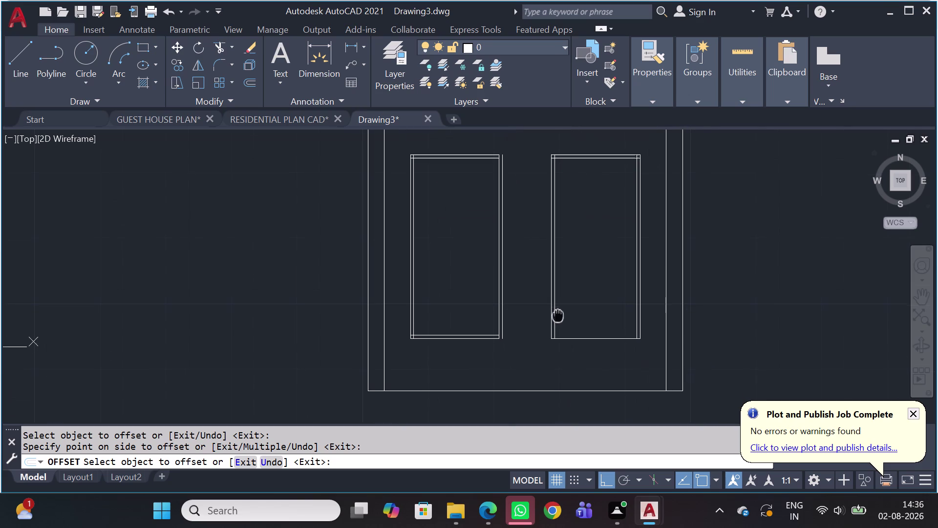
Offset a lower panel's bottom edge upward and place another offset line beside a panel.
middle_drag(558, 315, 558, 314)
click(570, 338)
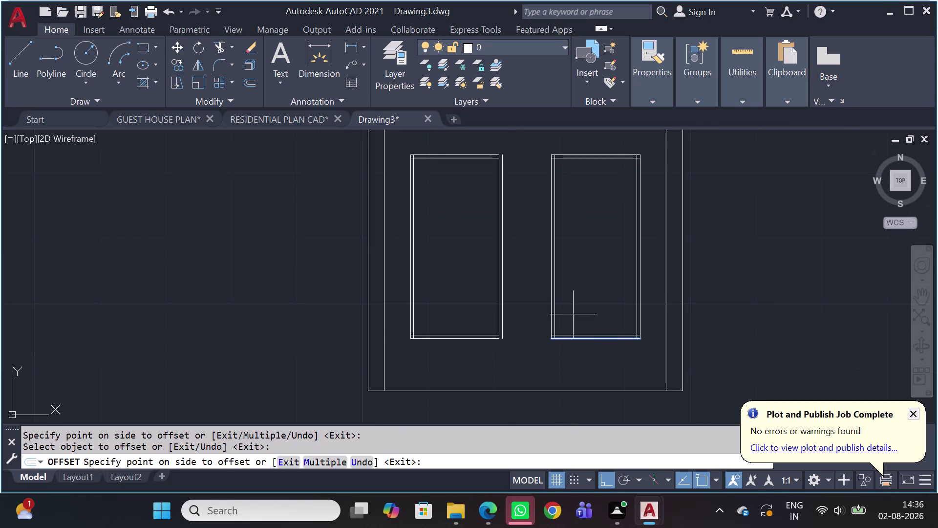
click(573, 313)
scroll(up, 3)
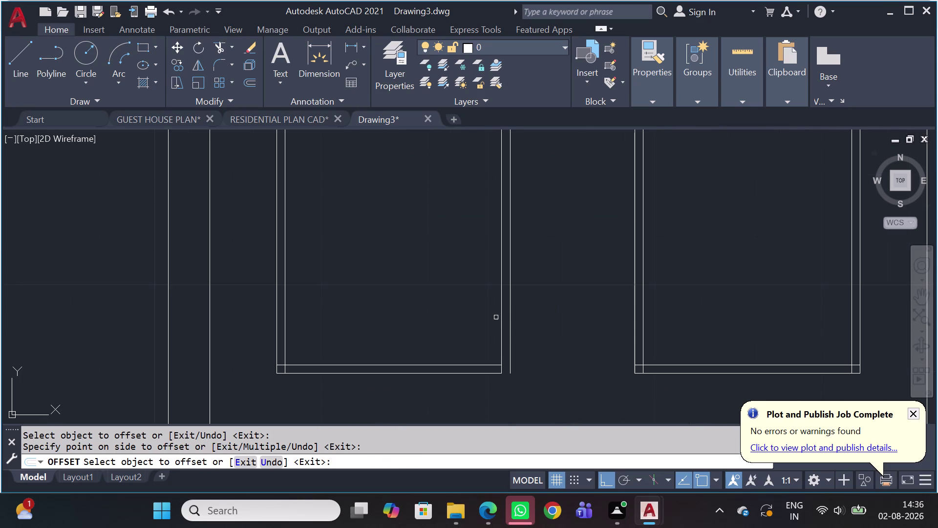
drag(502, 312, 462, 310)
click(427, 309)
scroll(down, 3)
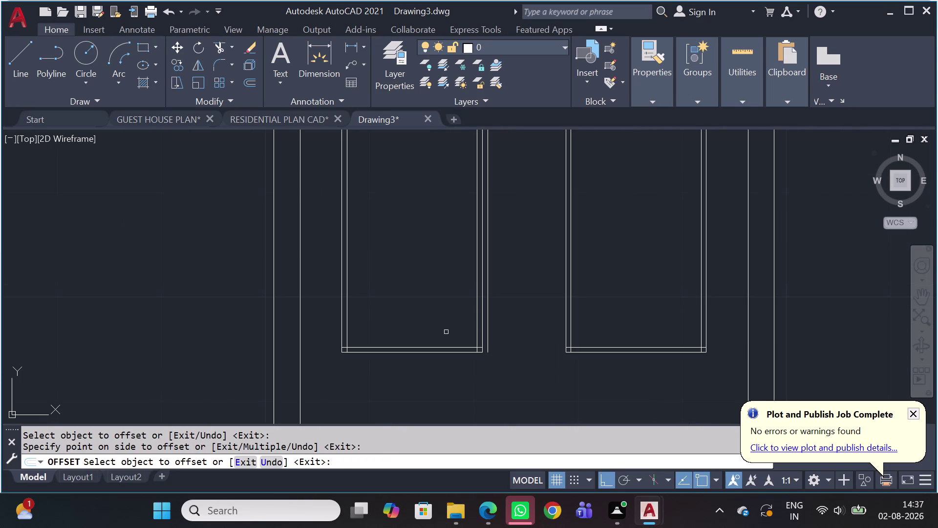
End the offset and erase the stray extra line outside the panel edge.
key(Escape)
scroll(up, 3)
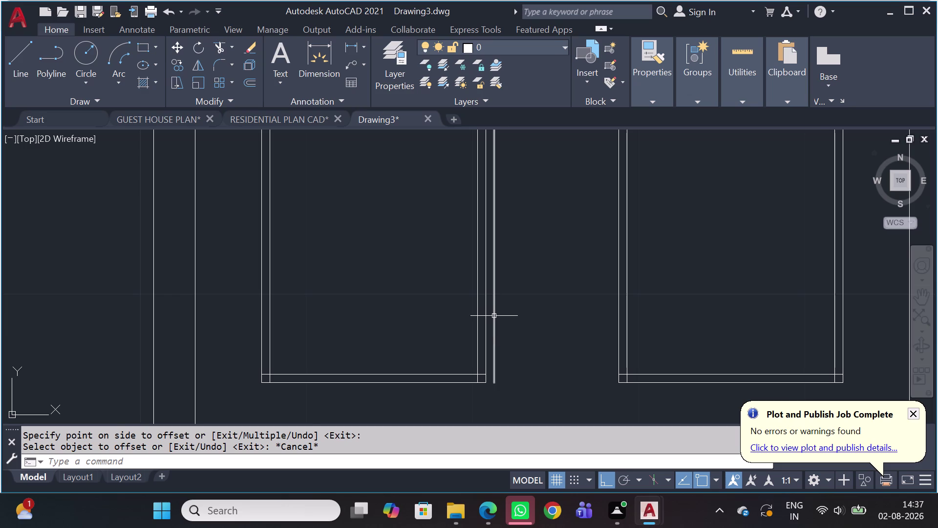
click(494, 316)
key(Delete)
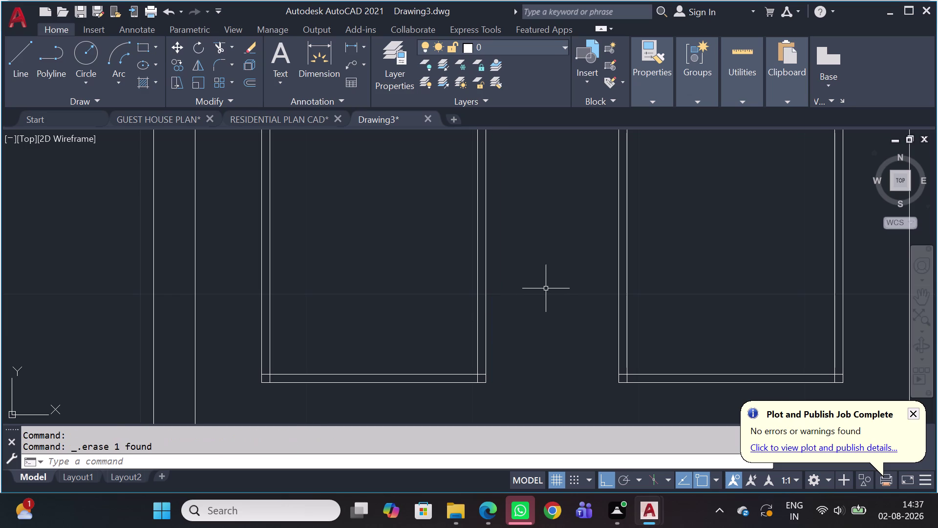
scroll(down, 3)
Fillet an upper panel's inner top and left lines into a sharp corner.
key(f)
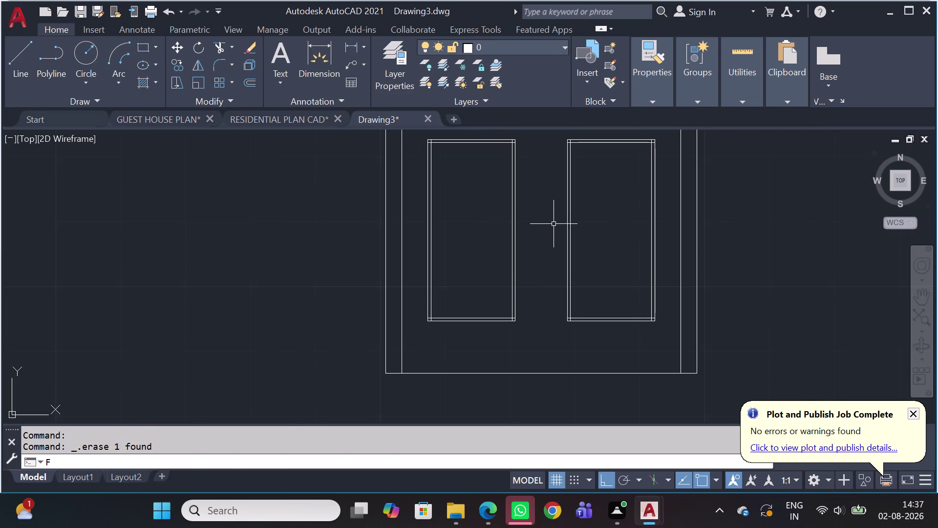
key(space)
middle_drag(545, 195, 530, 237)
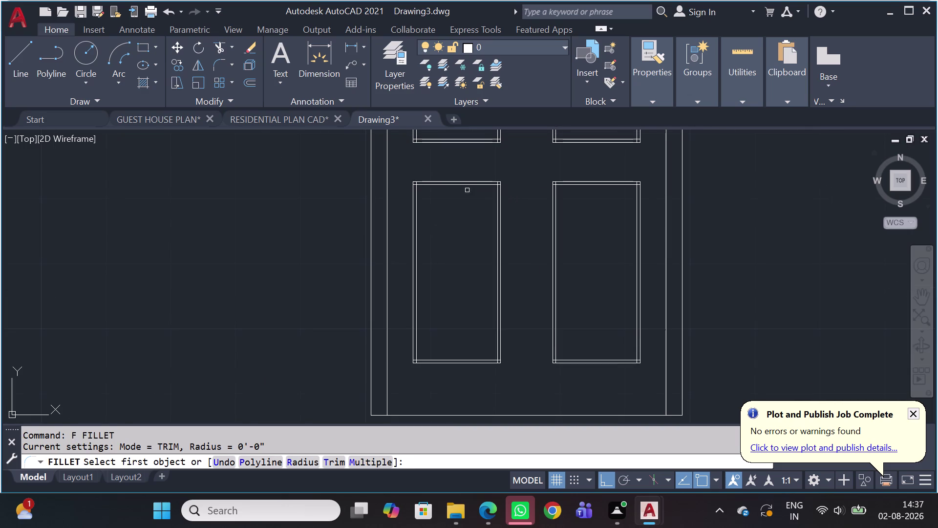
scroll(up, 3)
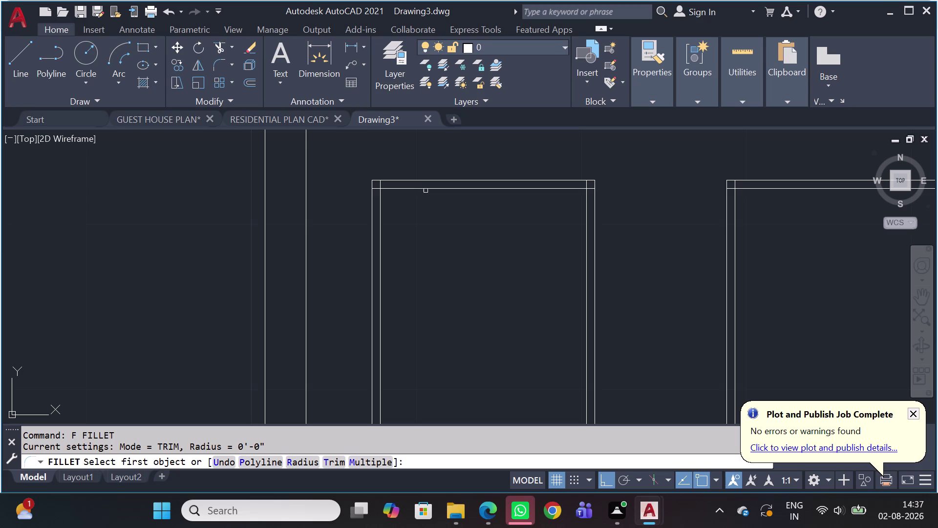
click(425, 187)
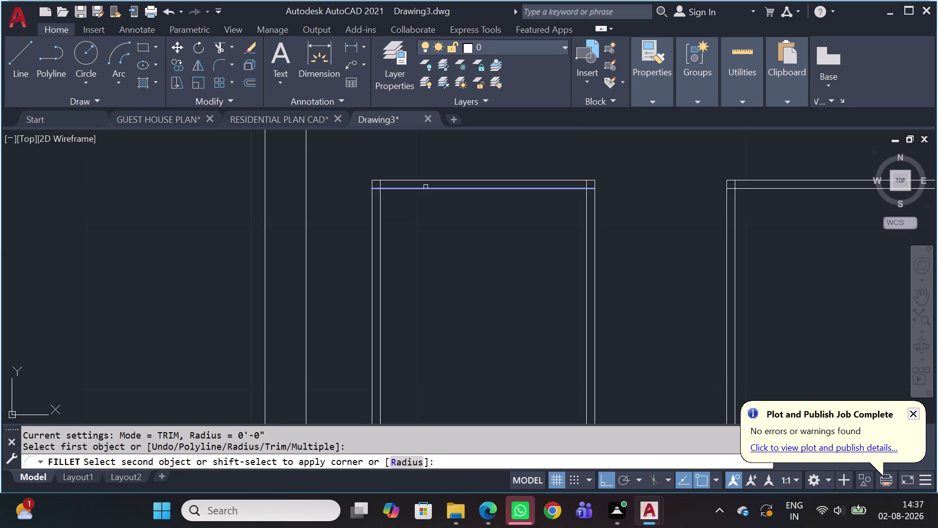
click(381, 202)
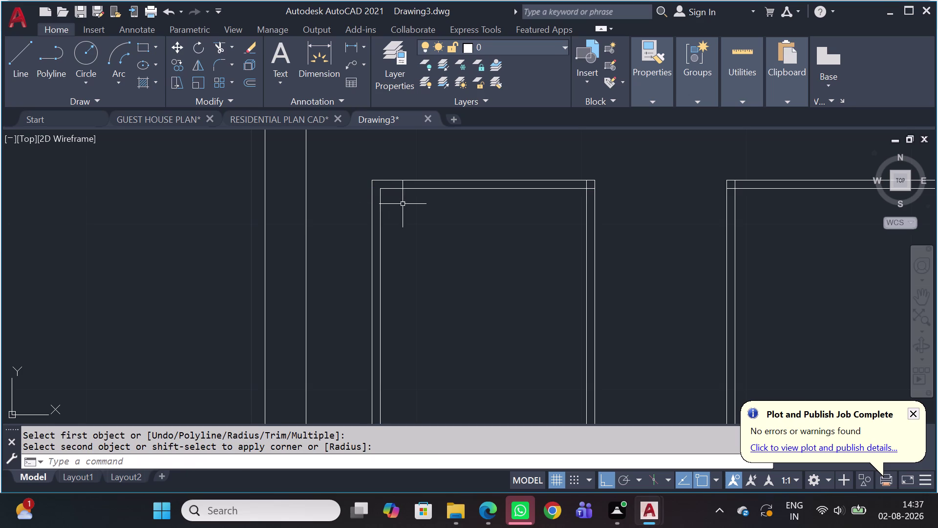
Fillet the panel's inner top and right lines, then its inner bottom corner.
key(space)
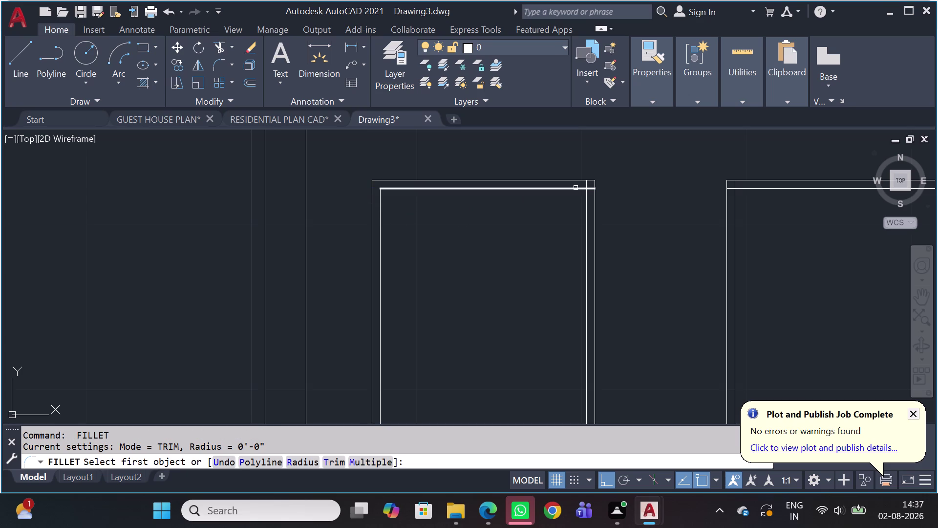
click(575, 188)
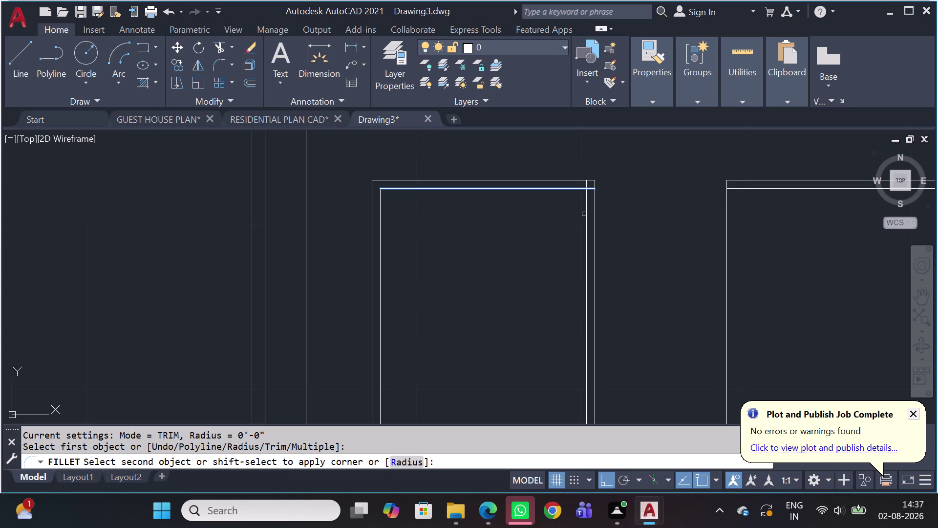
click(585, 215)
scroll(down, 3)
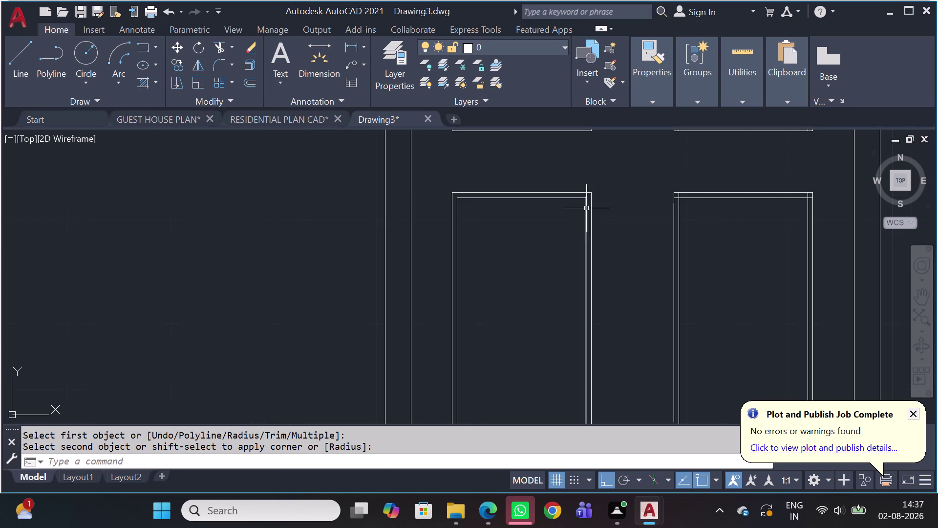
scroll(down, 3)
key(space)
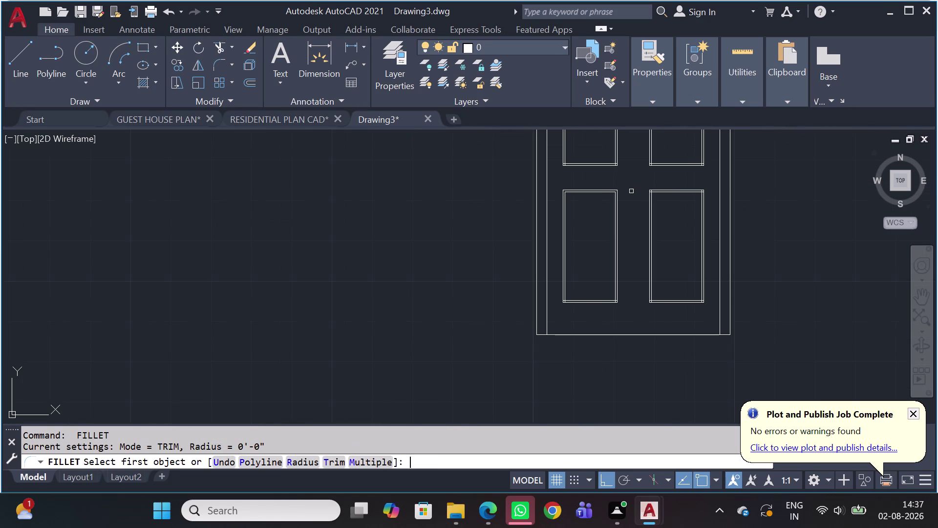
scroll(up, 3)
scroll(up, 3)
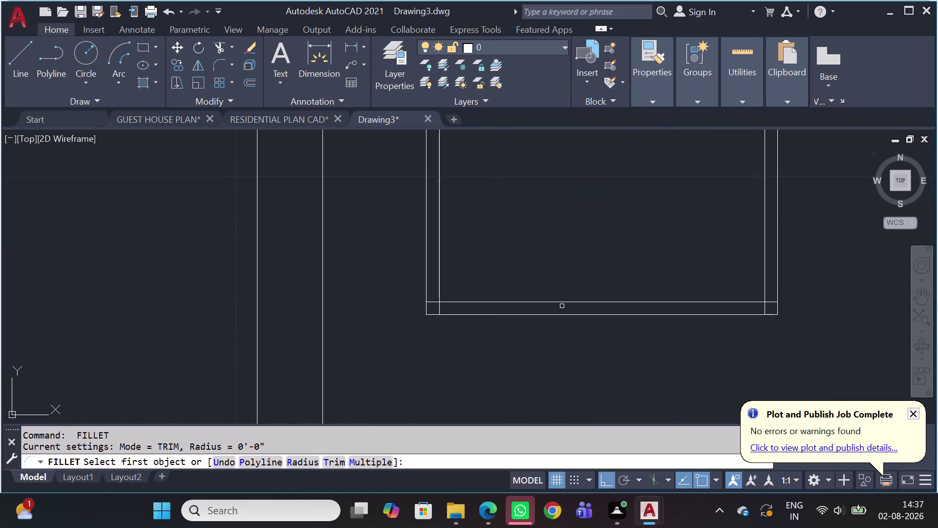
click(567, 303)
click(437, 281)
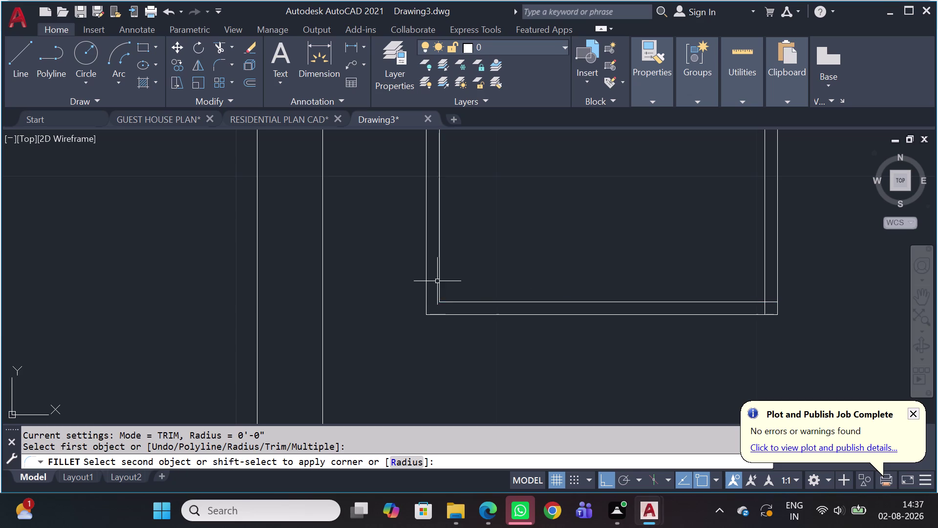
Join a lower panel's inner right and bottom lines into a sharp corner.
key(space)
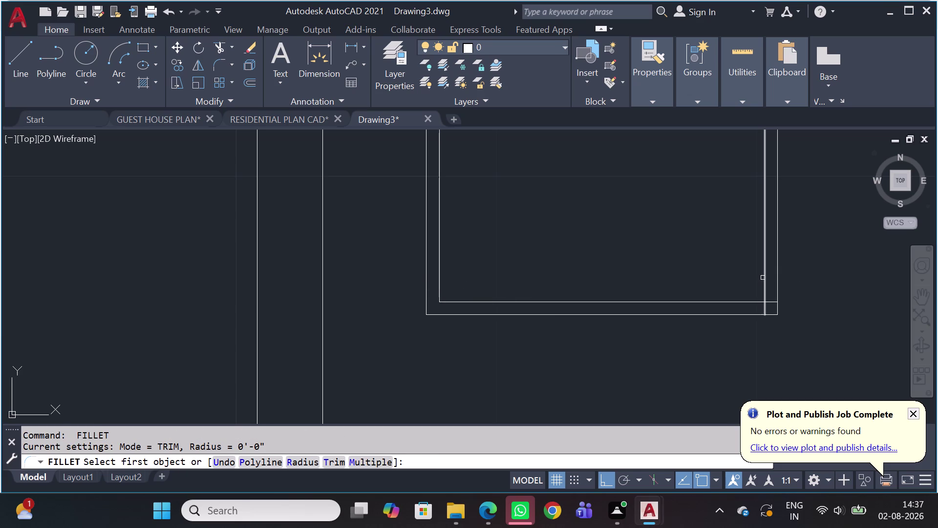
click(763, 278)
click(752, 302)
scroll(down, 3)
scroll(down, 3)
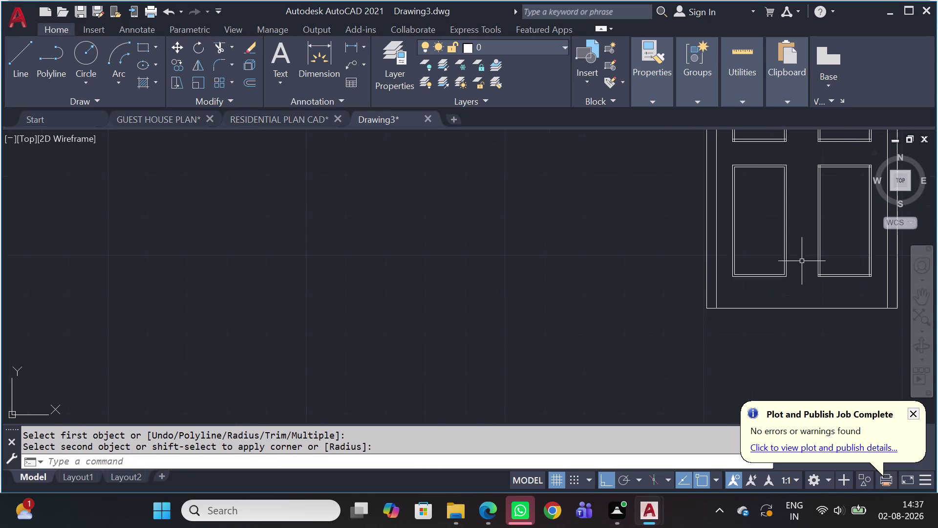
middle_drag(748, 263, 520, 270)
Join the other lower panel's inner bottom and left lines into a sharp corner.
key(space)
scroll(up, 3)
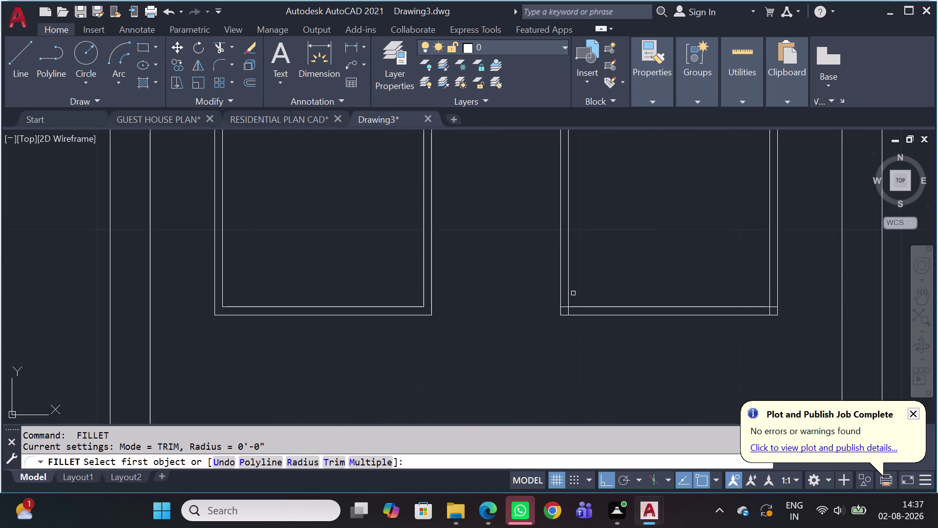
scroll(up, 3)
click(585, 311)
click(581, 316)
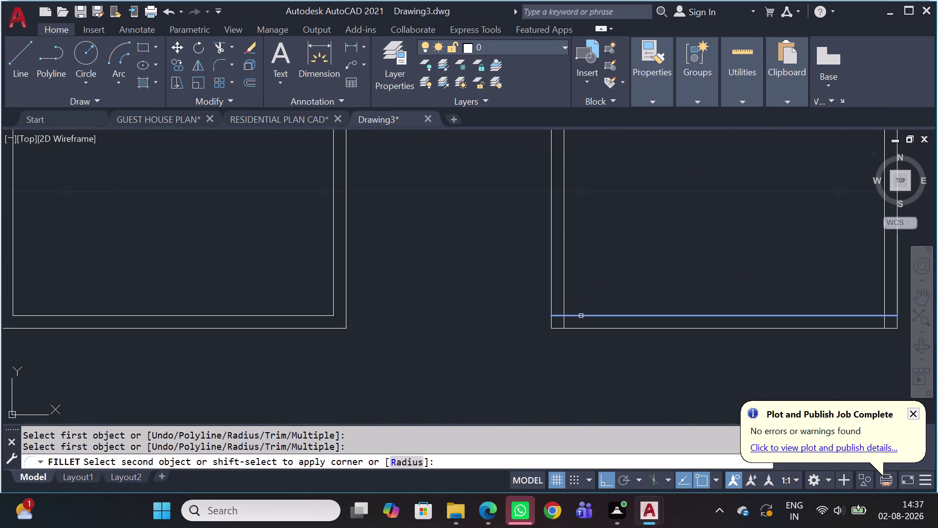
click(565, 285)
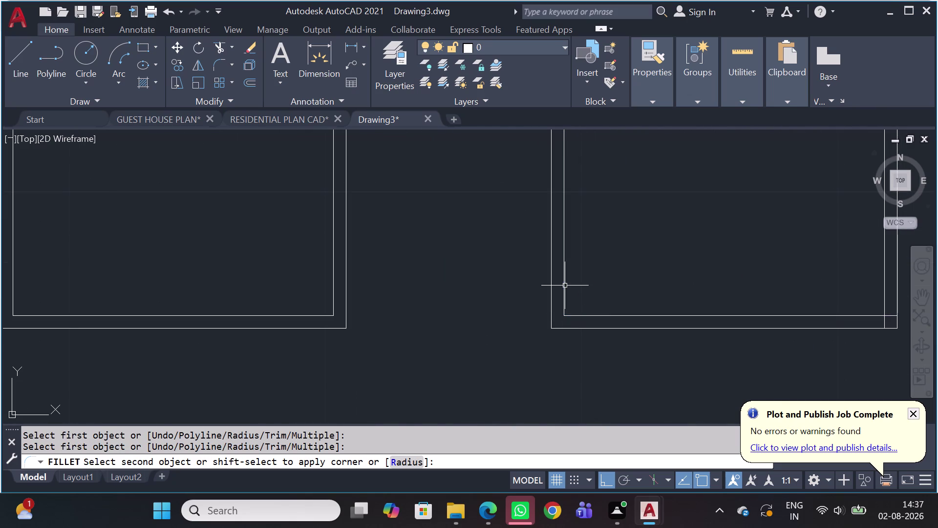
scroll(down, 3)
middle_drag(644, 290, 515, 292)
Join the door frame's inner vertical and bottom lines into a clean bottom corner.
key(space)
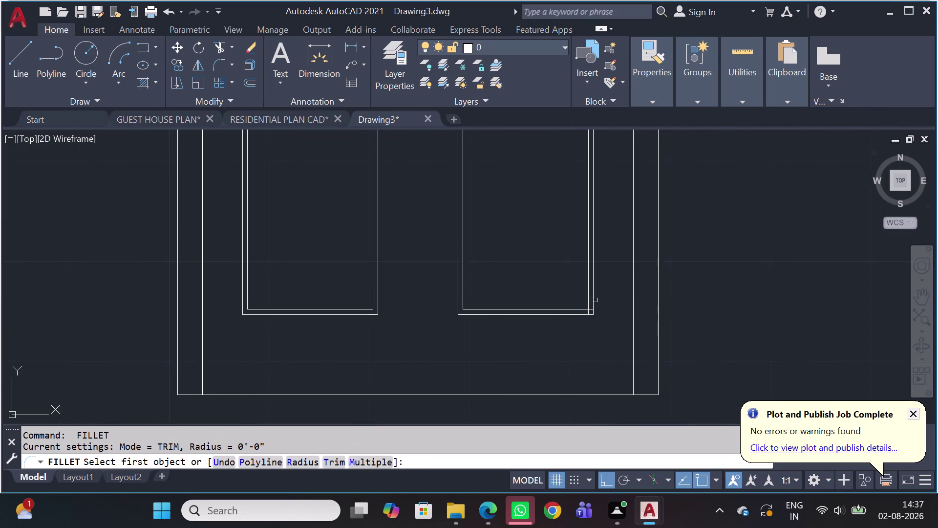
scroll(up, 3)
scroll(up, 3)
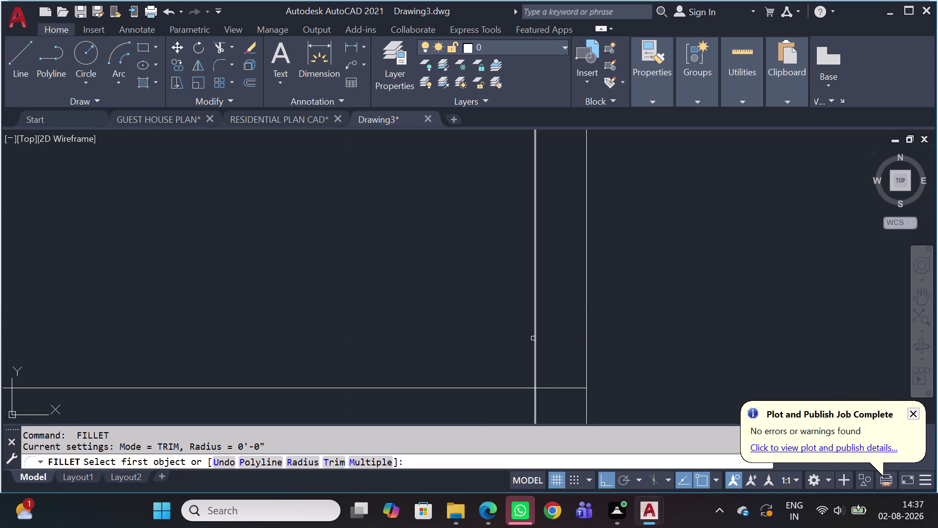
click(535, 338)
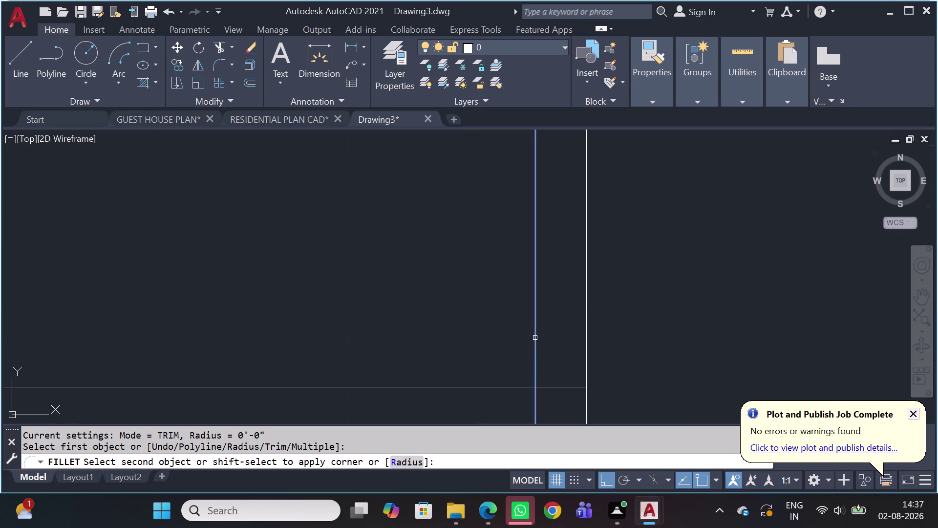
click(515, 388)
scroll(down, 3)
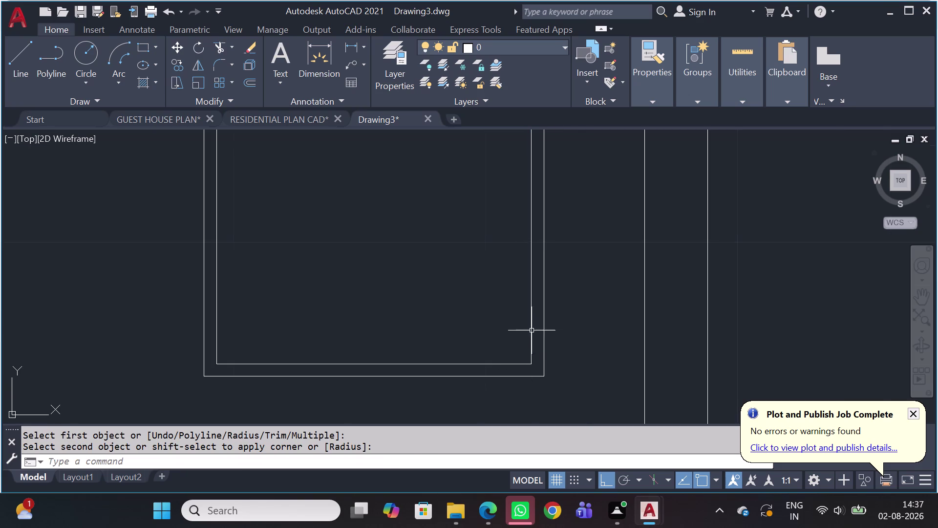
scroll(down, 3)
middle_drag(524, 244, 501, 329)
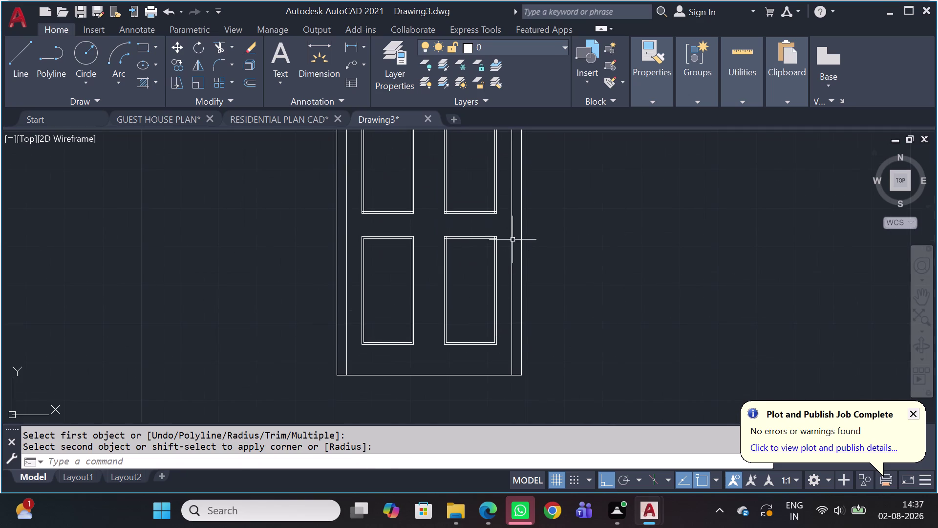
scroll(up, 3)
scroll(up, 3)
Make several false-start FILLET attempts on the frame lines, cancelling each.
key(space)
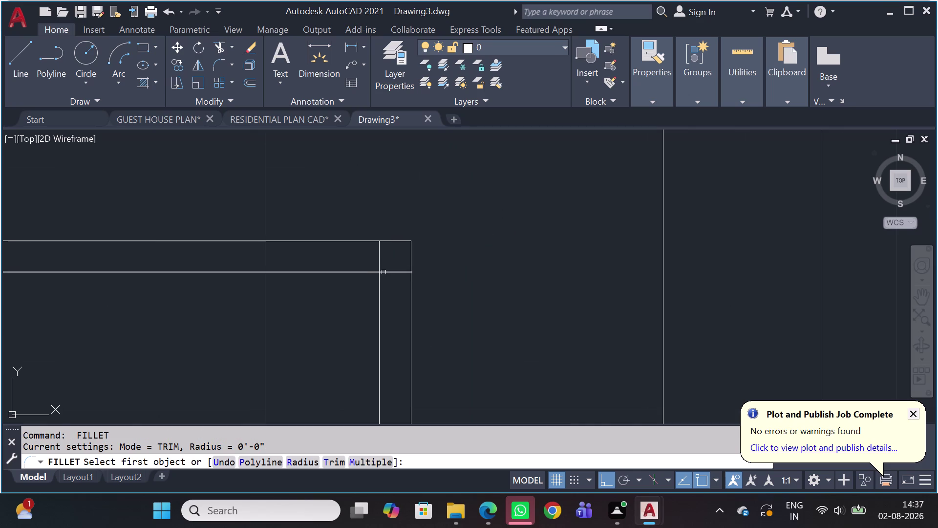
click(386, 273)
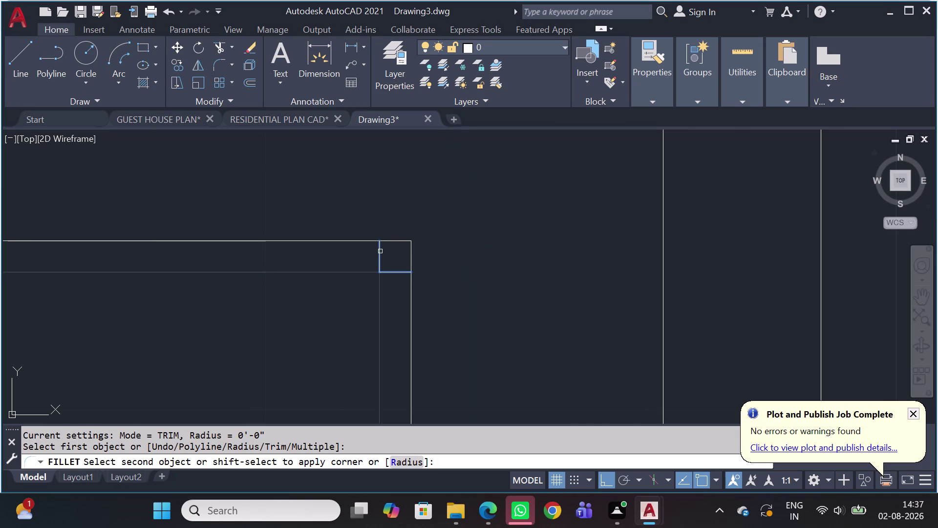
key(Escape)
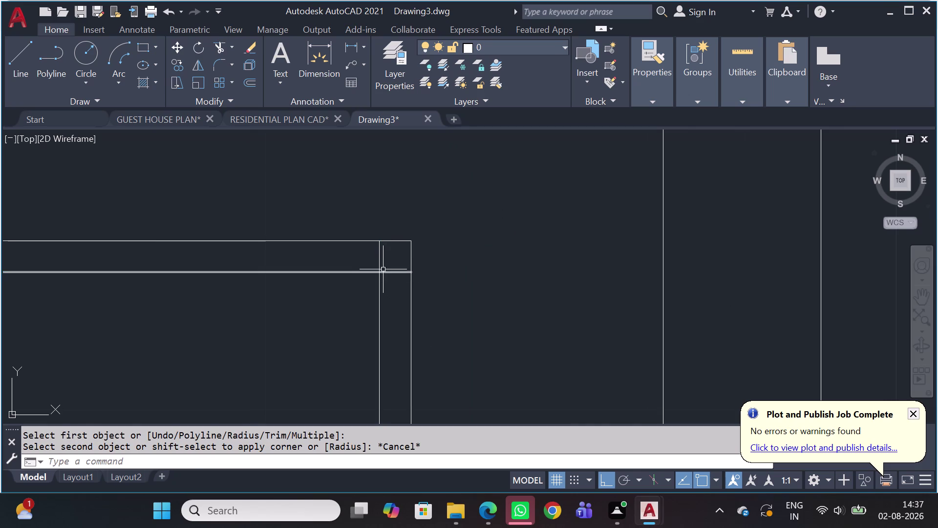
key(space)
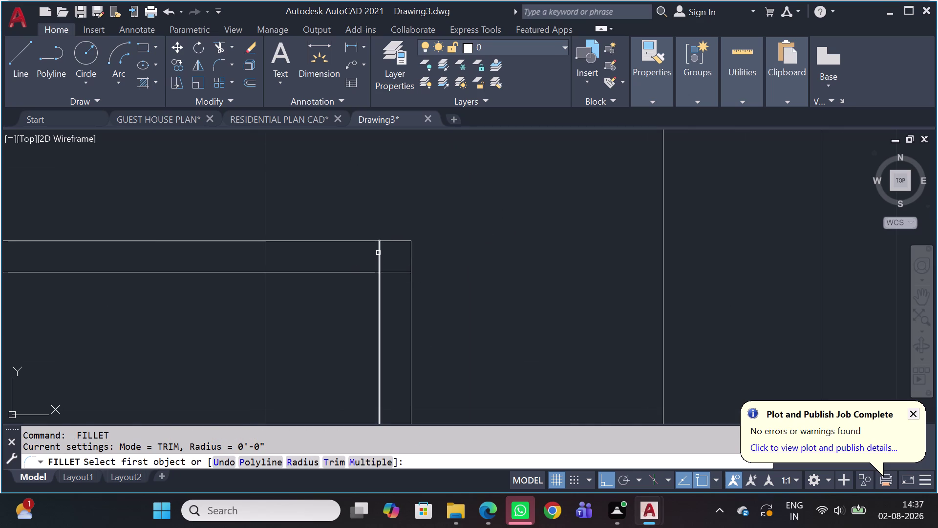
click(378, 252)
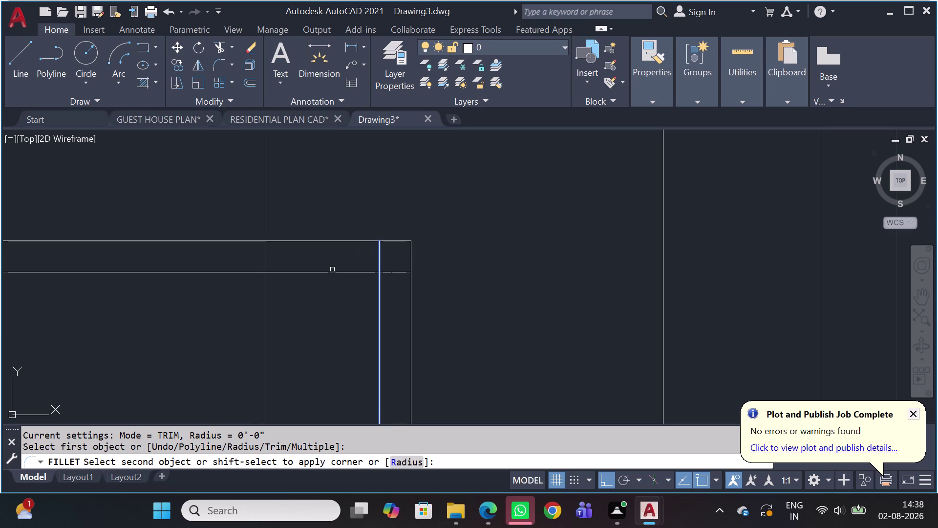
key(Escape)
key(space)
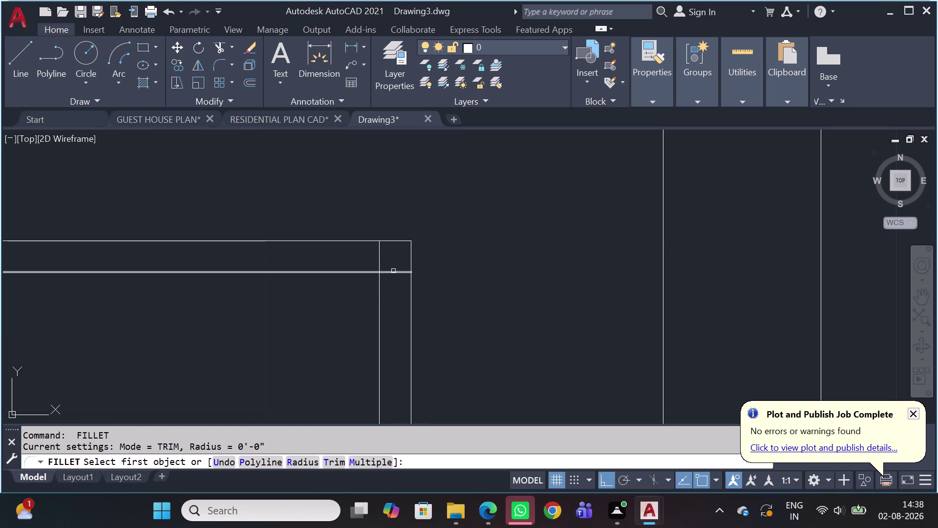
click(393, 270)
key(Escape)
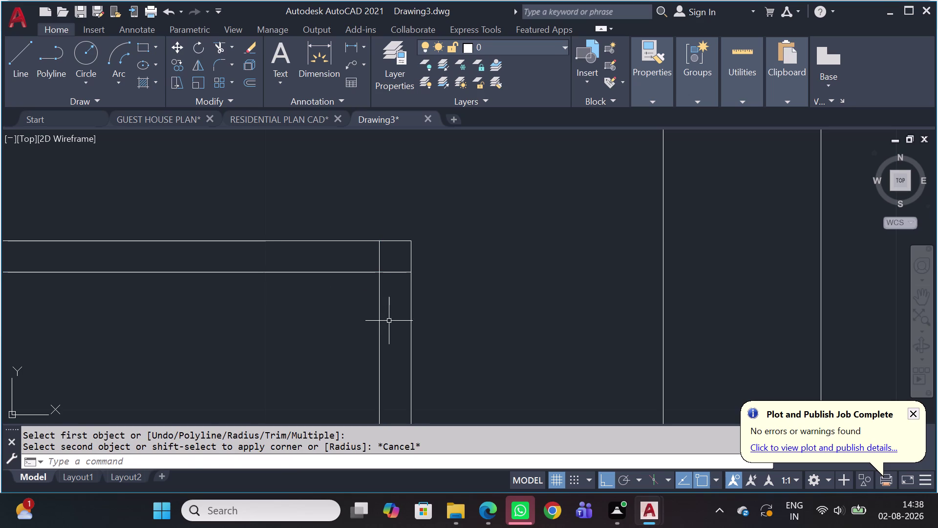
key(space)
click(380, 251)
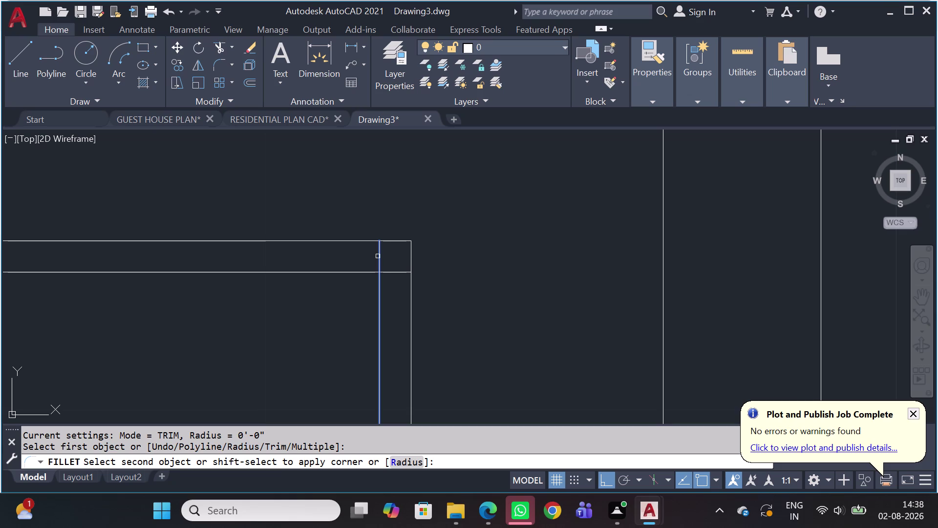
key(Escape)
Square the first frame corner and the top-left frame corner with FILLET (F).
text(F)
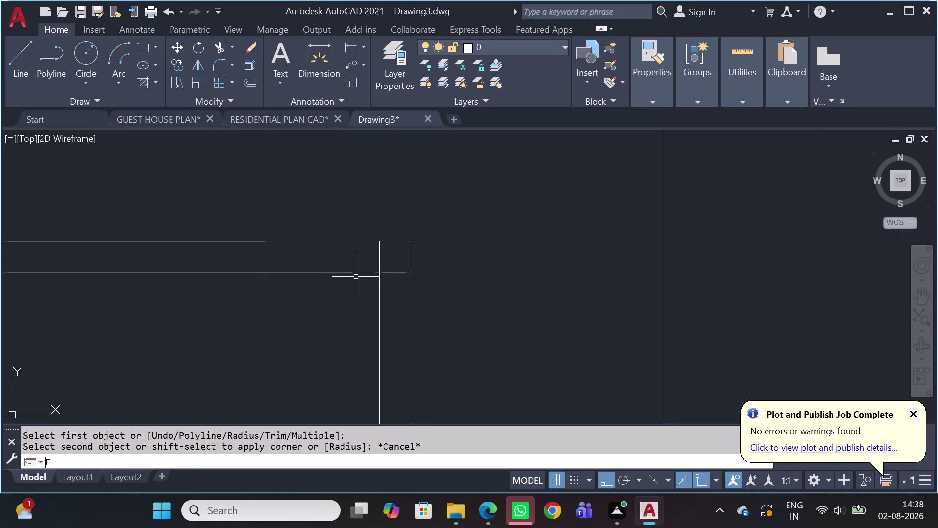
key(space)
click(379, 292)
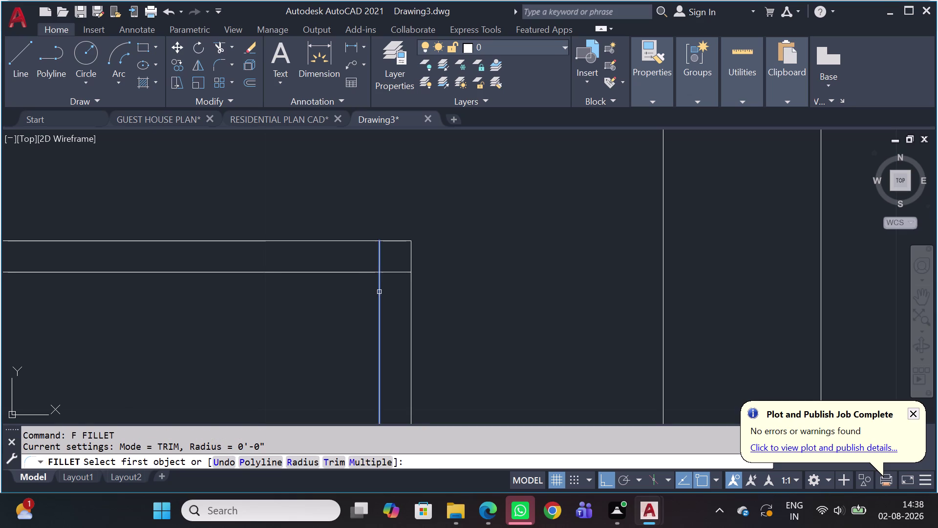
click(356, 273)
scroll(down, 3)
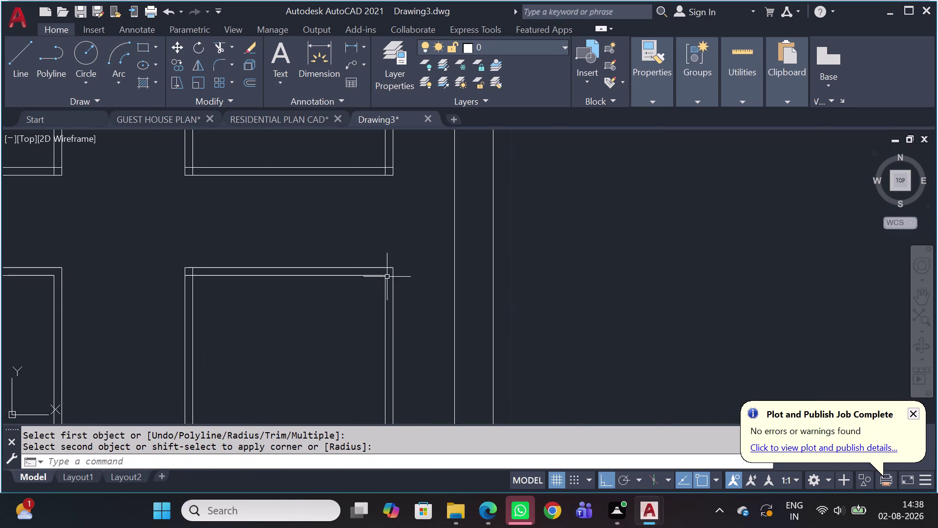
scroll(down, 3)
key(space)
scroll(down, 3)
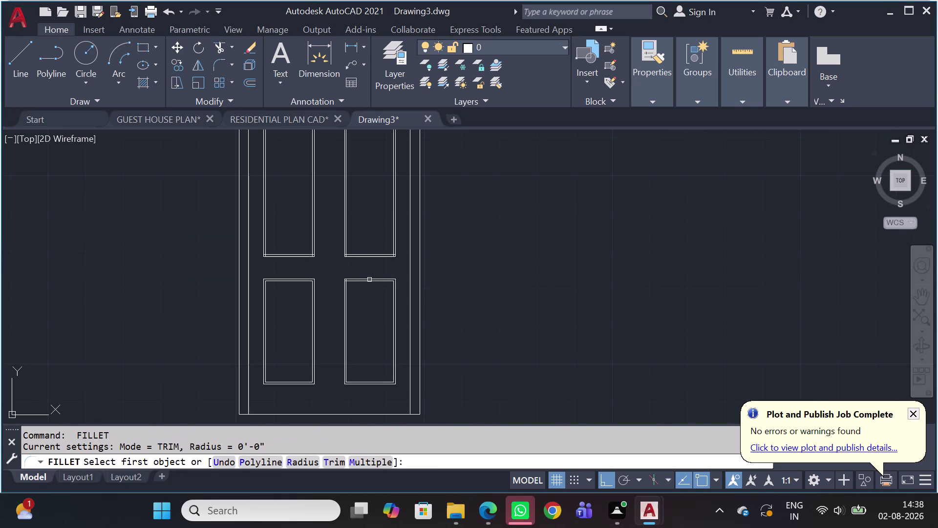
scroll(up, 3)
scroll(up, 3)
click(317, 292)
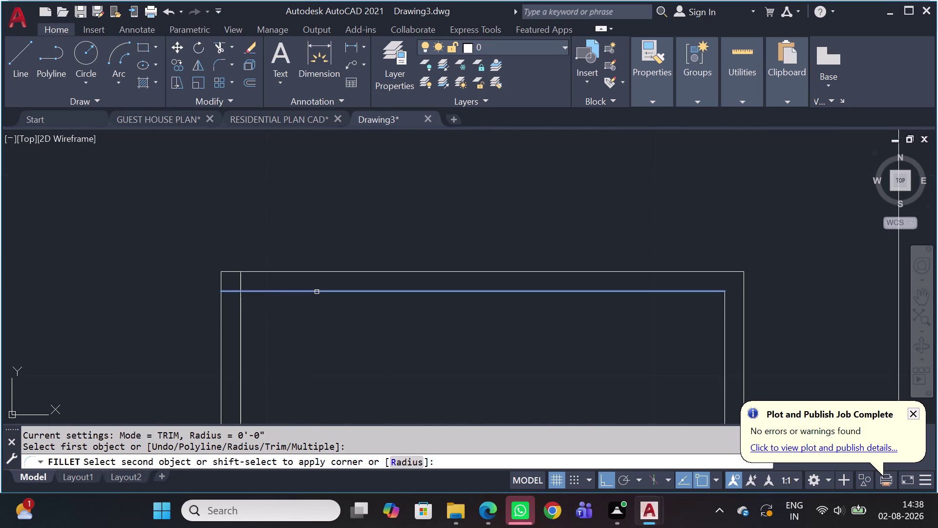
click(241, 313)
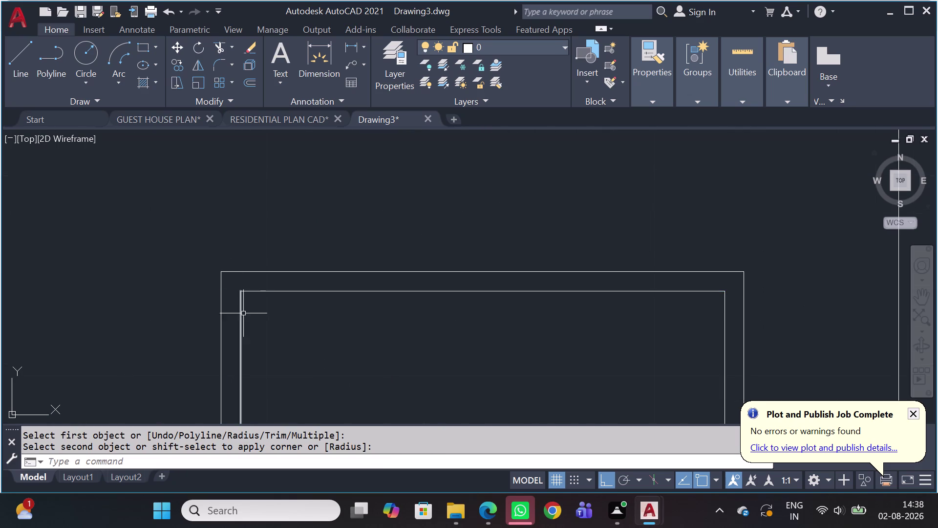
scroll(down, 3)
Square the panel's bottom-left and bottom-right corners, then pan up toward the door top.
key(space)
scroll(down, 3)
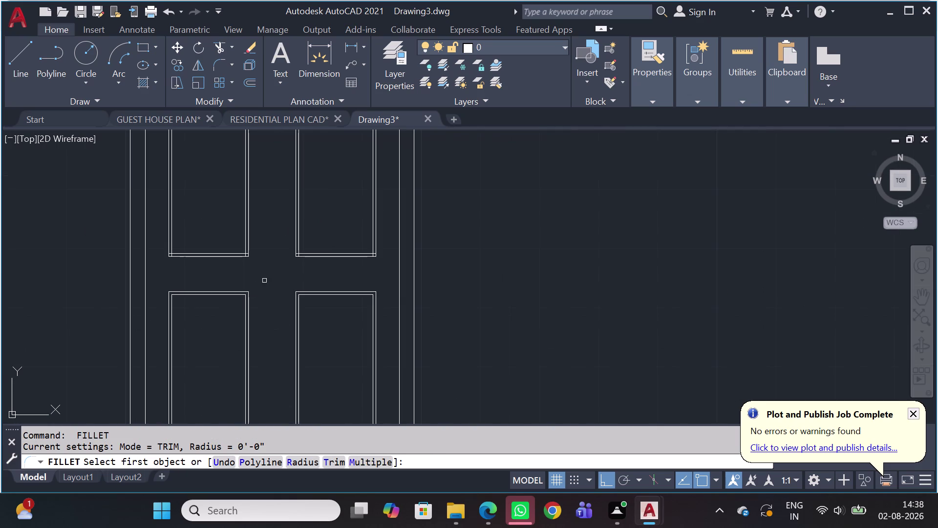
middle_drag(264, 250, 283, 297)
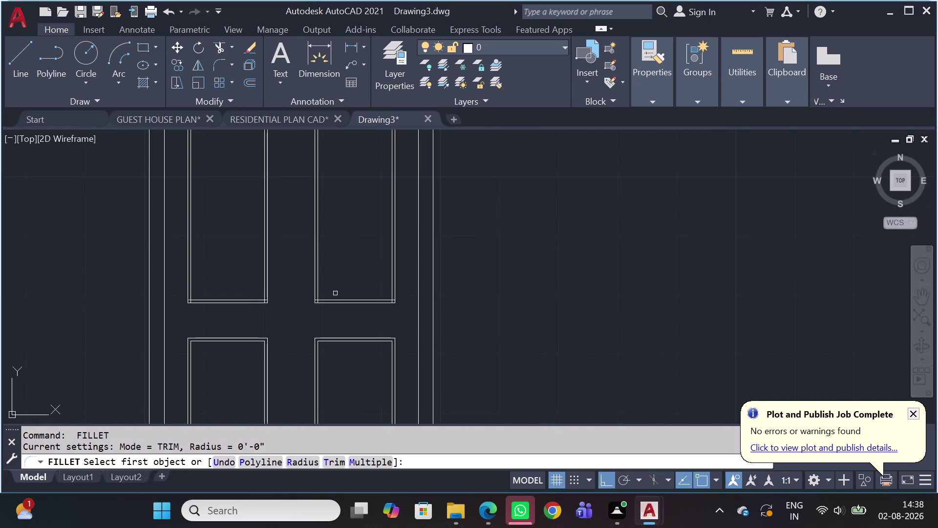
scroll(up, 3)
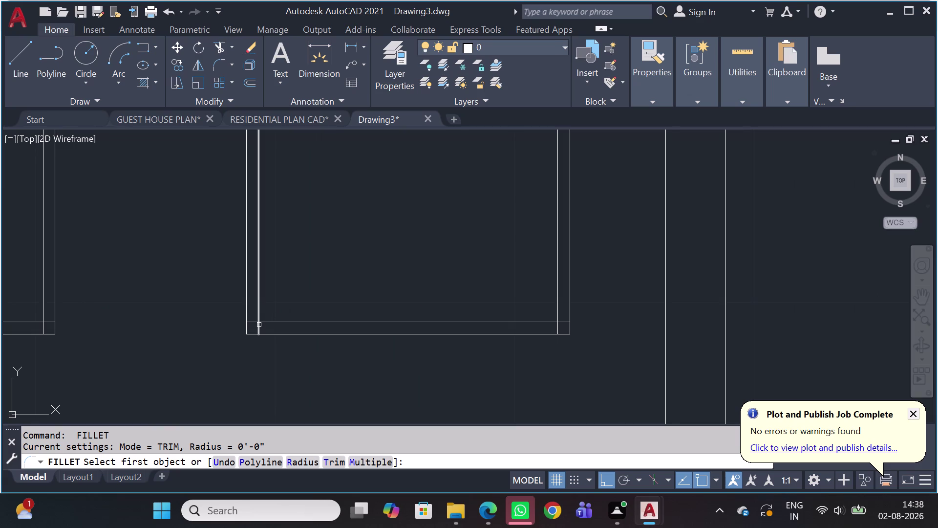
click(269, 324)
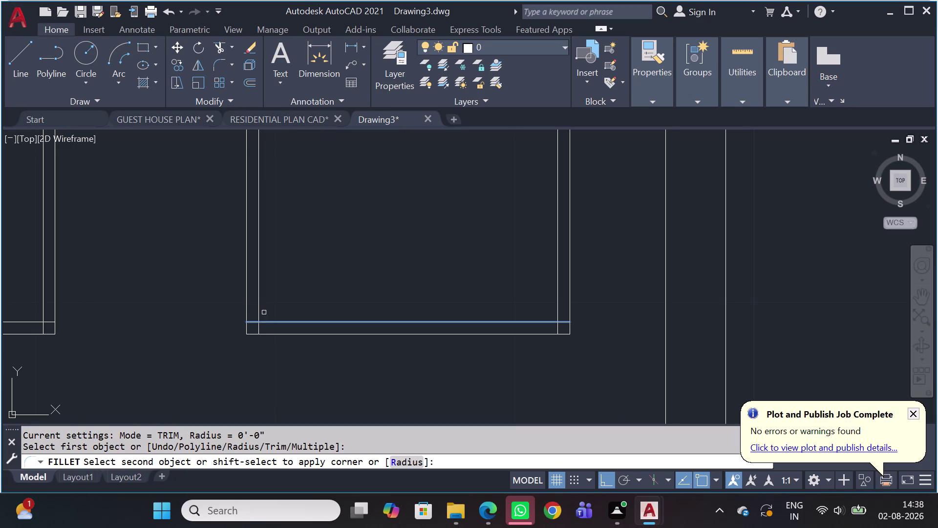
click(259, 297)
key(space)
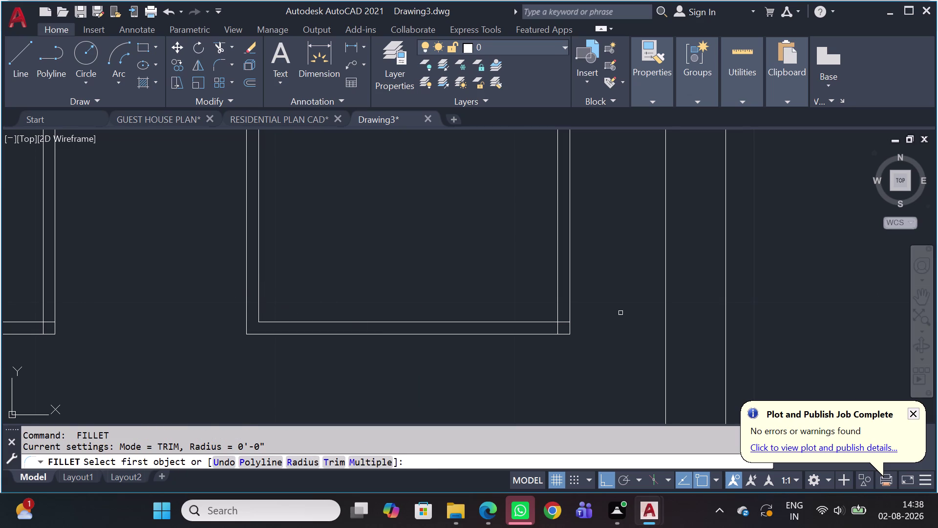
scroll(up, 3)
click(570, 313)
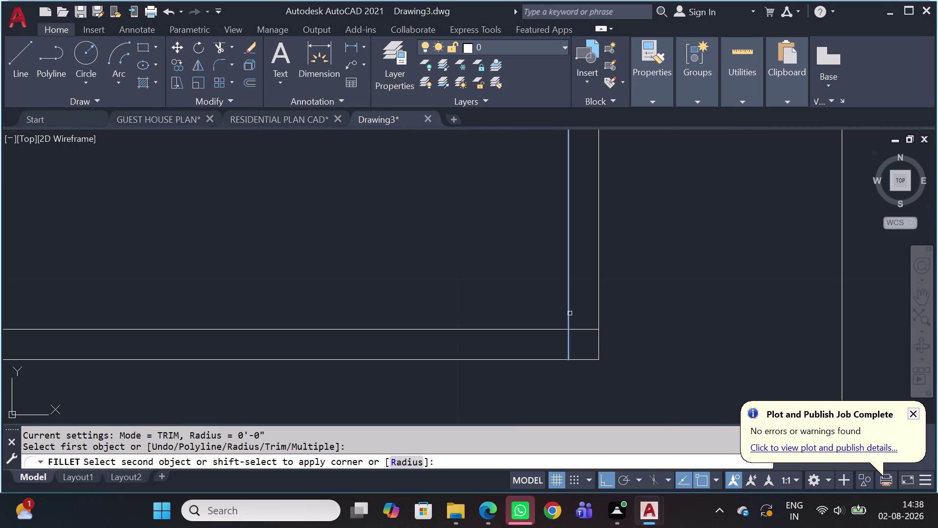
click(551, 330)
scroll(down, 3)
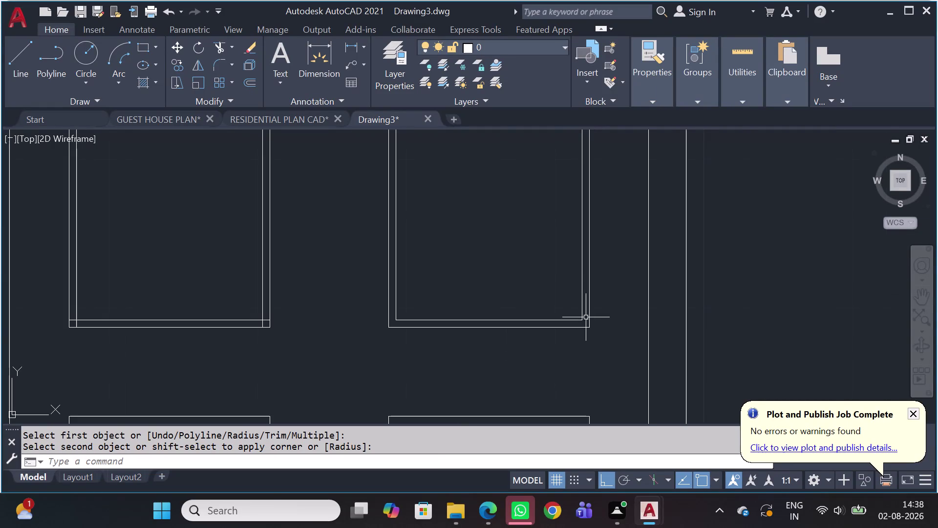
middle_drag(562, 289, 537, 365)
scroll(down, 3)
scroll(up, 3)
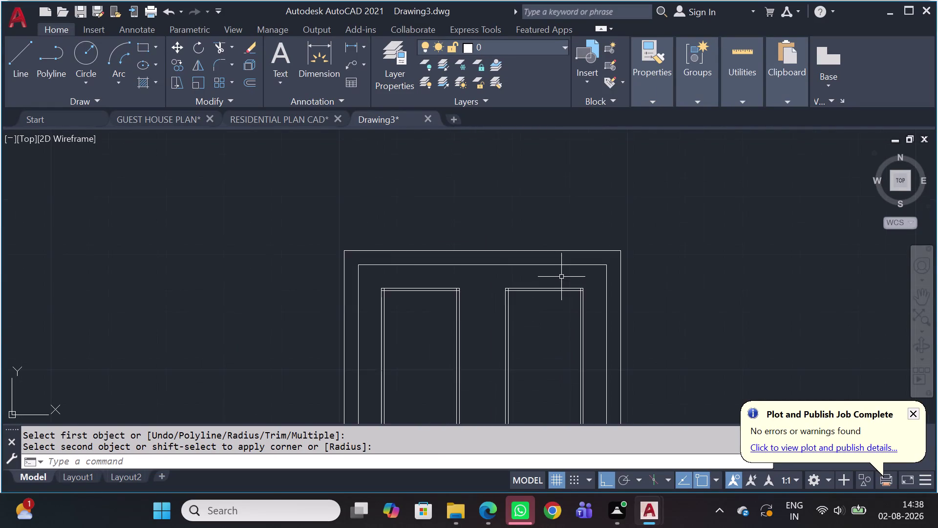
scroll(up, 3)
scroll(up, 3)
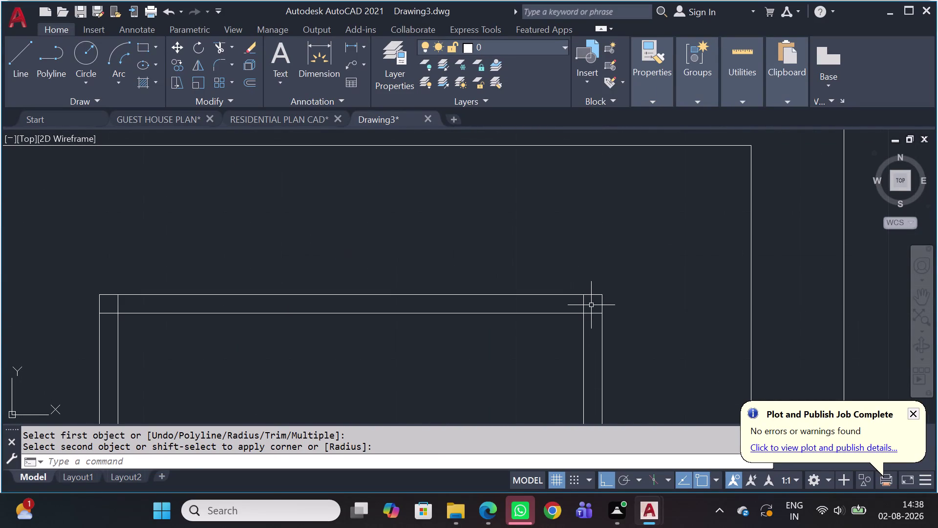
Join the vertical frame line to its horizontal line in a sharp corner.
key(space)
scroll(up, 3)
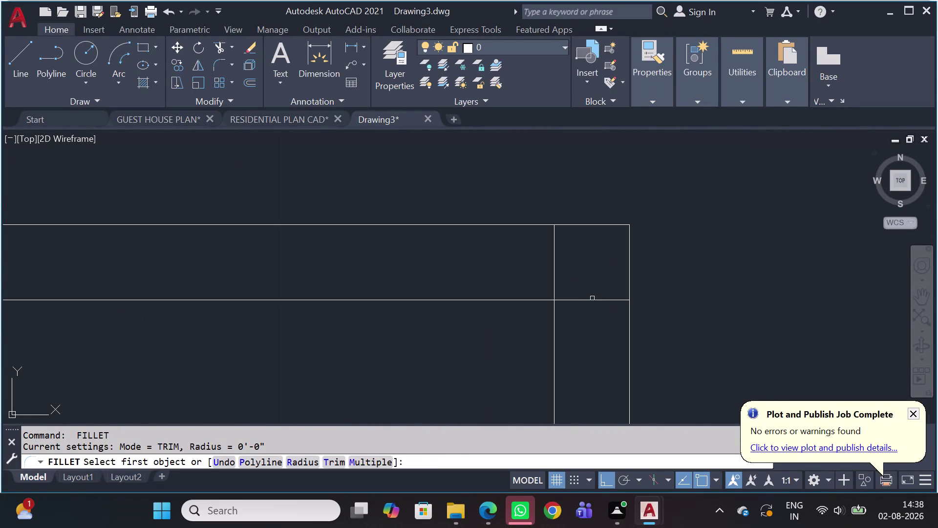
click(592, 298)
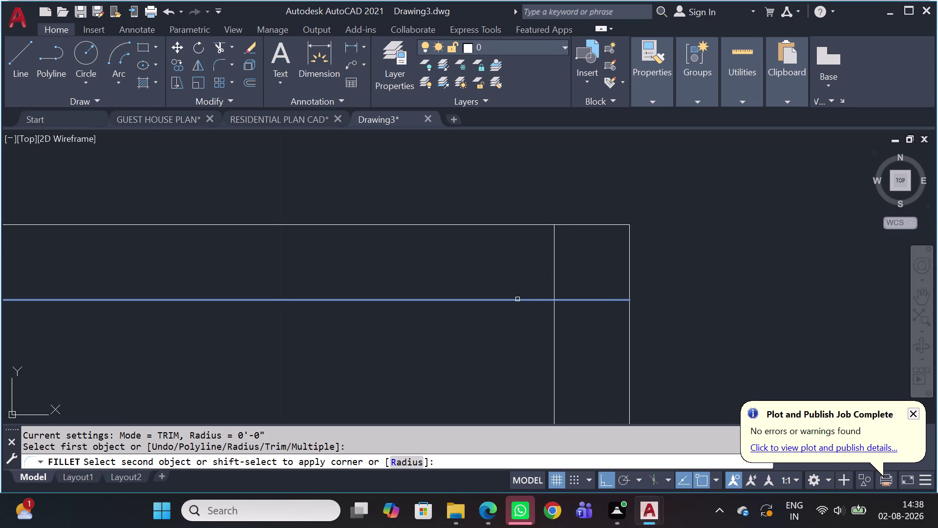
key(Escape)
key(f)
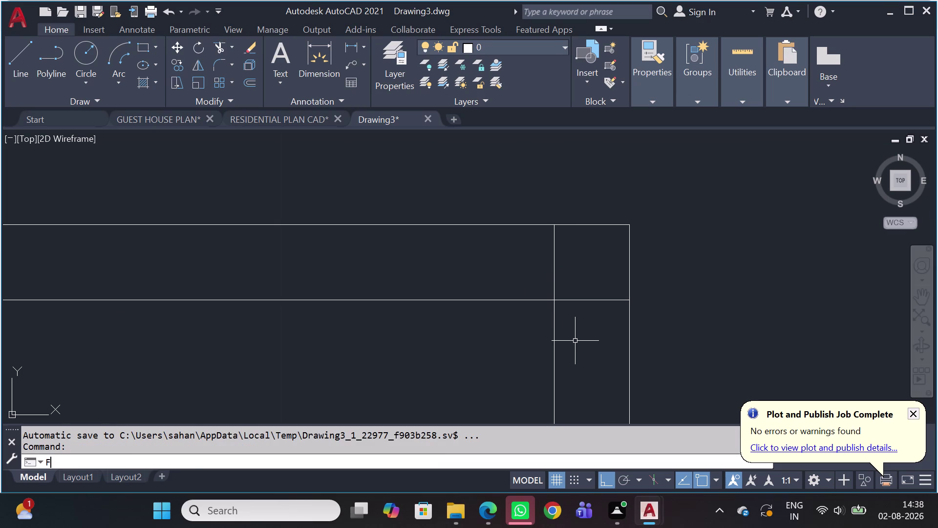
key(space)
click(553, 320)
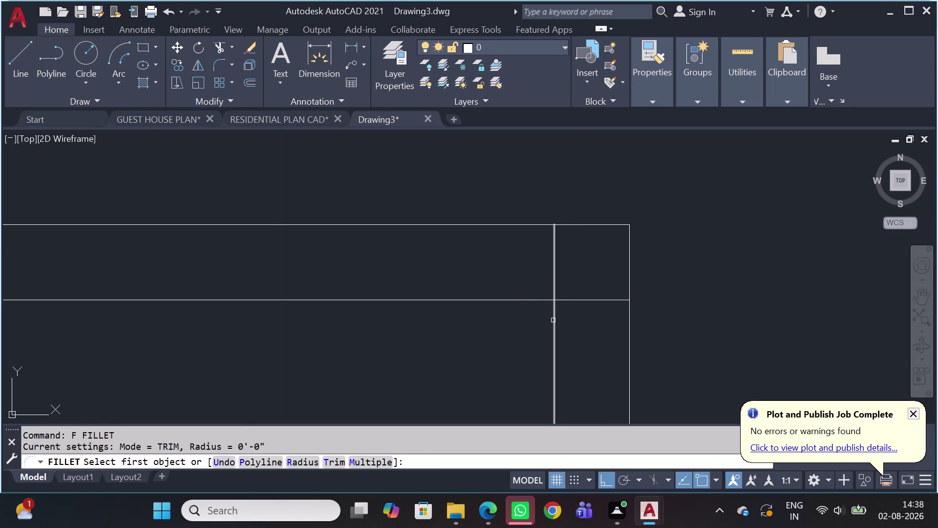
click(534, 301)
scroll(down, 3)
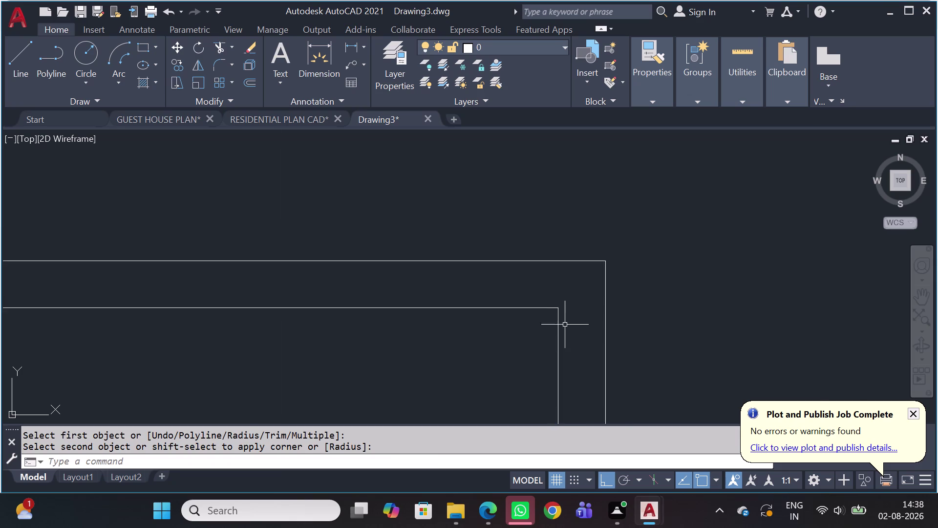
scroll(down, 3)
Square two more frame corners, then pan to the frame's top-right corner.
key(space)
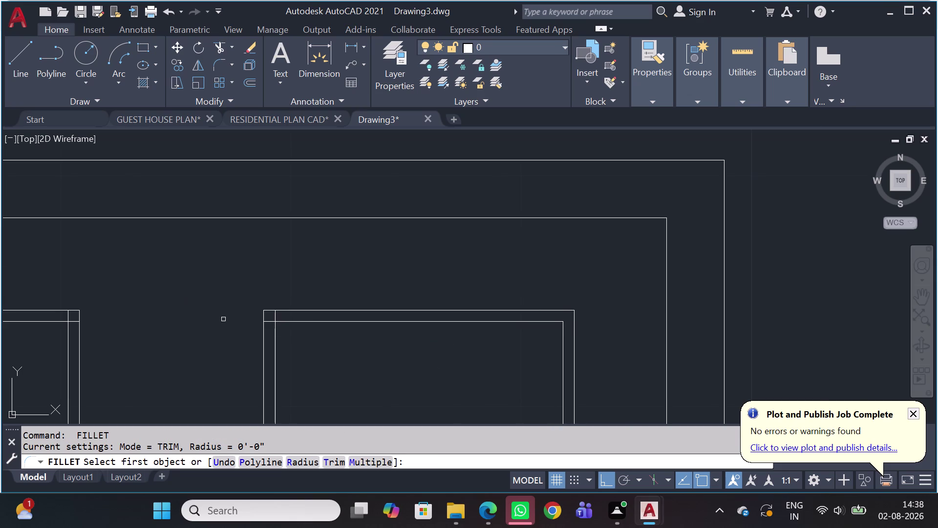
scroll(up, 3)
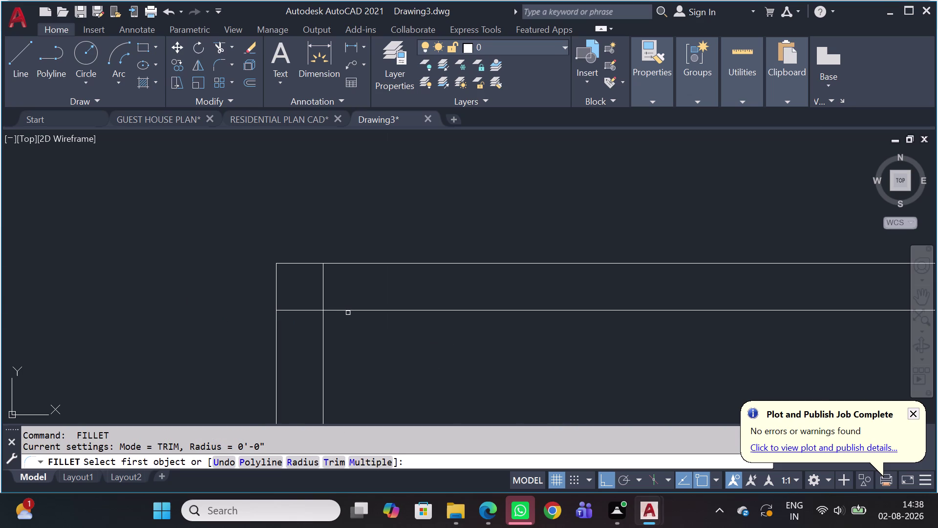
click(351, 311)
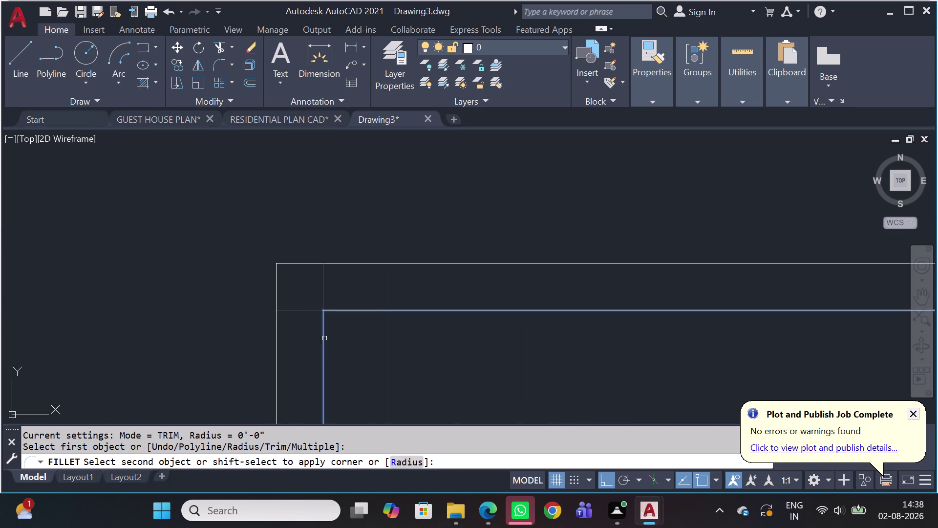
click(325, 338)
scroll(down, 3)
scroll(down, 3)
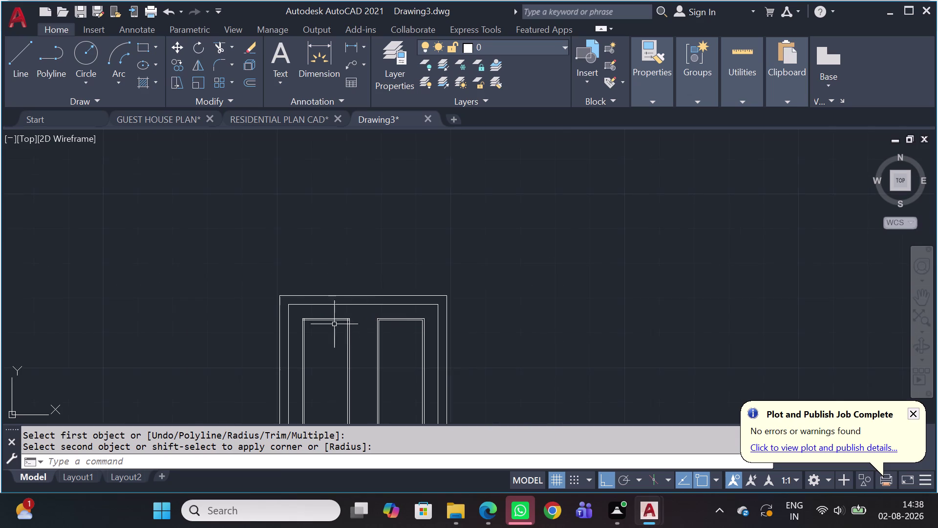
scroll(up, 3)
key(space)
scroll(up, 3)
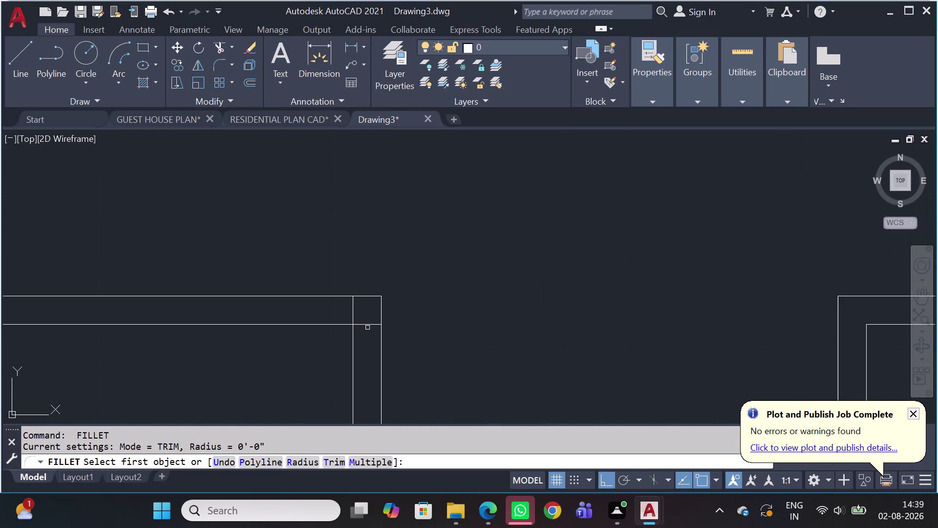
click(352, 356)
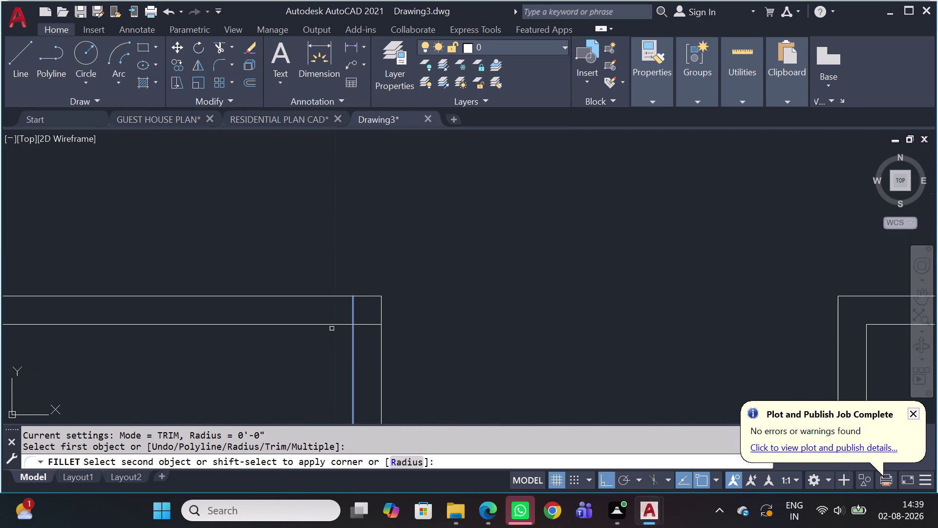
click(330, 326)
scroll(down, 3)
middle_drag(385, 334, 386, 333)
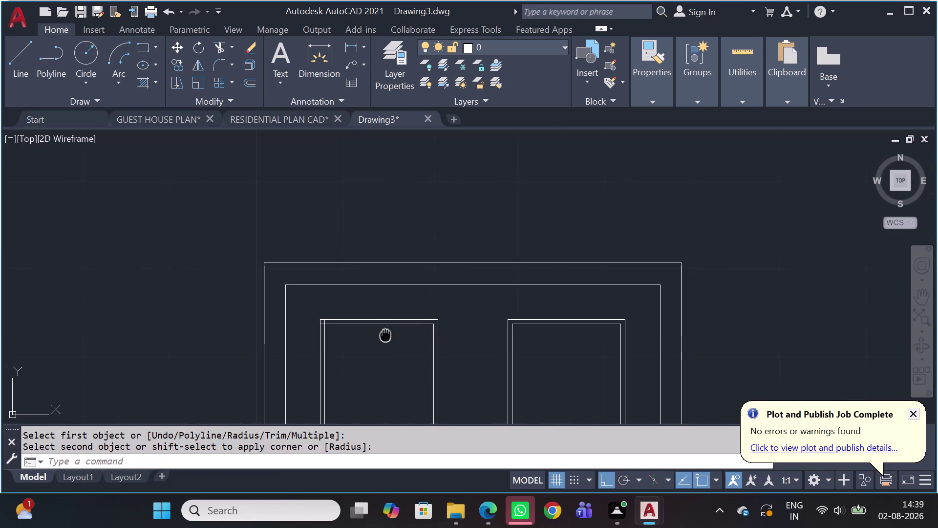
middle_drag(386, 333, 562, 176)
Square the inner frame's top-right corner, recentre the door, and expand Properties.
key(space)
scroll(up, 3)
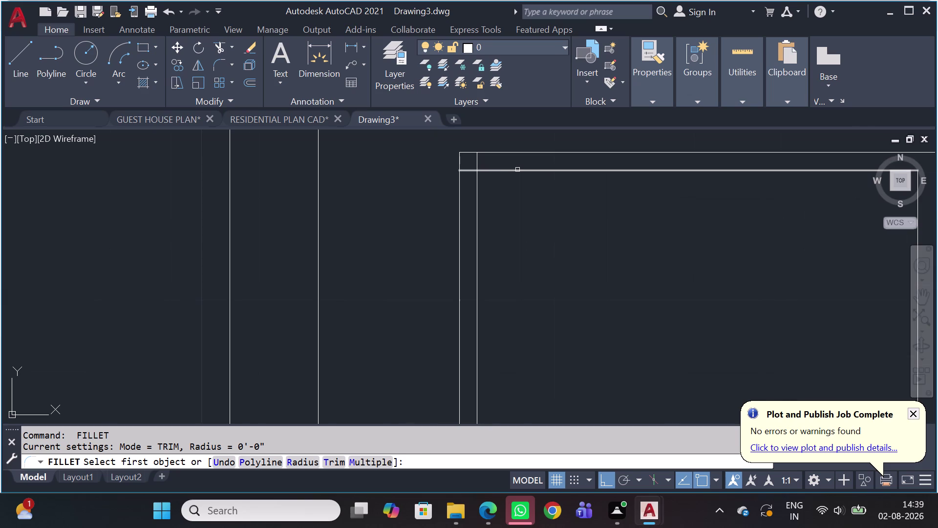
click(517, 171)
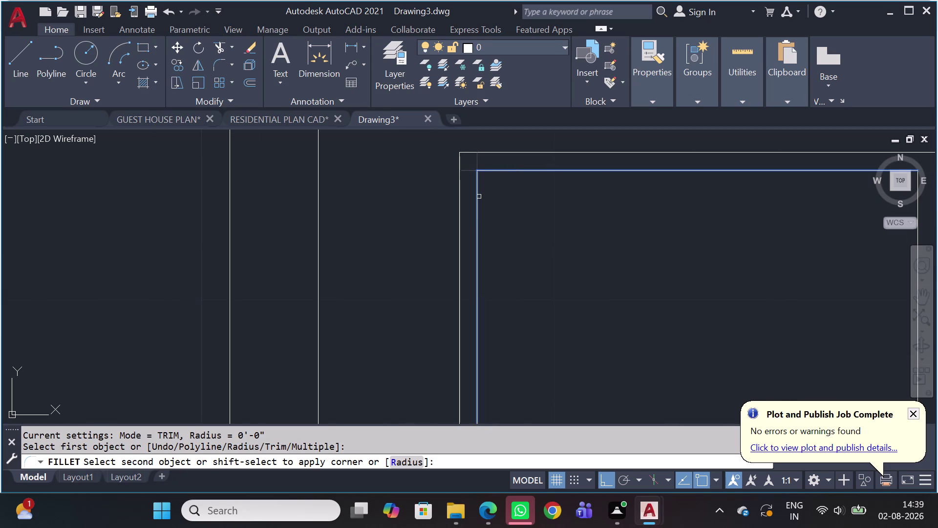
click(479, 196)
scroll(down, 3)
middle_drag(624, 284, 443, 203)
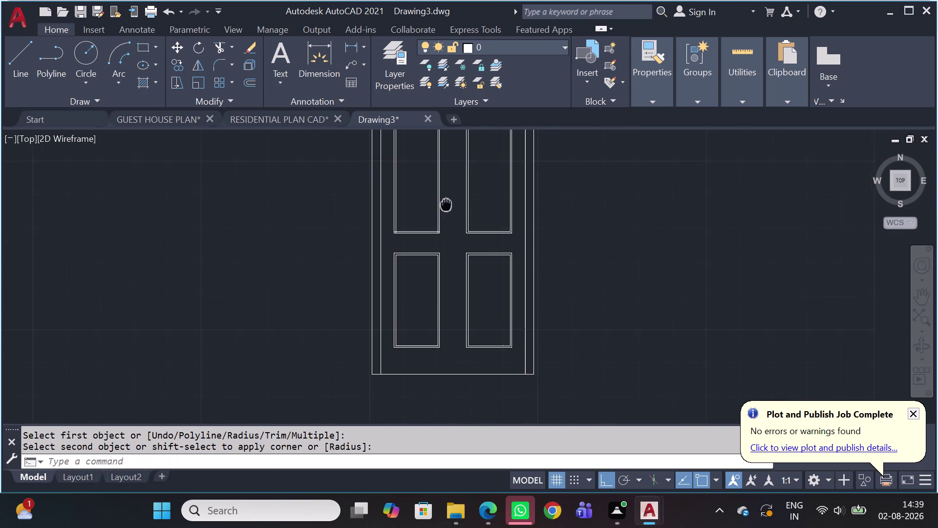
middle_drag(443, 203, 444, 202)
scroll(down, 3)
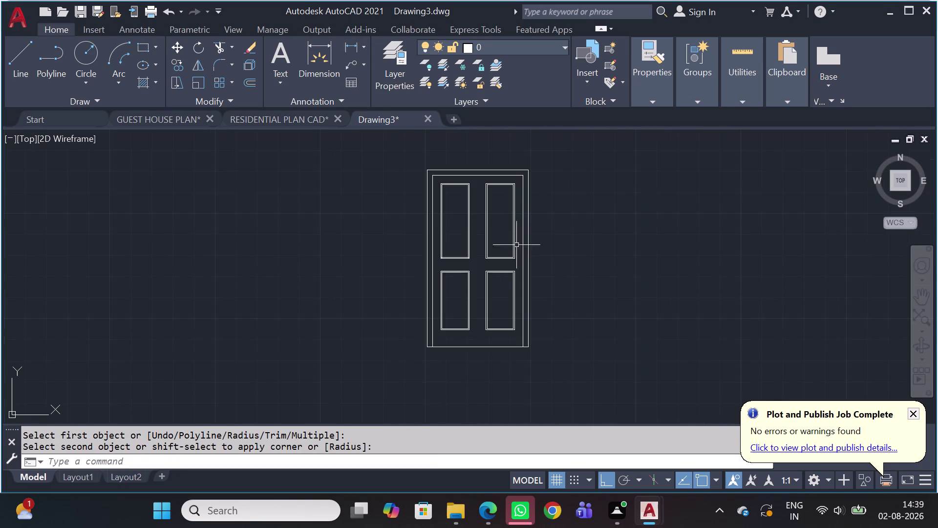
scroll(up, 3)
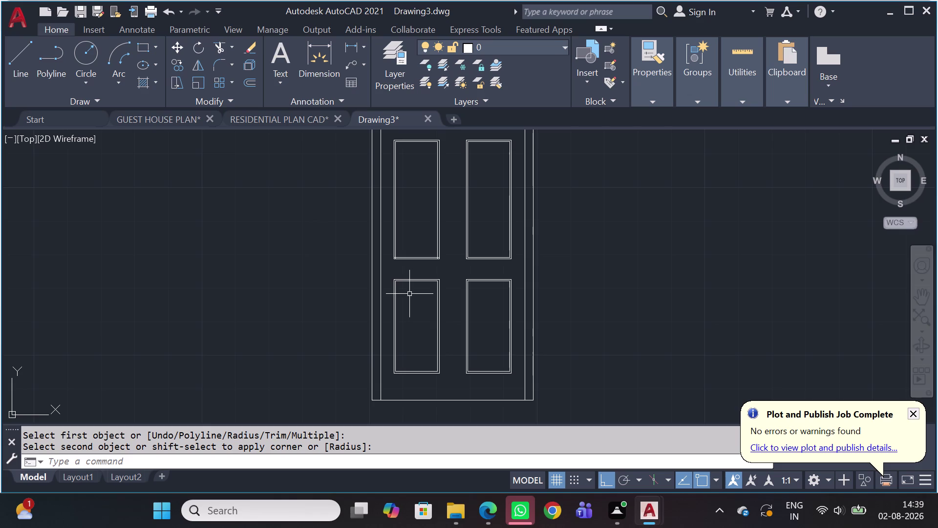
scroll(down, 3)
middle_drag(440, 269, 289, 220)
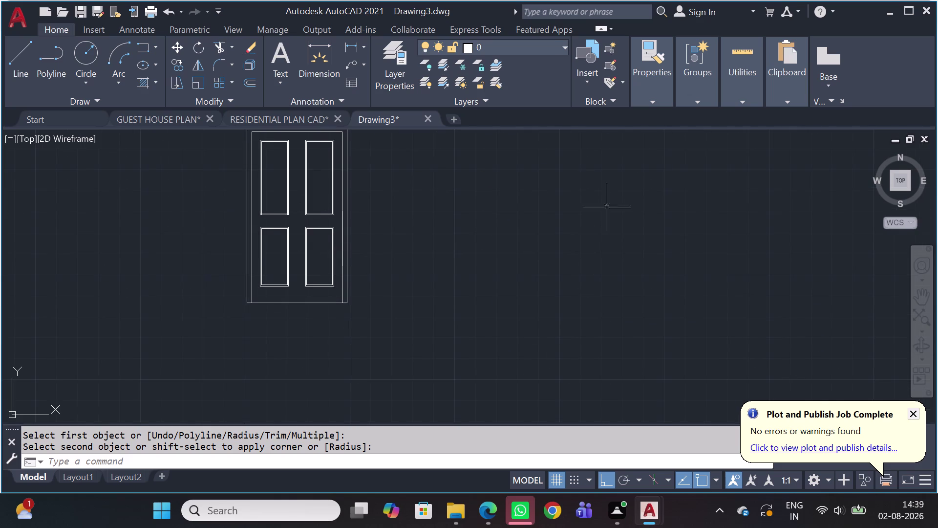
click(644, 103)
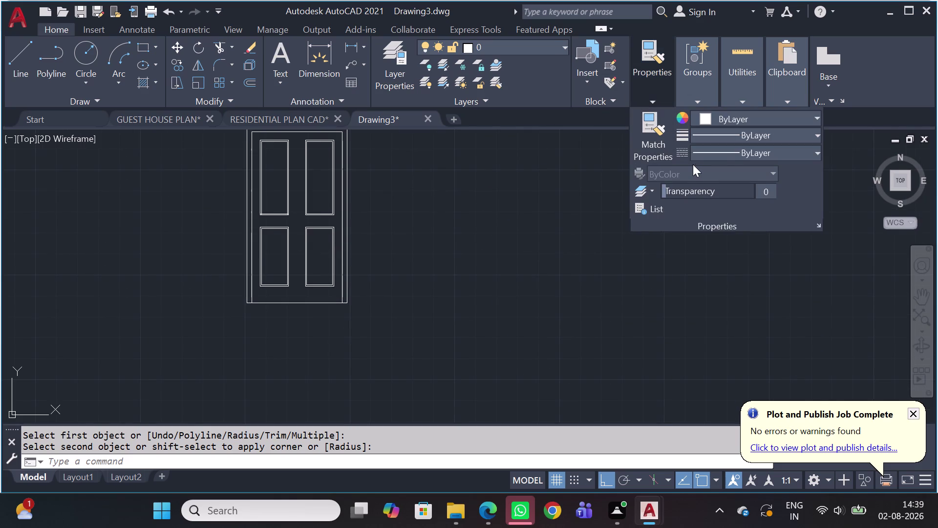
Load ACAD_ISO02W100 through the Linetype Manager, dismissing the reload warning.
click(720, 152)
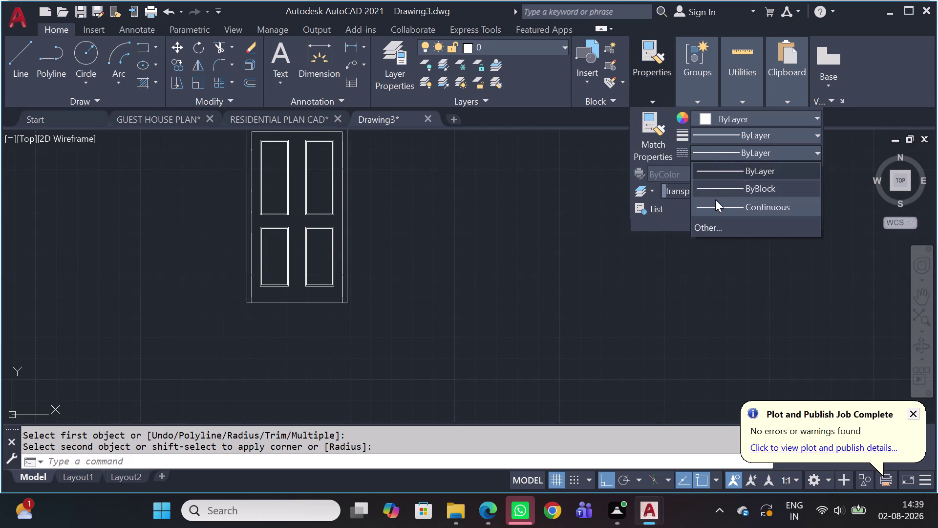
click(718, 229)
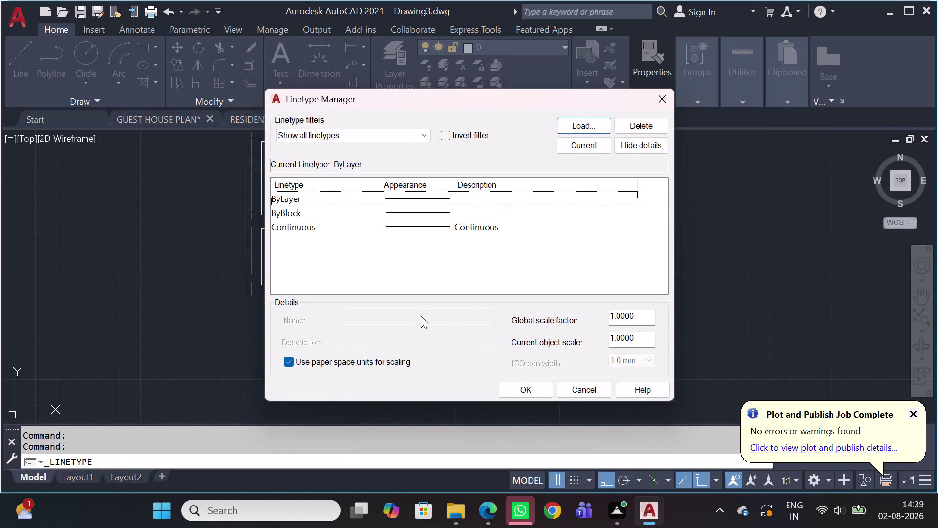
click(578, 123)
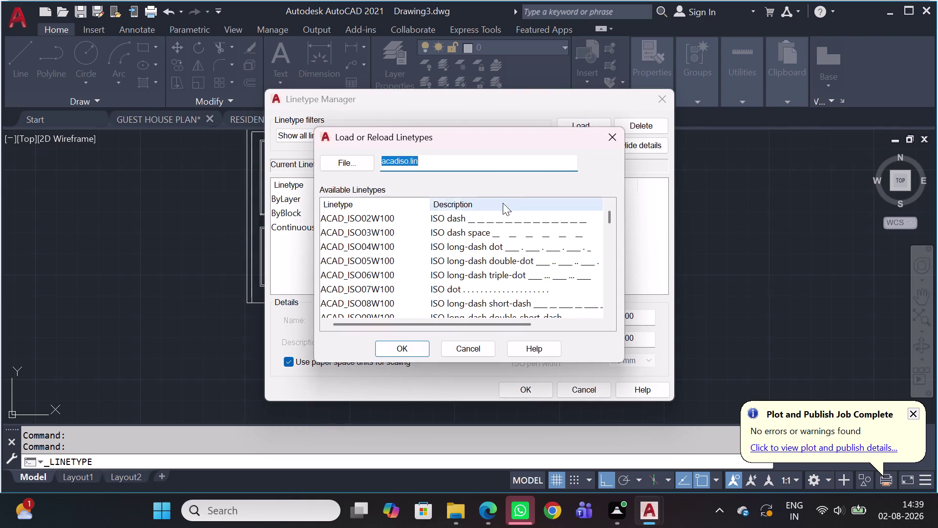
click(502, 219)
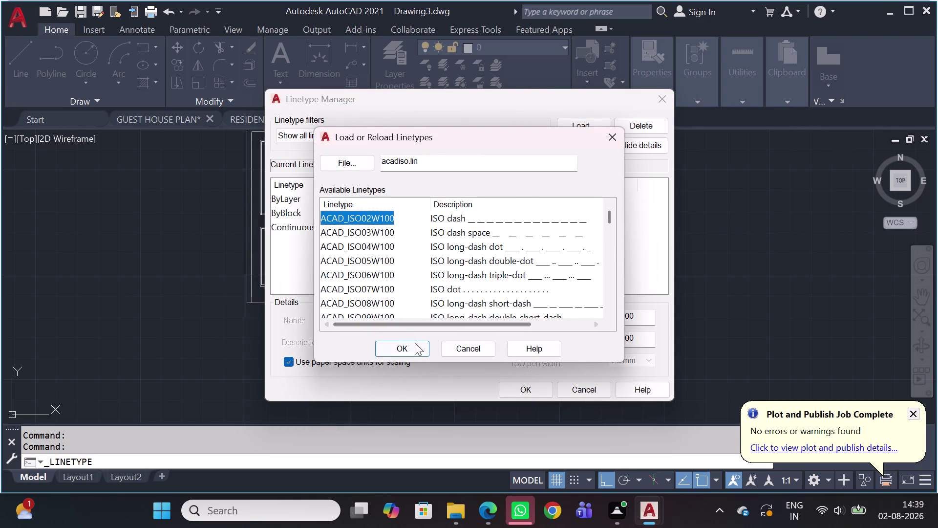
click(414, 348)
click(454, 230)
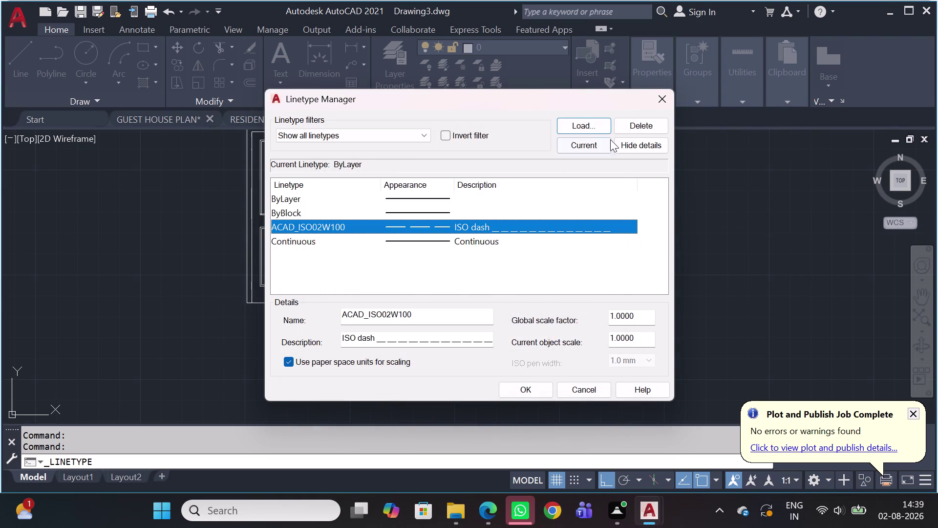
click(591, 126)
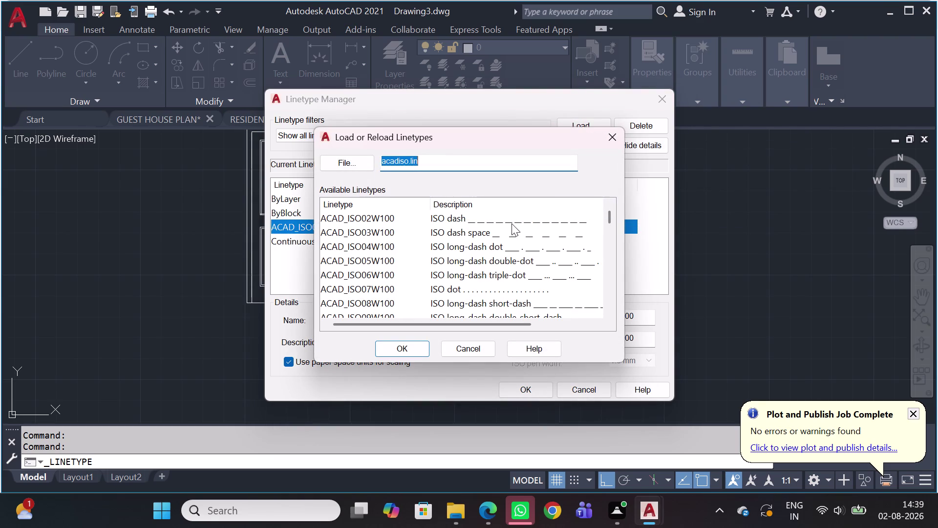
click(511, 223)
click(407, 353)
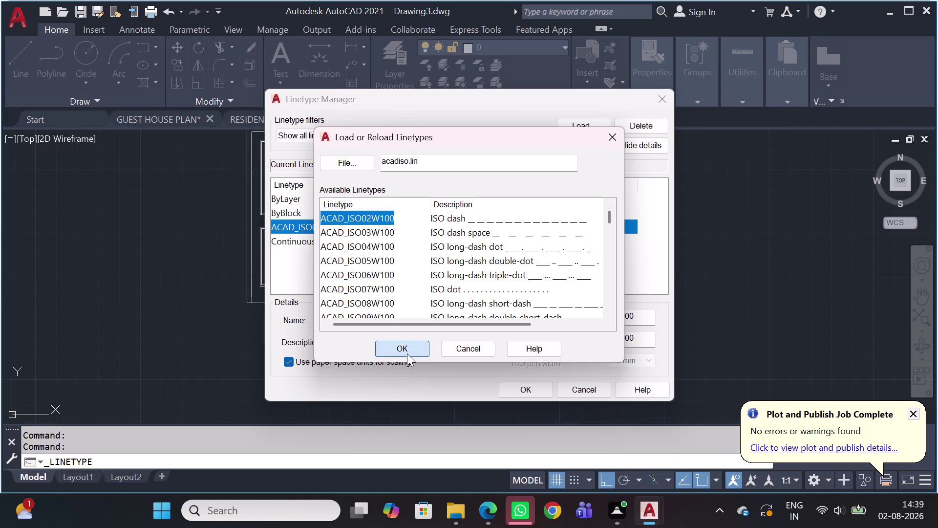
click(611, 104)
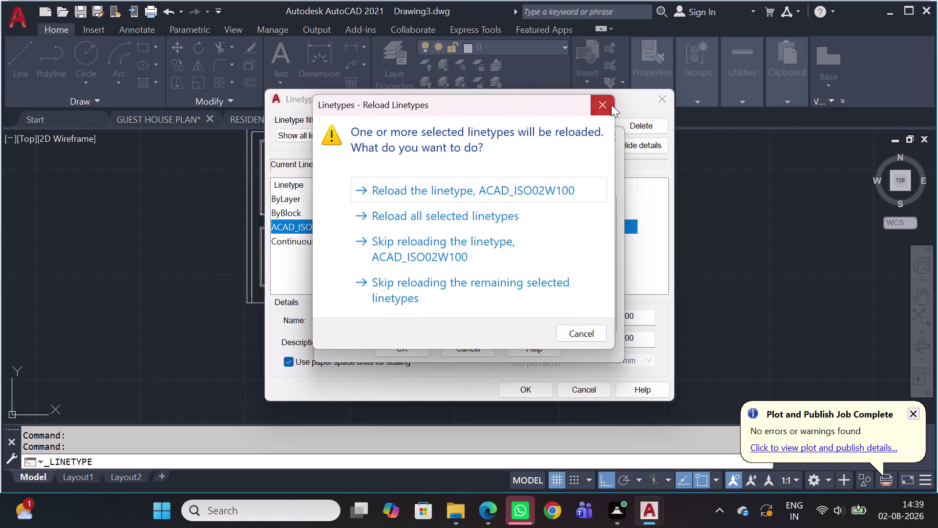
click(523, 231)
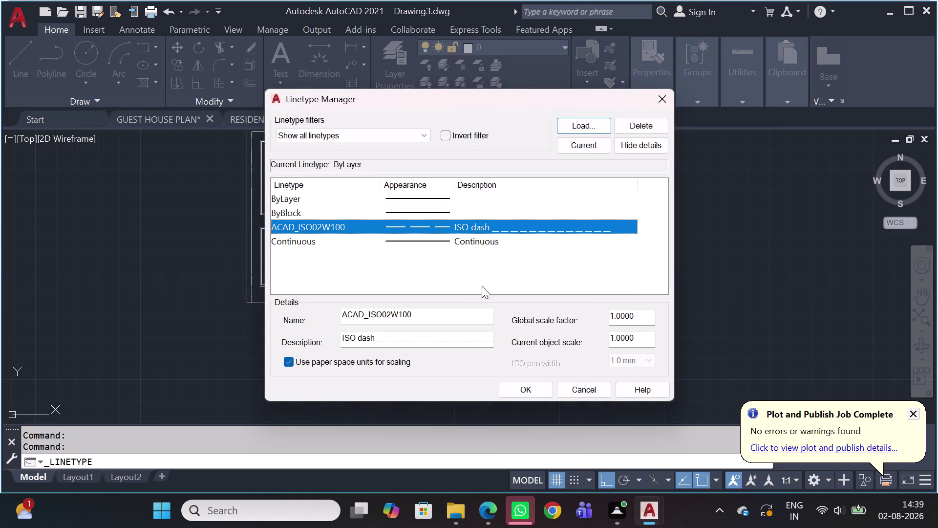
click(529, 382)
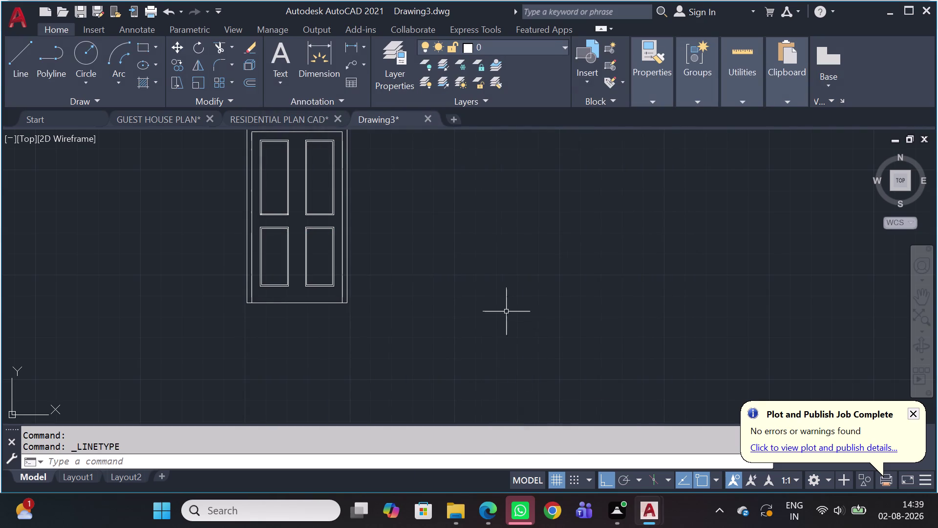
Draw a short vertical tick left of the door, extended horizontally past its right side.
key(l)
key(space)
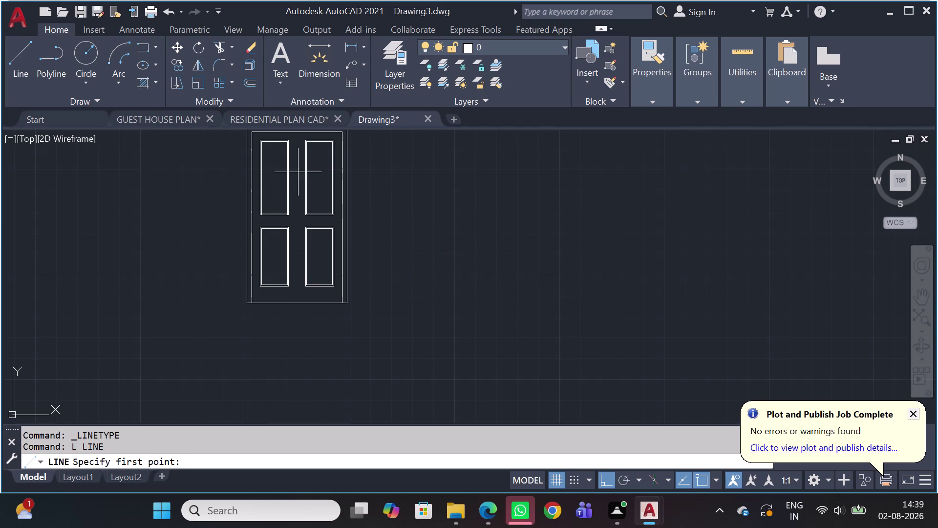
scroll(up, 3)
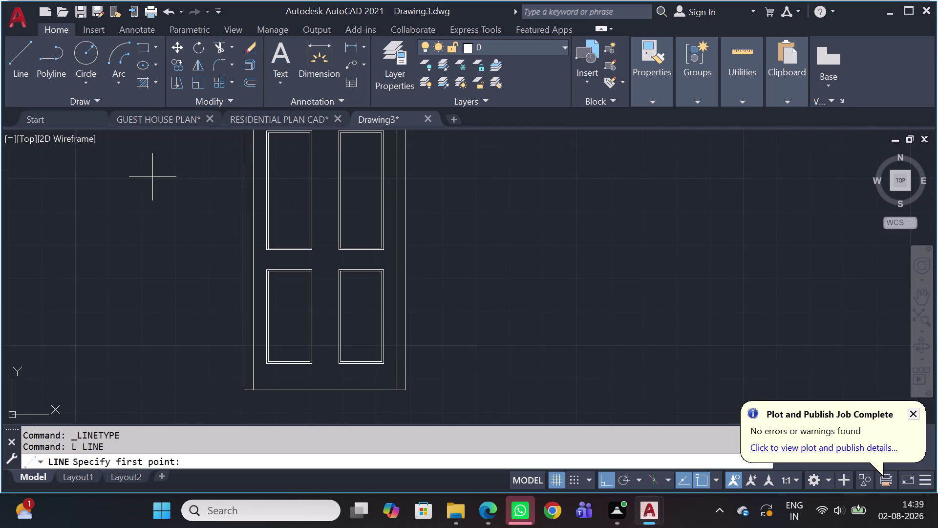
click(192, 183)
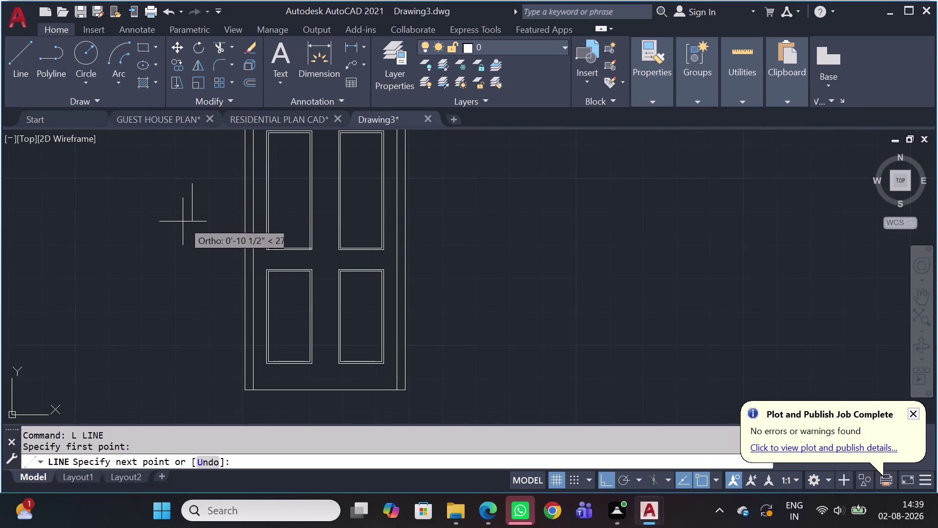
click(194, 222)
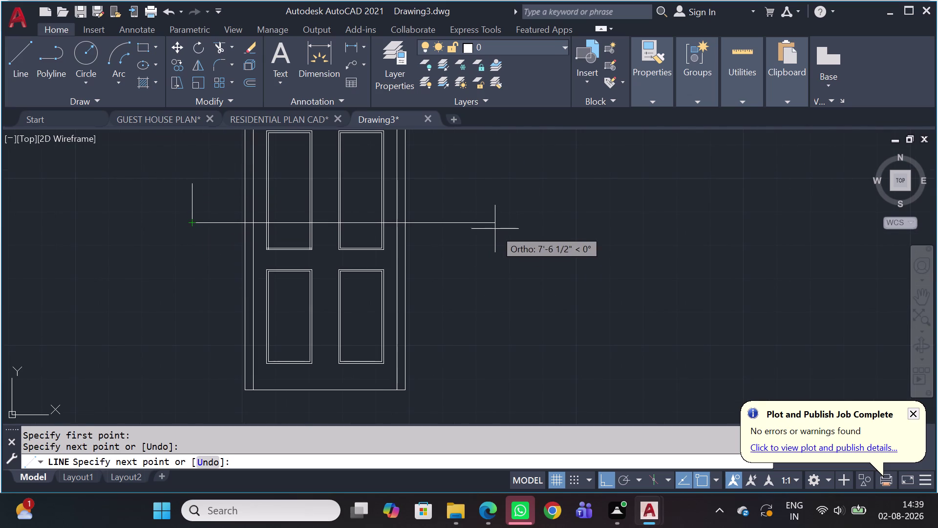
click(448, 225)
key(Escape)
click(446, 211)
click(429, 241)
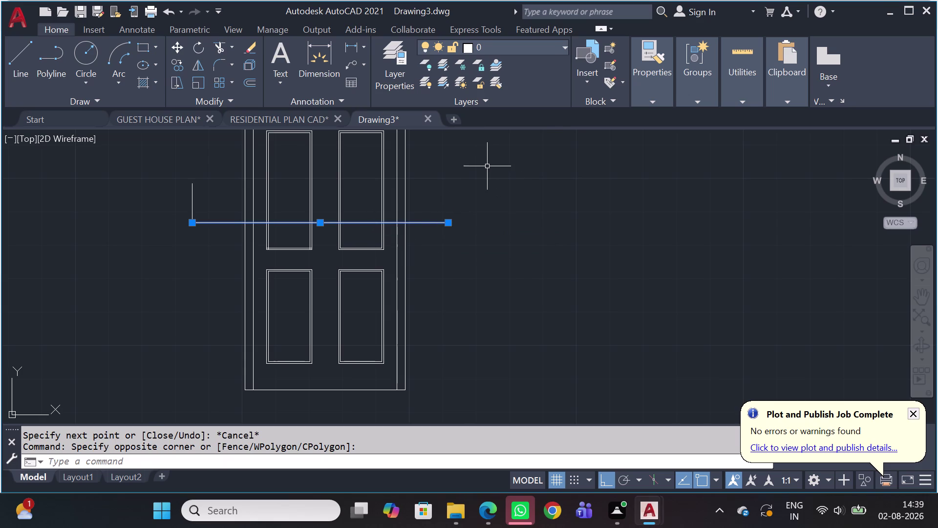
click(653, 96)
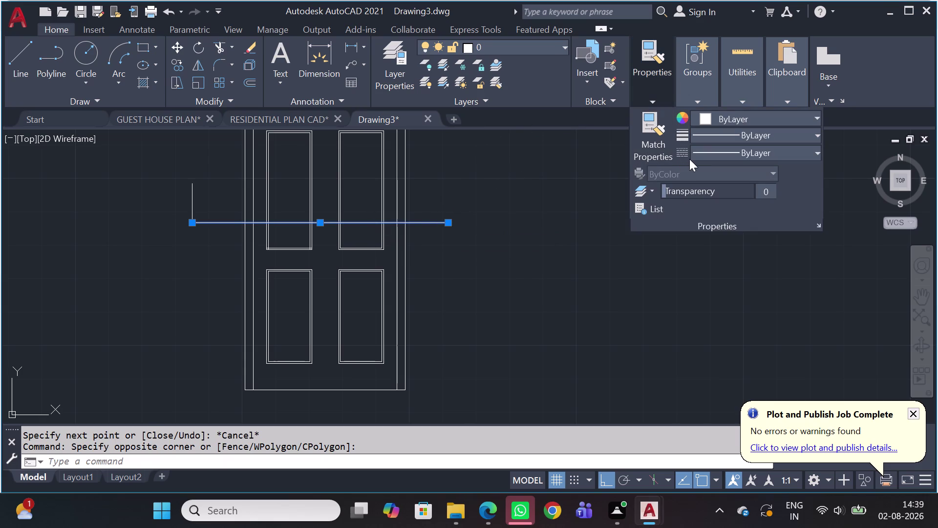
Set the horizontal section line to the ISO dashed linetype, then abandon a first MATCHPROP.
click(690, 159)
click(705, 202)
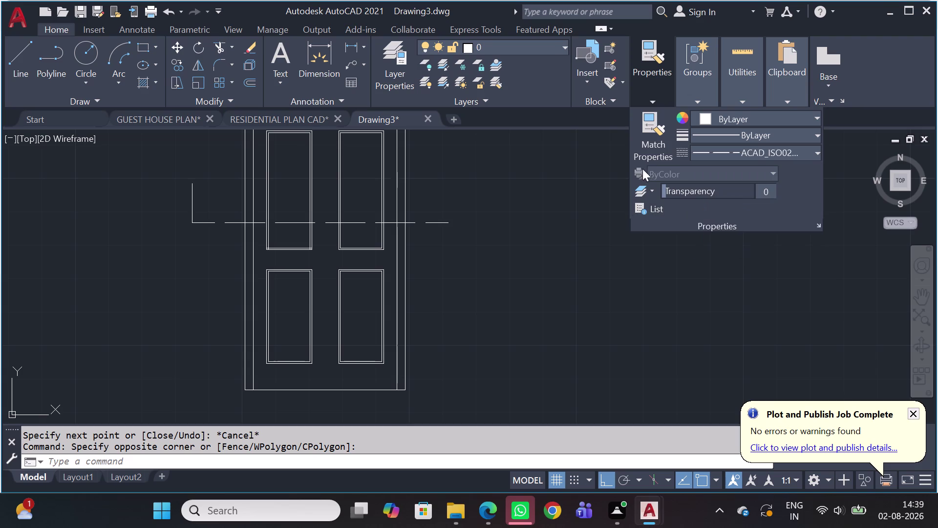
key(Escape)
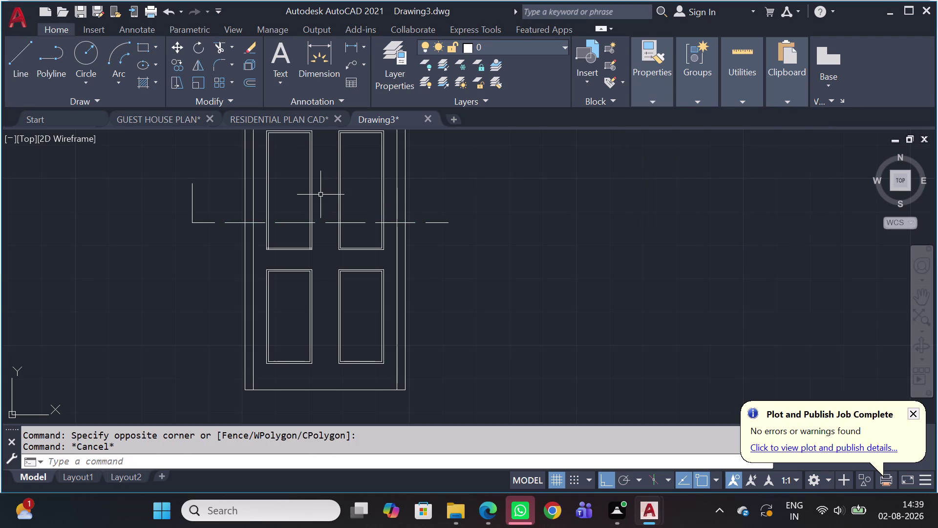
key(m)
key(a)
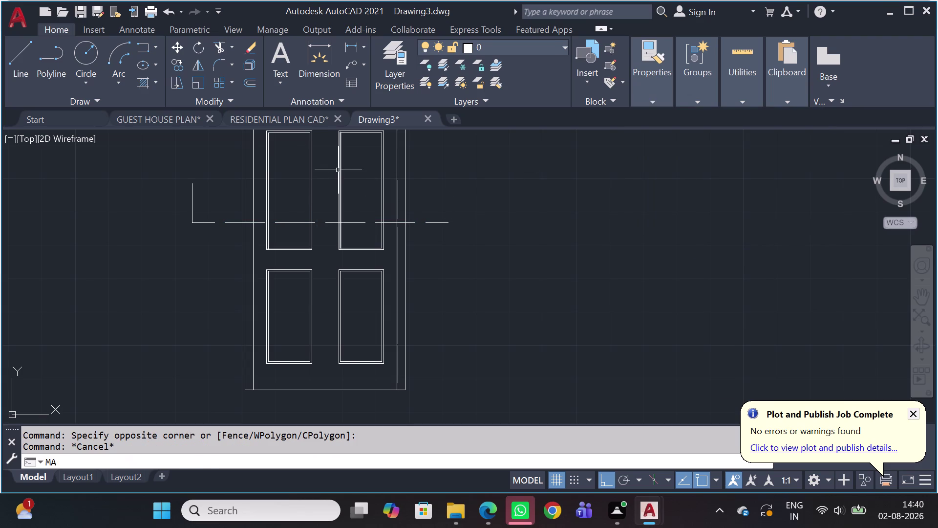
key(space)
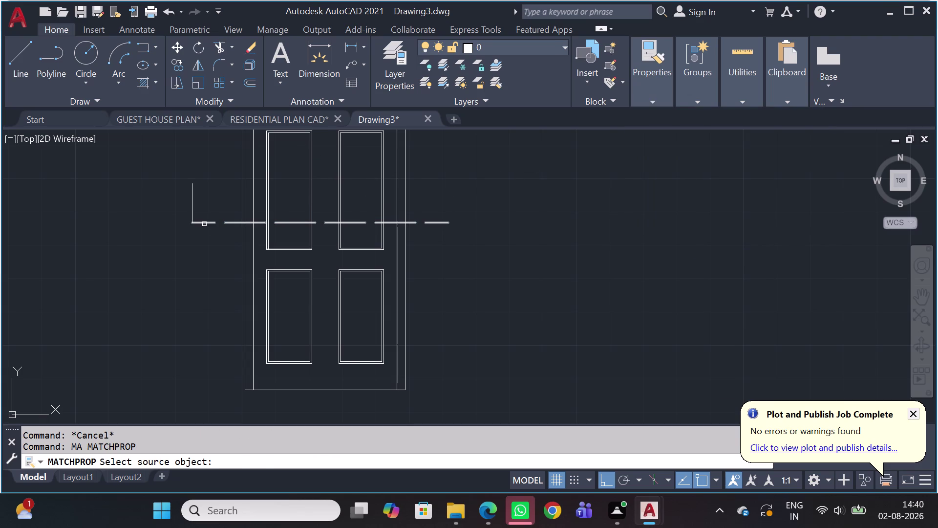
click(204, 224)
click(191, 203)
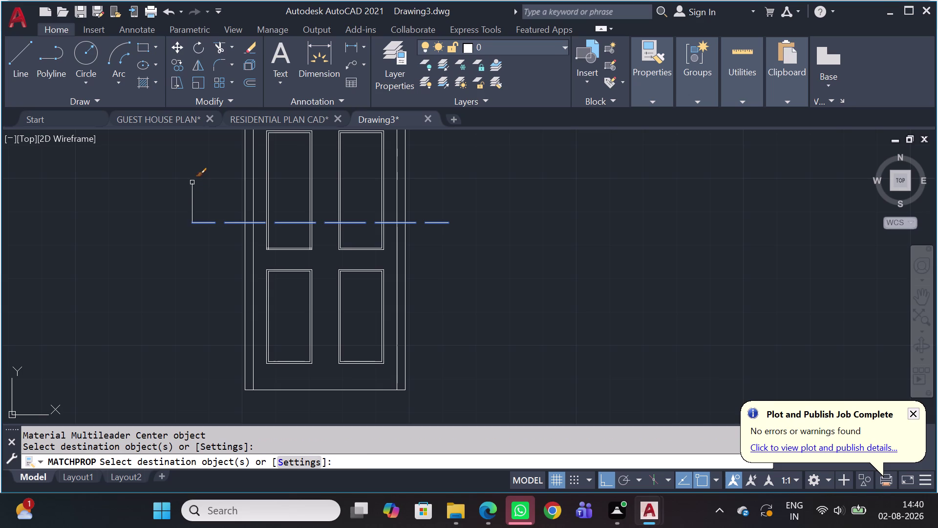
click(189, 191)
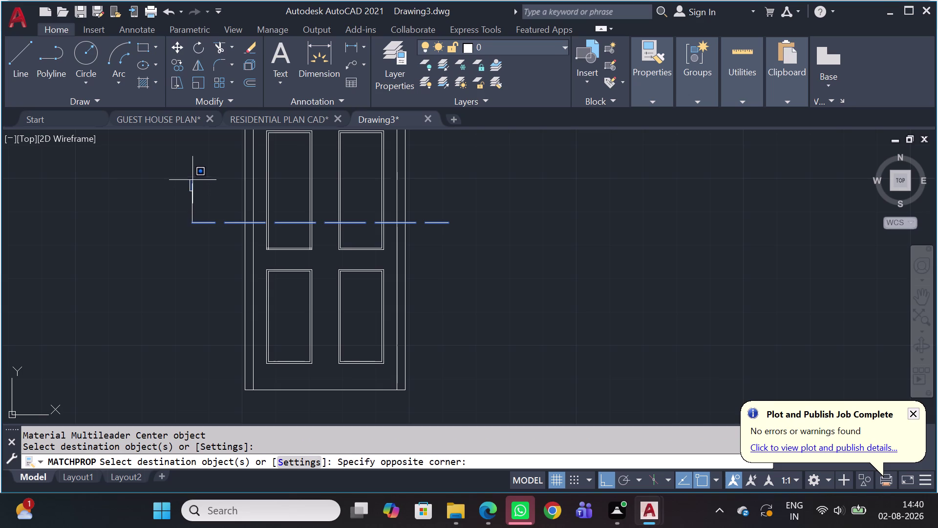
key(Escape)
Use MATCHPROP (MA) to copy the centre line's dashed style onto the section tick.
click(227, 222)
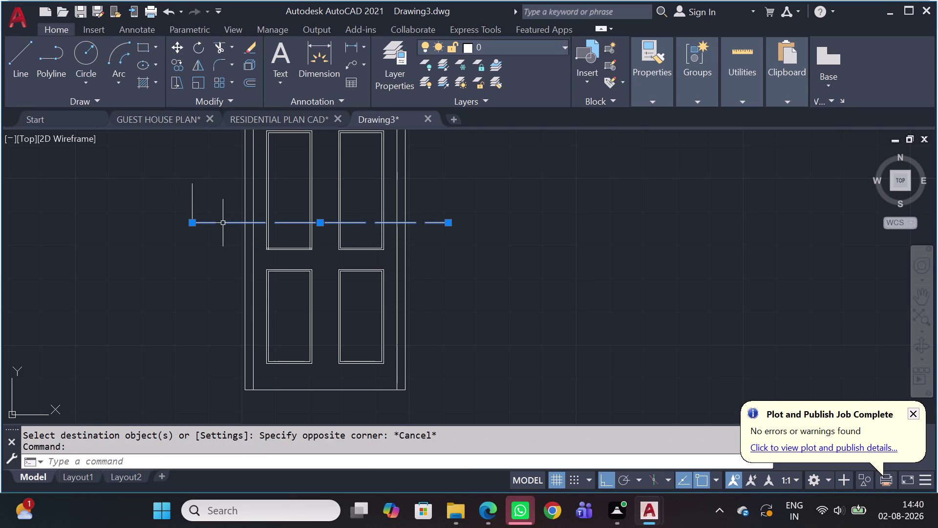
text(MA)
key(space)
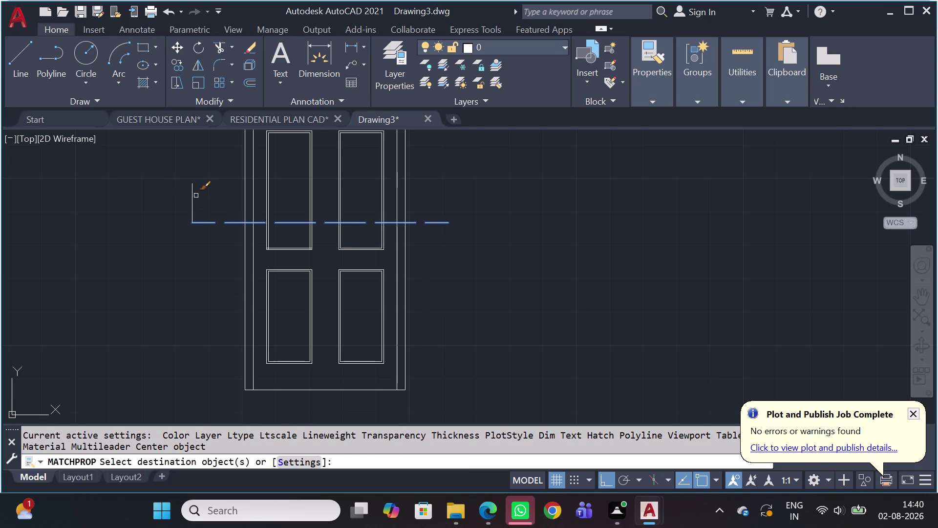
click(193, 185)
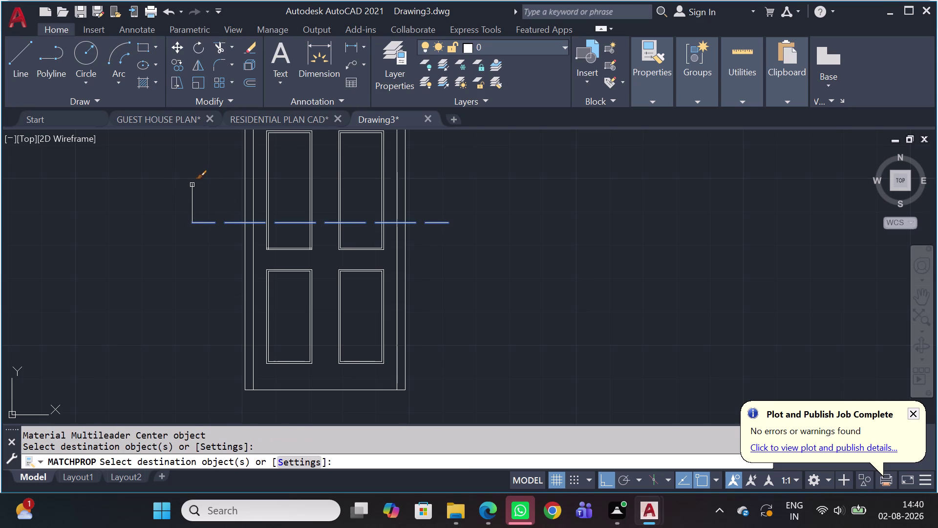
triple_click(192, 184)
click(192, 185)
click(192, 196)
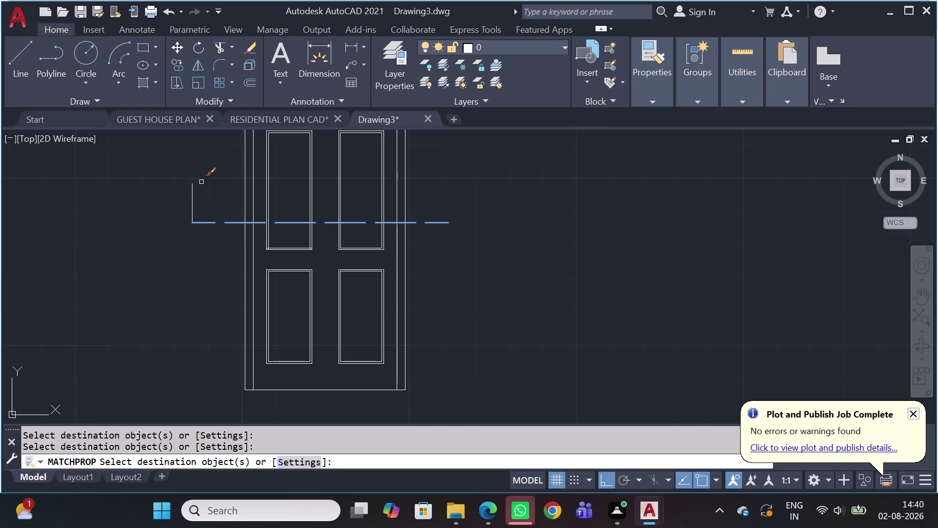
key(Escape)
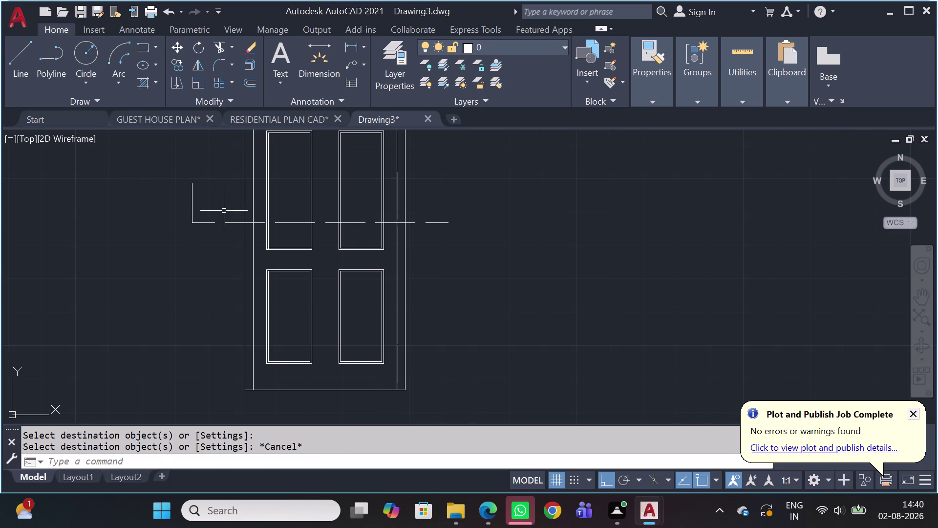
Set the two selected section lines' linetype scale to 0.25 in Properties (PR).
click(224, 209)
click(182, 229)
key(p)
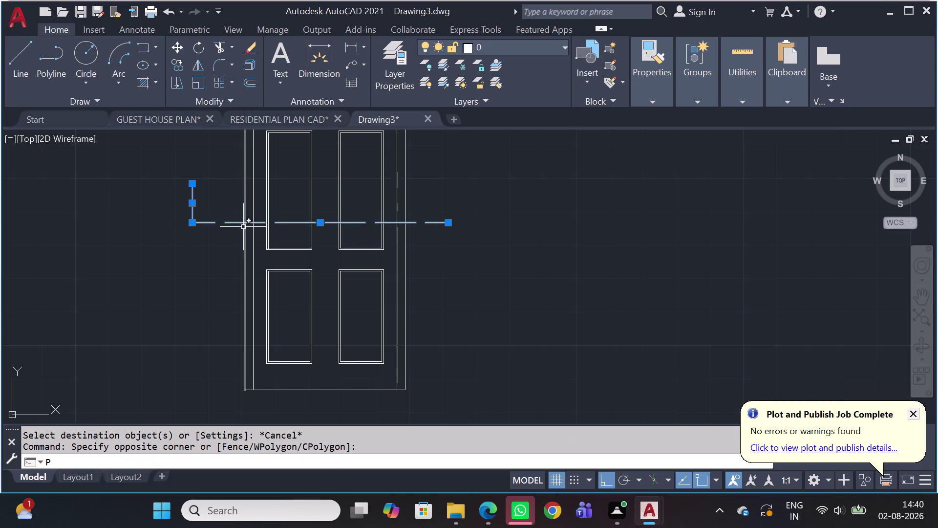
key(r)
key(space)
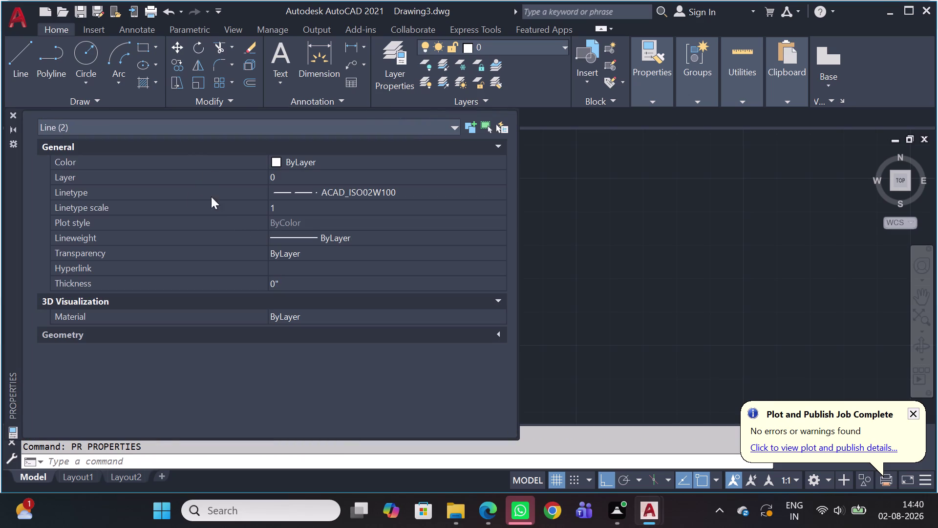
click(286, 200)
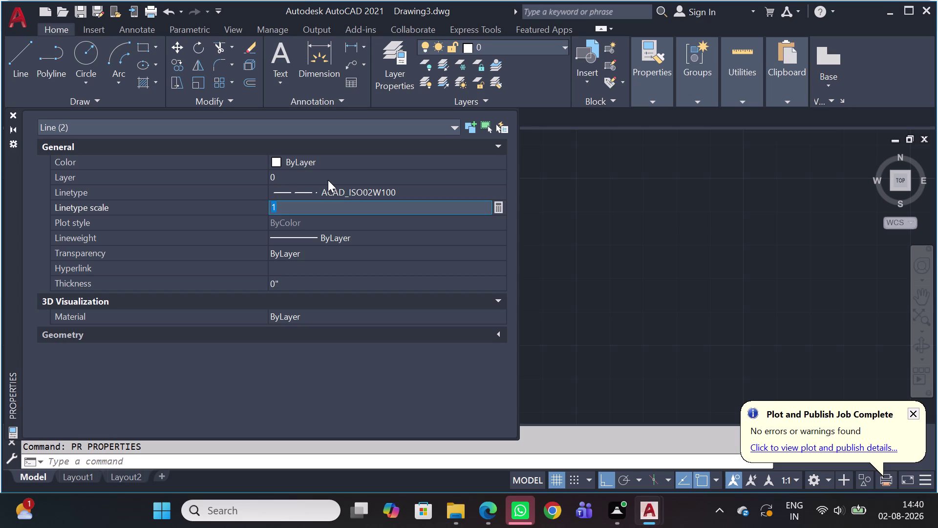
text(0.)
text(25)
key(Return)
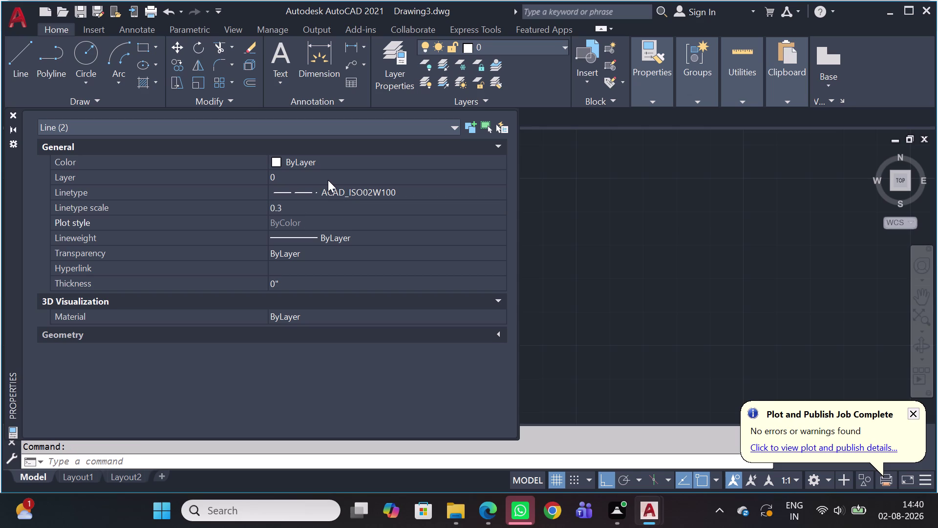
click(9, 119)
key(Escape)
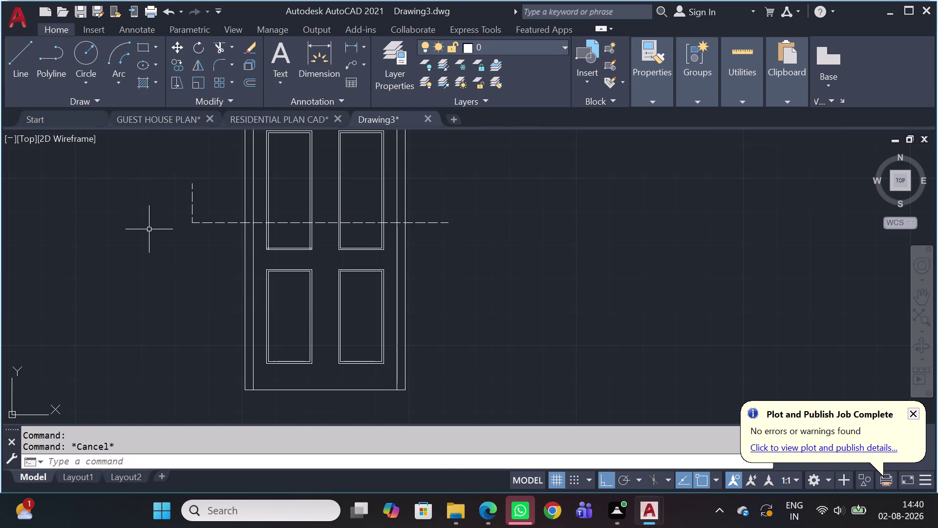
scroll(up, 3)
middle_drag(188, 185, 212, 240)
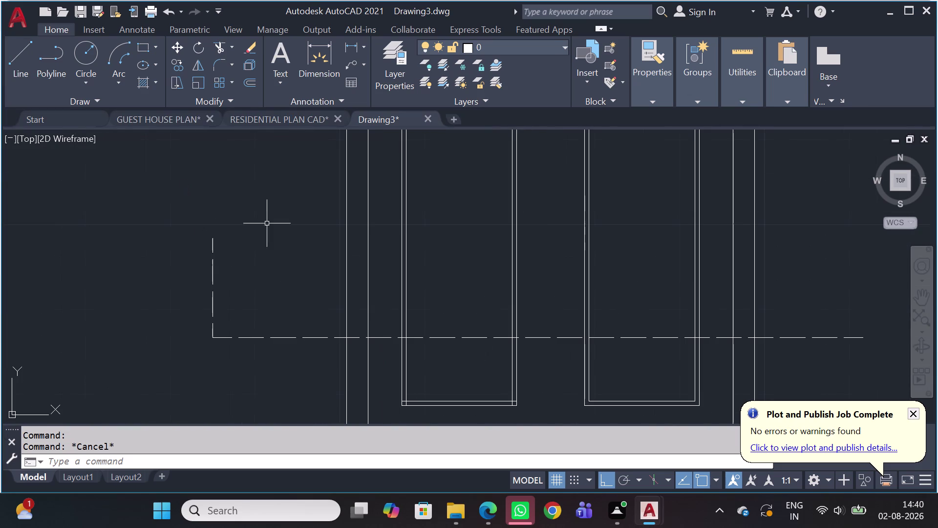
Draw a small circle centred on the top end of the vertical dashed line.
click(657, 96)
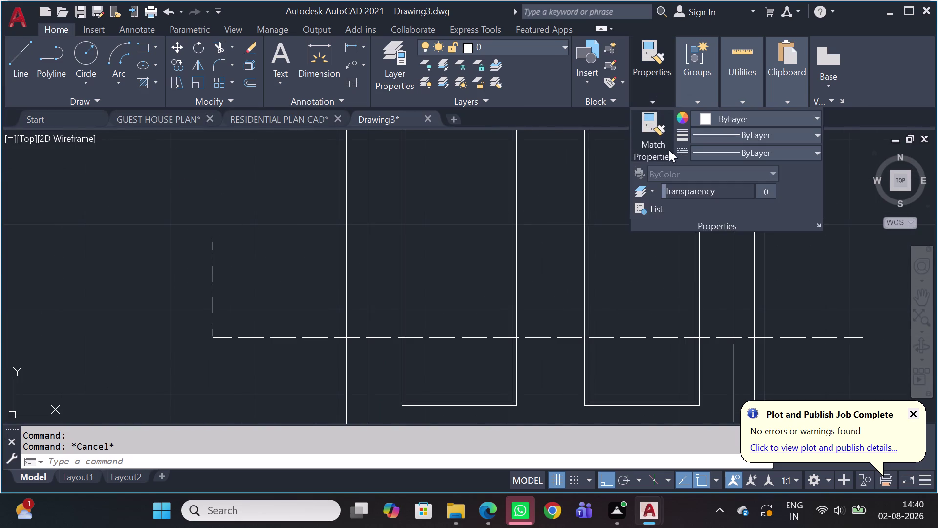
key(Escape)
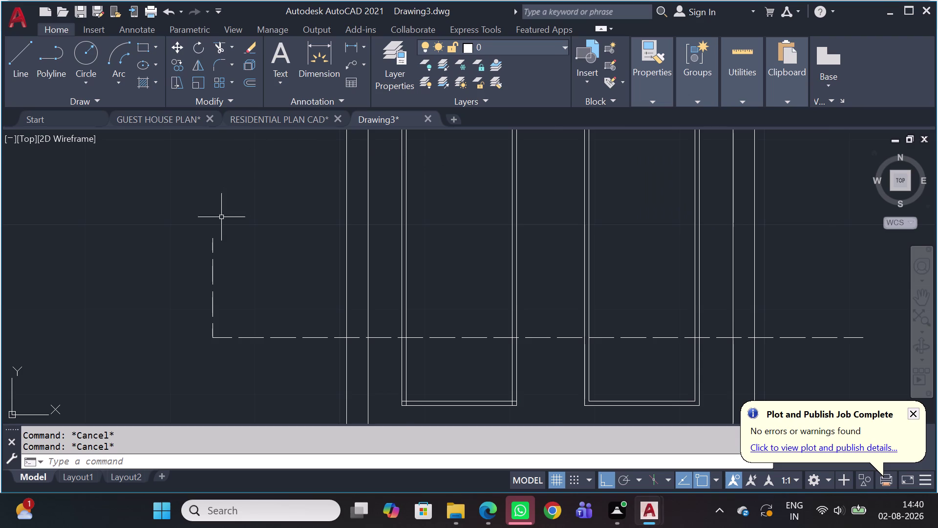
scroll(down, 3)
text(C)
key(space)
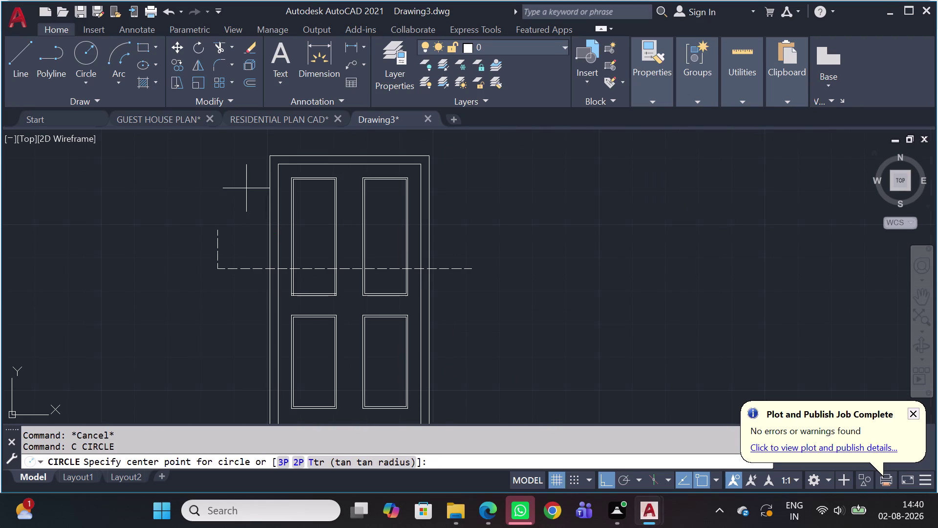
scroll(up, 3)
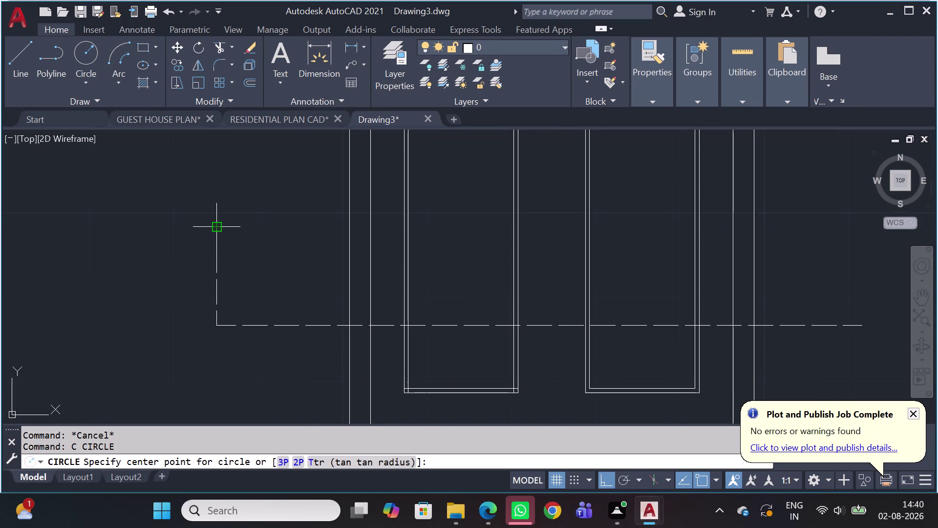
click(215, 224)
click(215, 209)
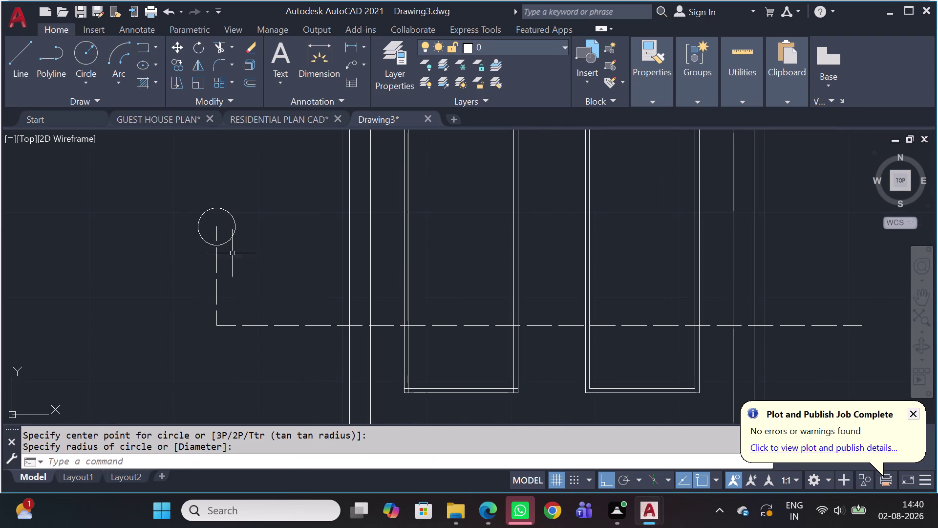
Draw the triangle's base line left from the circle centre and one slanted edge above it.
key(l)
key(space)
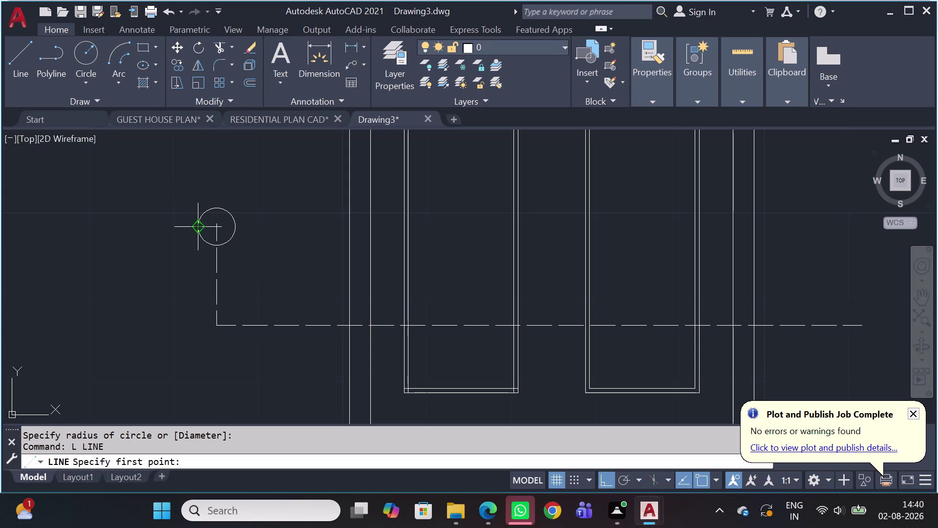
click(203, 228)
click(159, 223)
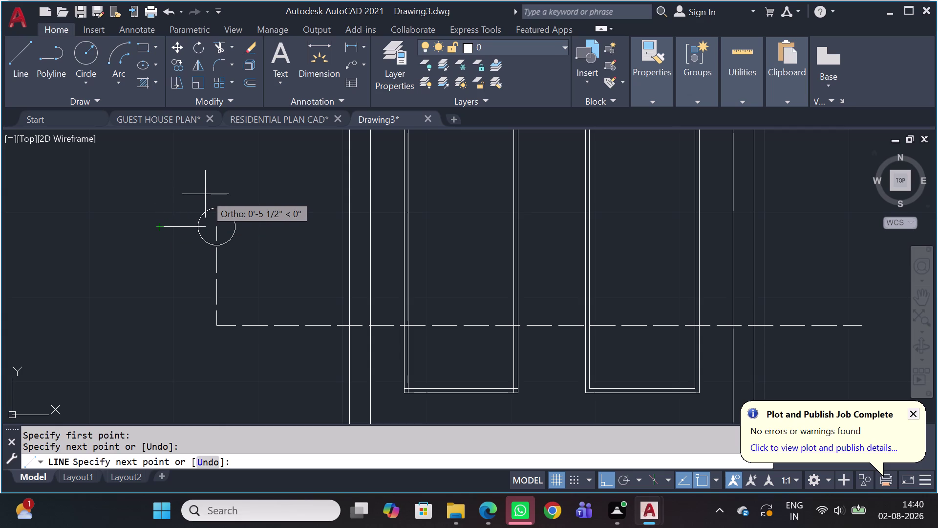
key(shift+F8)
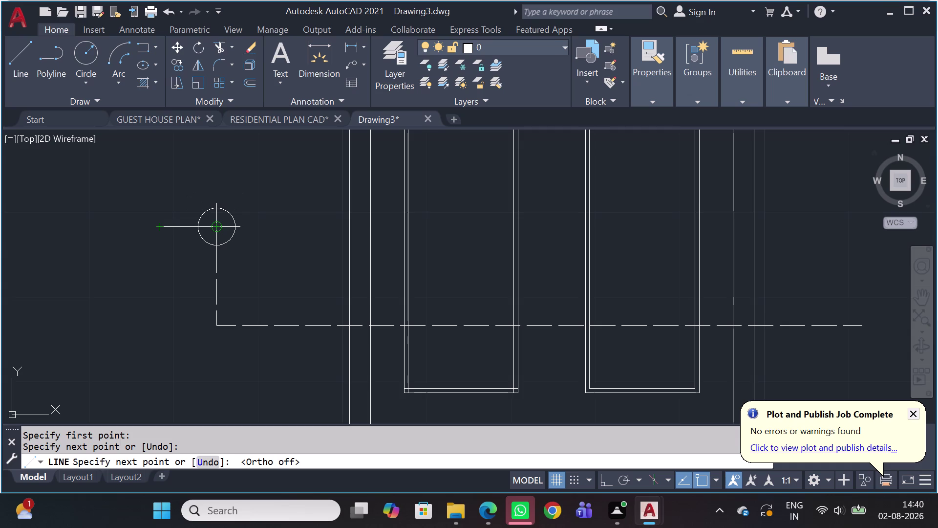
middle_drag(215, 155, 205, 231)
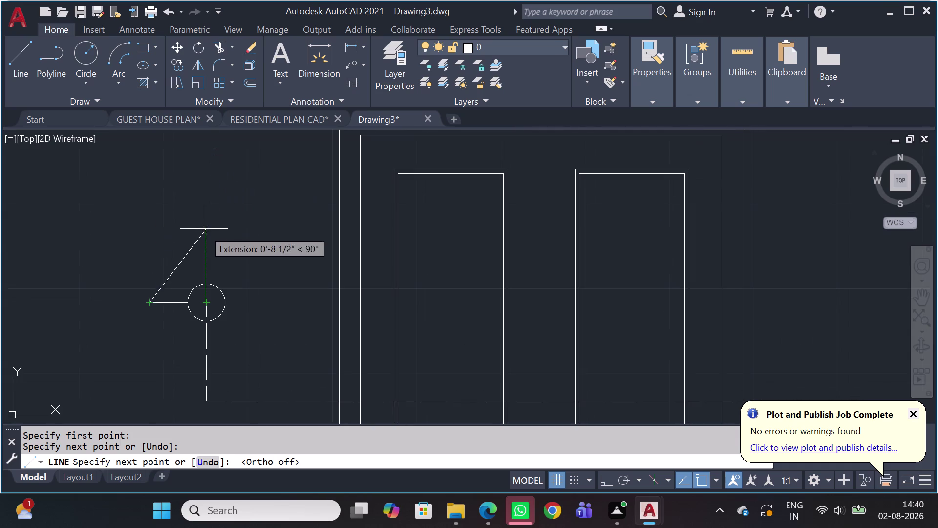
click(206, 221)
key(Escape)
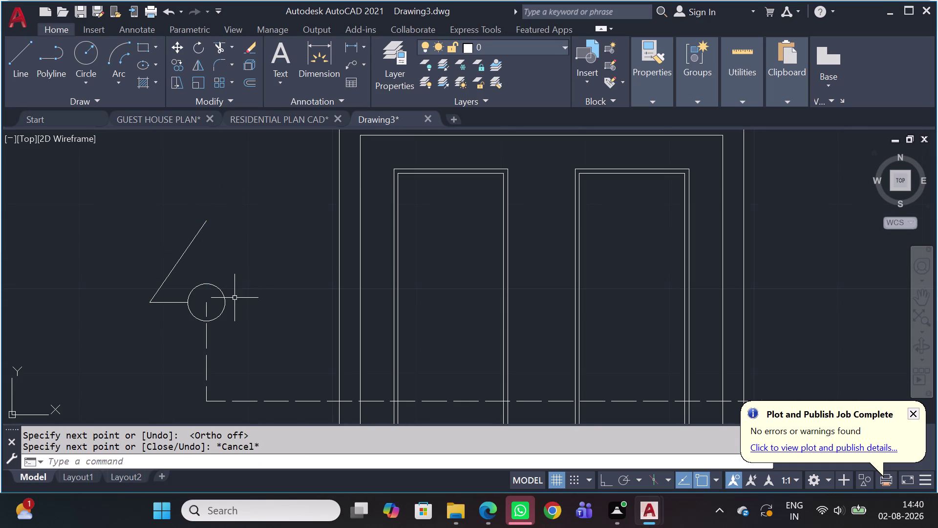
Mirror the two triangle edges about the circle centre, keeping the originals.
drag(124, 210, 124, 205)
click(218, 336)
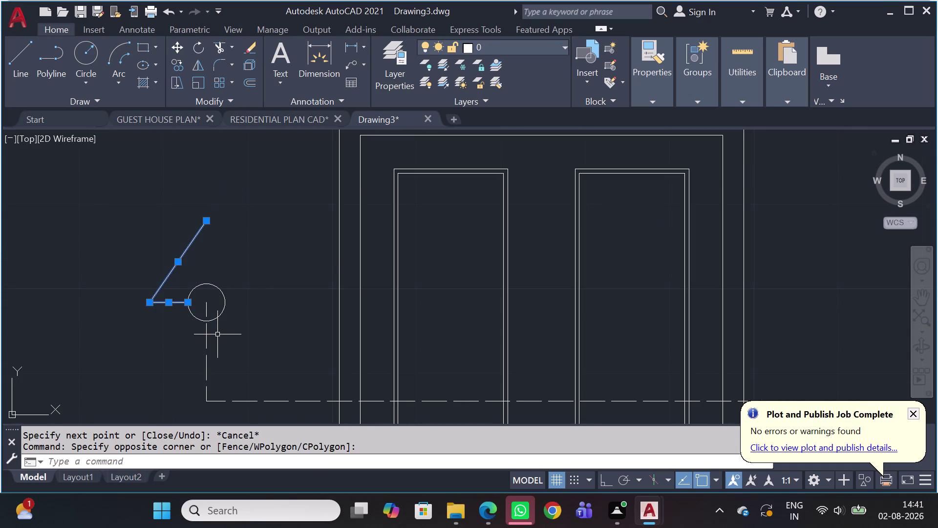
key(m)
key(i)
key(space)
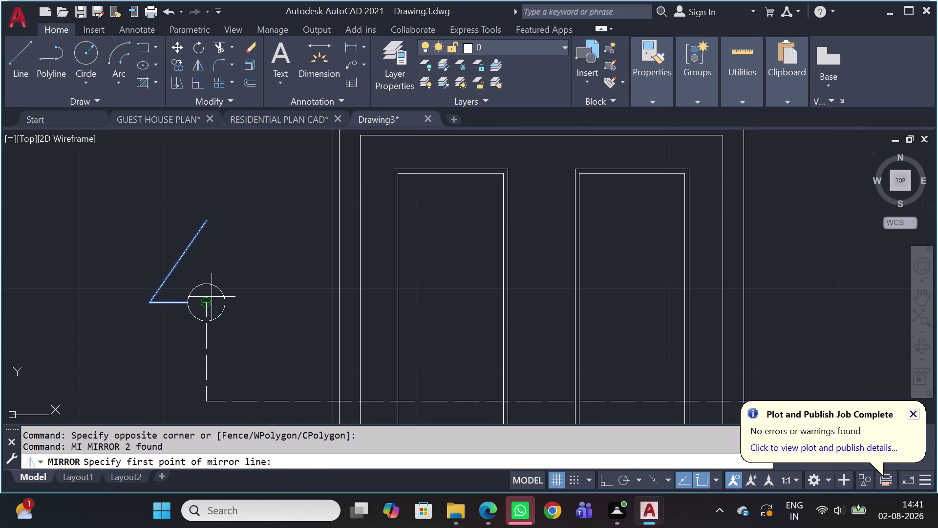
drag(209, 300, 208, 292)
click(206, 222)
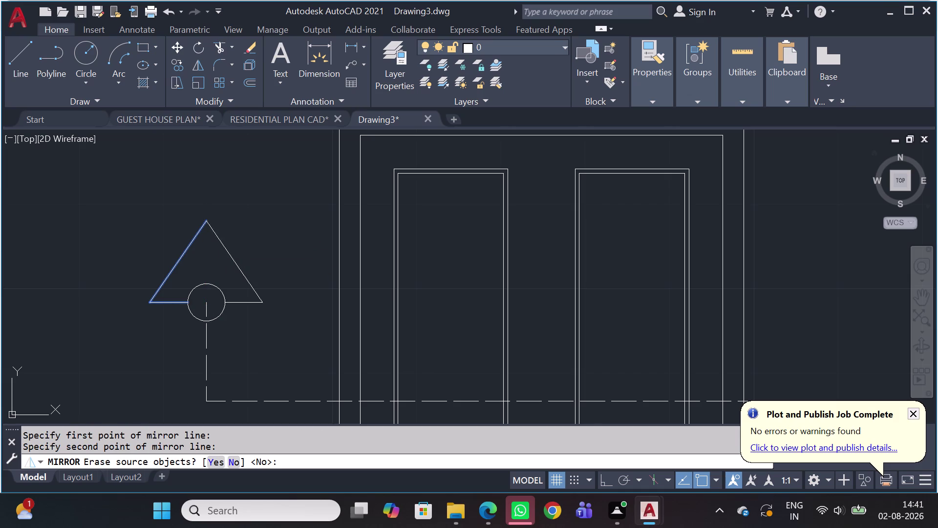
key(Return)
key(h)
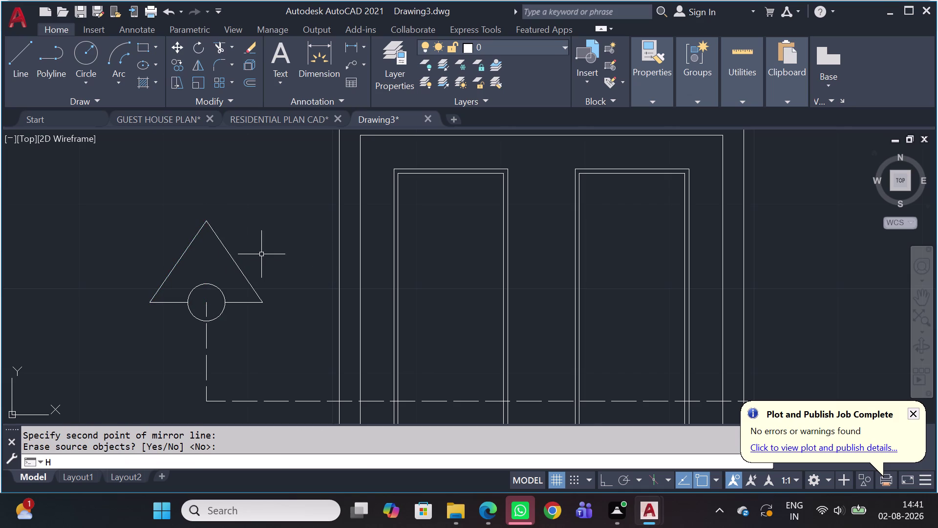
key(space)
Attempt to hatch the triangle interior, then cancel the hatch command.
click(219, 264)
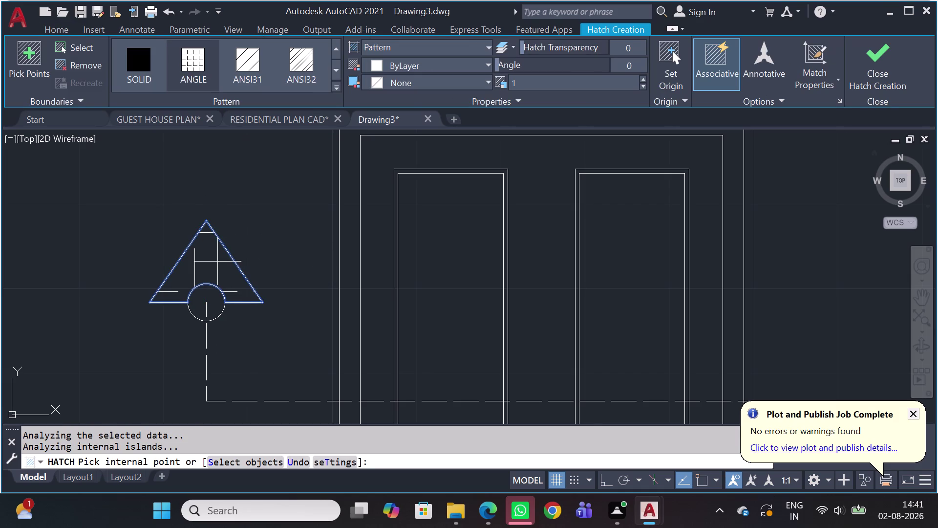
click(393, 34)
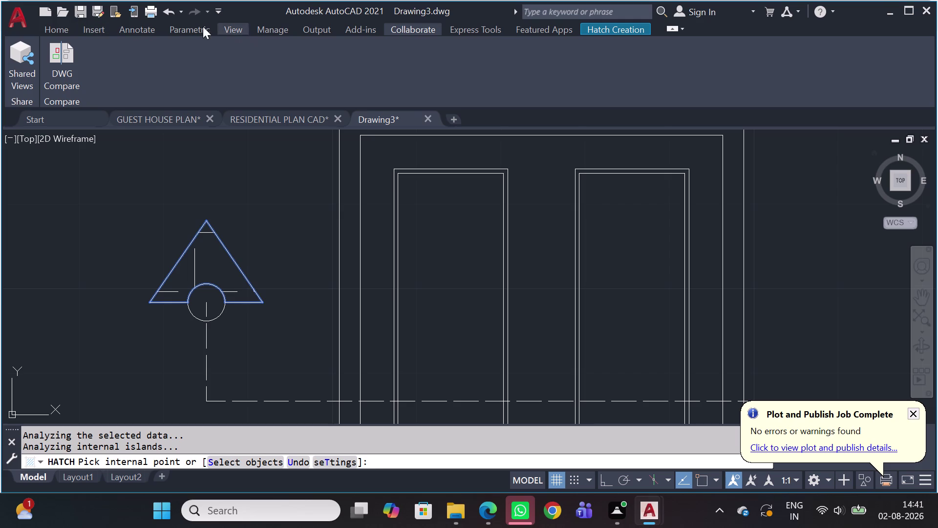
click(67, 23)
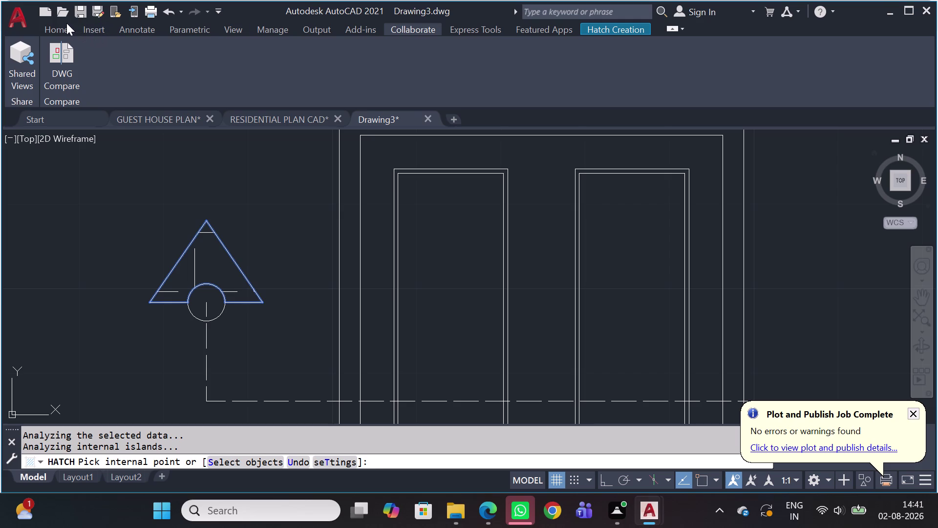
click(55, 28)
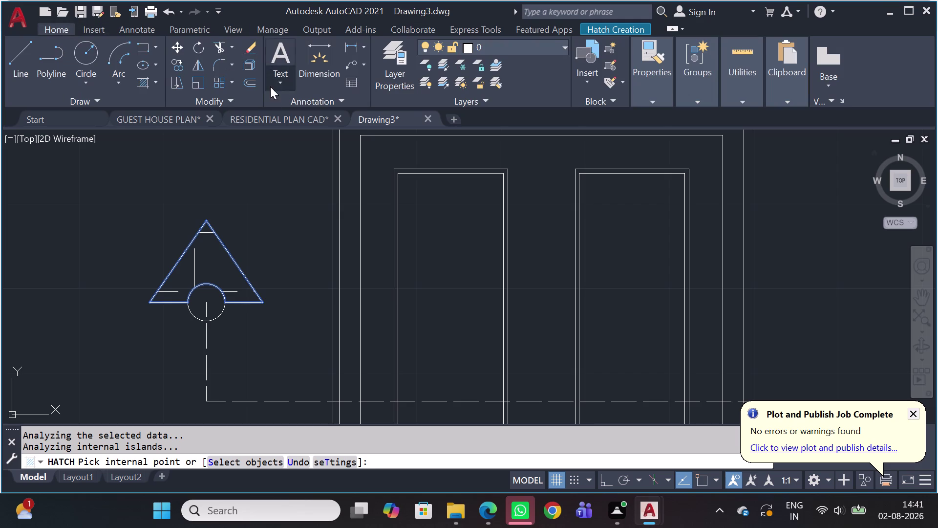
click(194, 260)
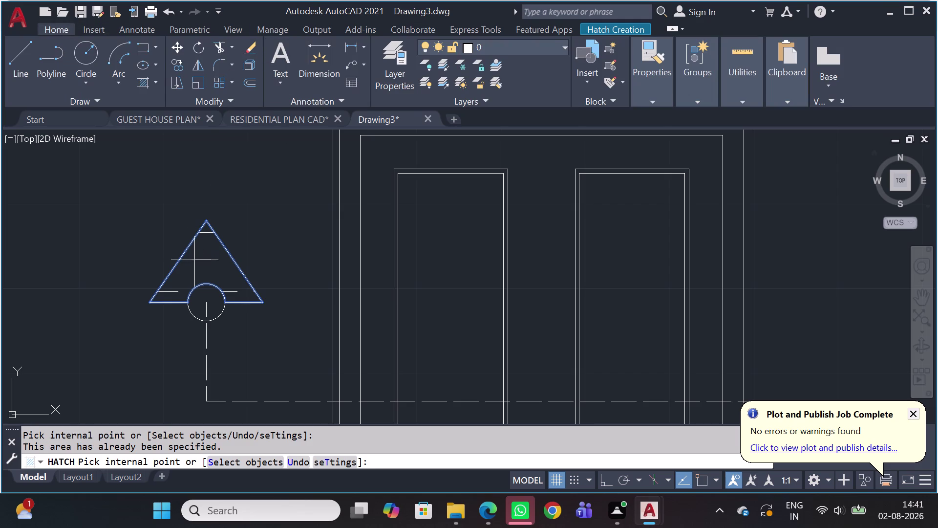
key(Escape)
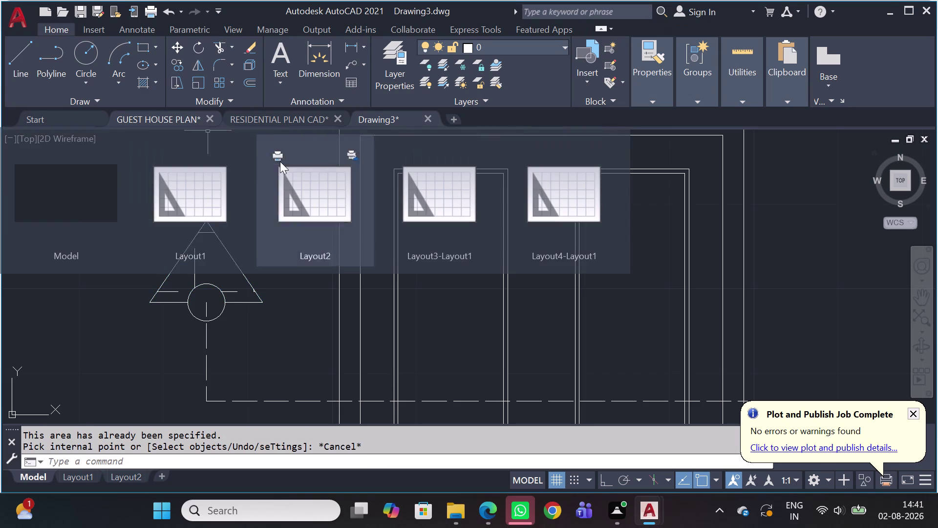
key(Escape)
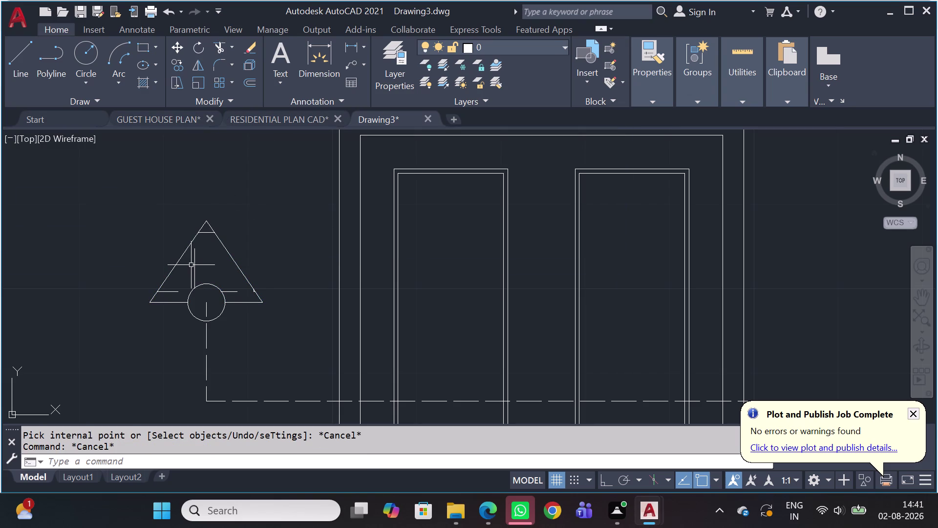
Erase the old hatch and fill the triangle with a Solid hatch, leaving the circle unfilled.
click(194, 264)
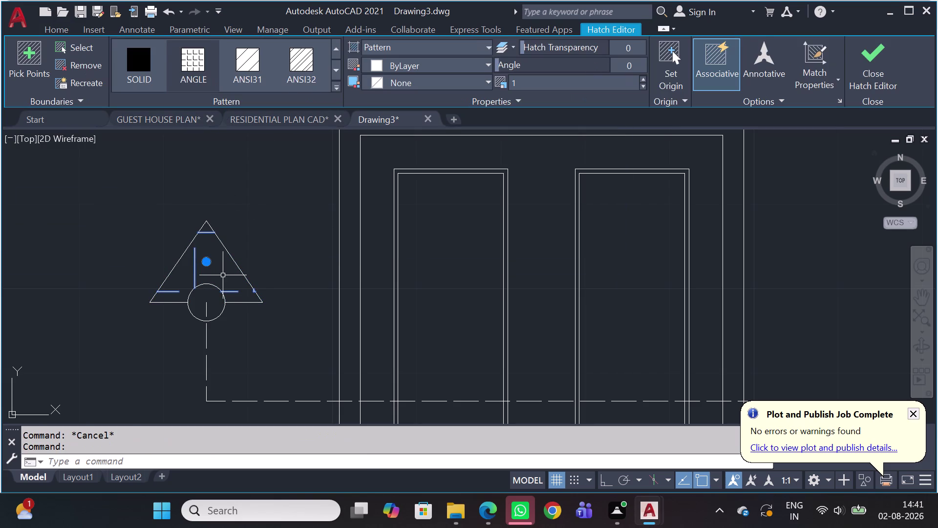
key(Delete)
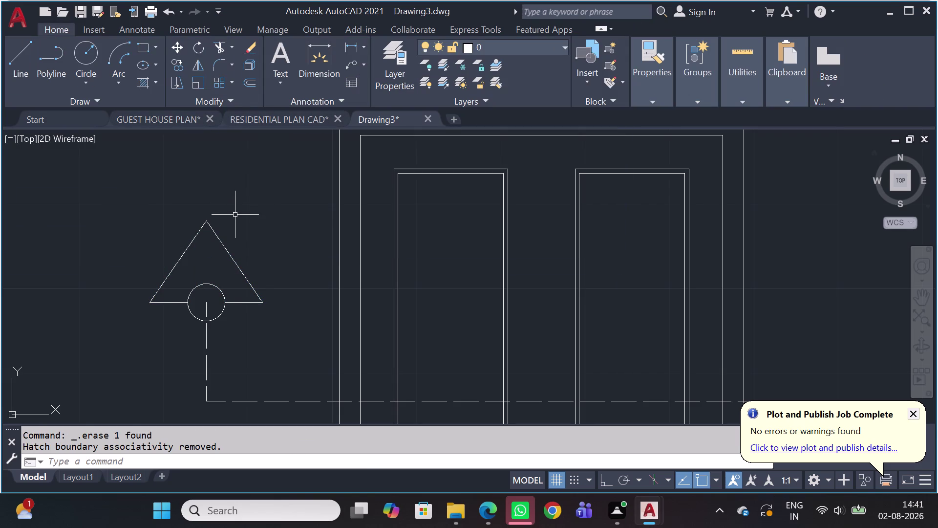
key(h)
key(space)
click(387, 48)
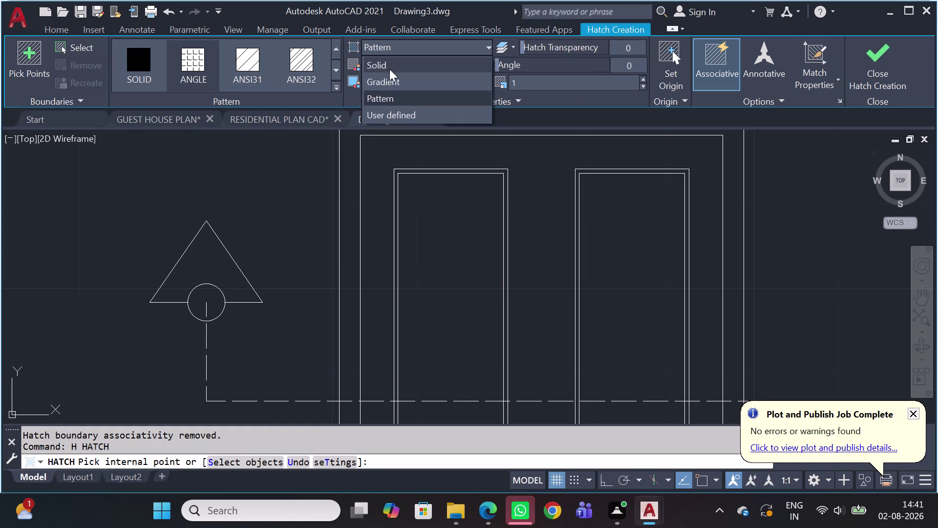
click(392, 68)
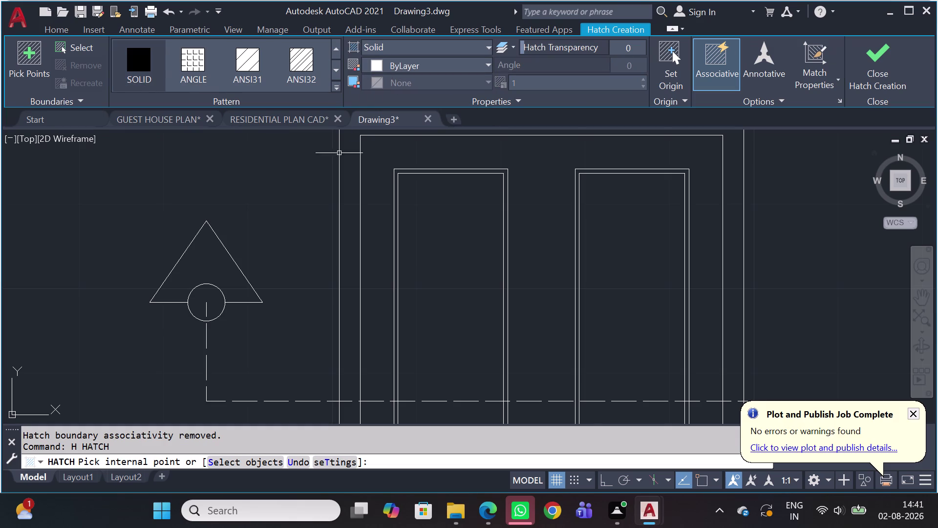
click(204, 260)
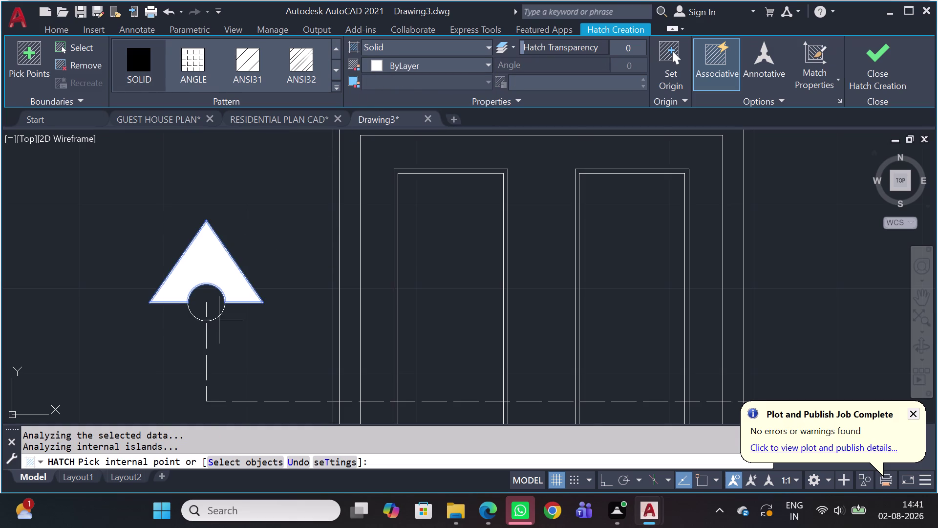
key(Escape)
key(t)
key(r)
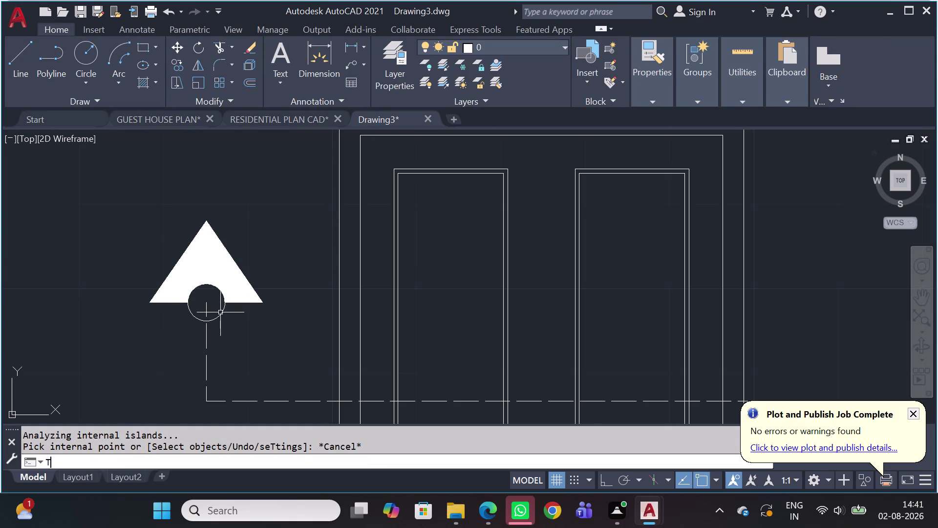
key(space)
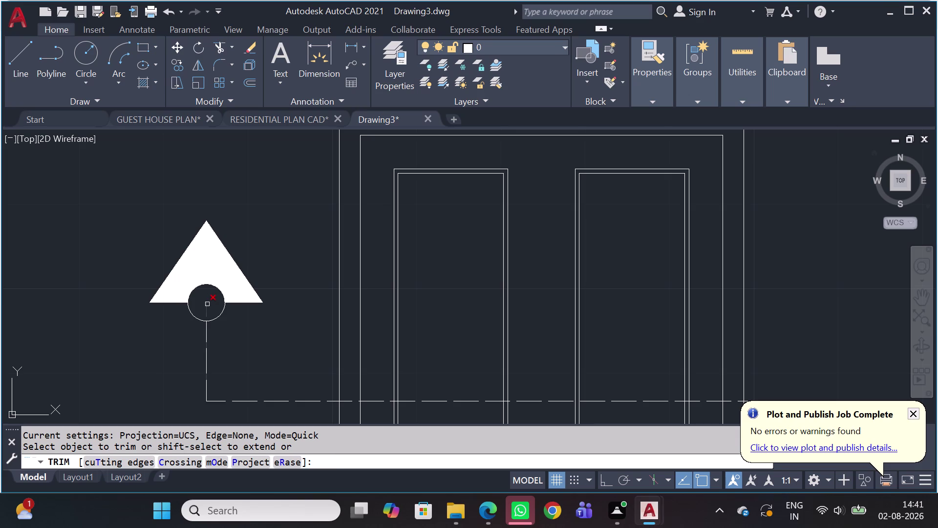
Cancel the pending trim and zoom the view in above the triangle.
click(207, 304)
key(Escape)
scroll(down, 3)
scroll(up, 3)
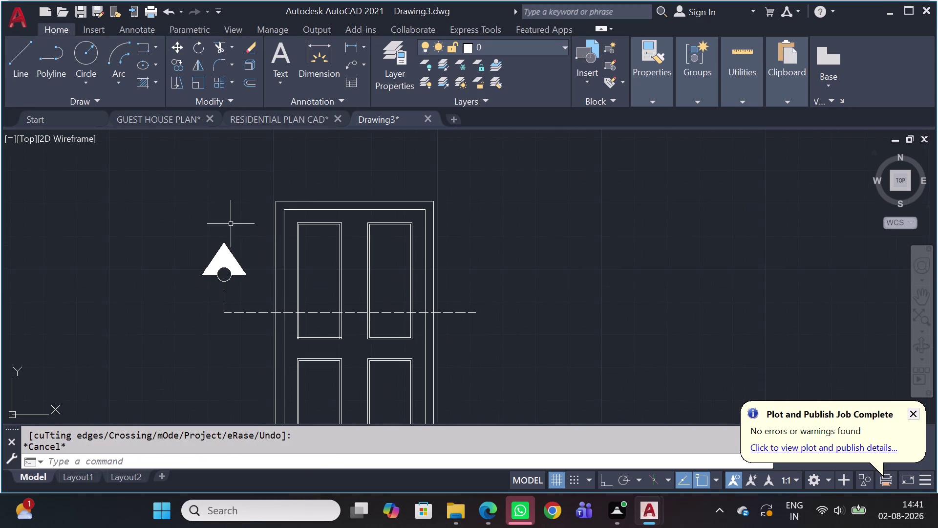
scroll(up, 3)
scroll(up, 3)
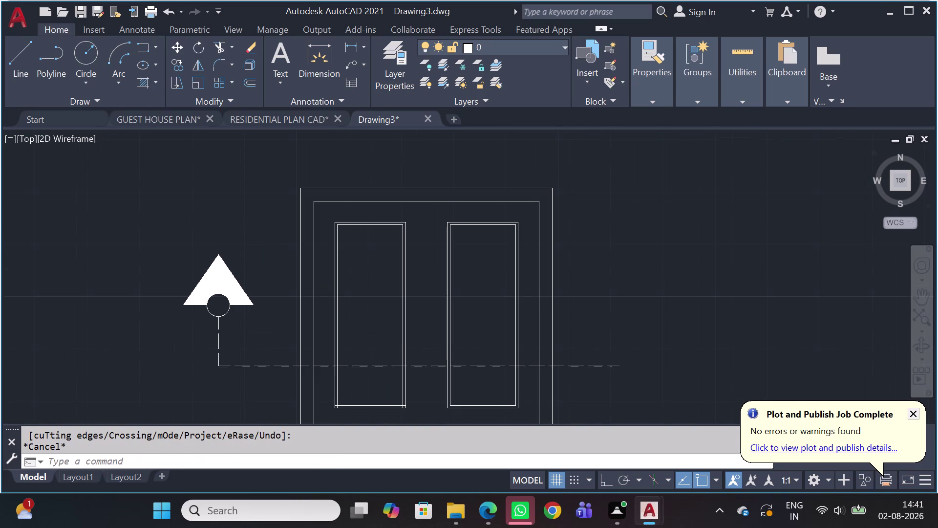
Place single-line text 'B' above the triangle with height 5 and rotation 0.
text(DT)
key(space)
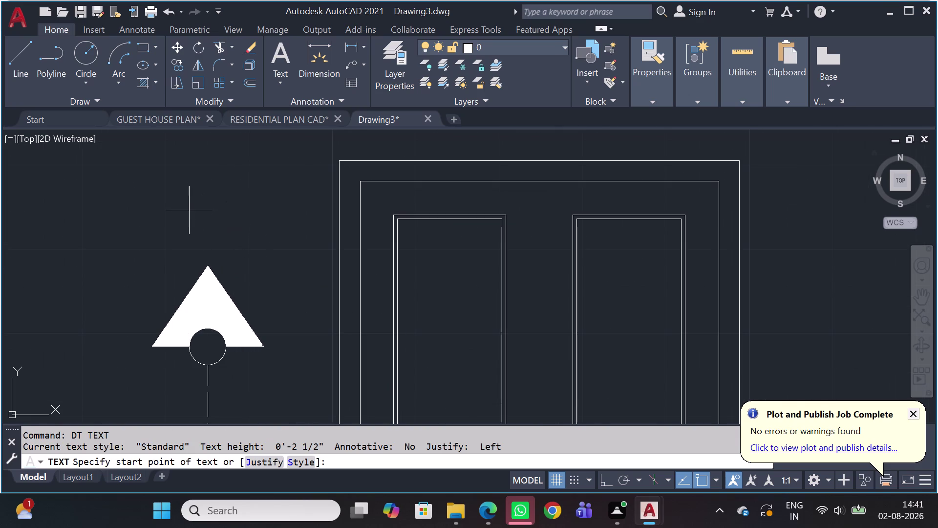
click(189, 210)
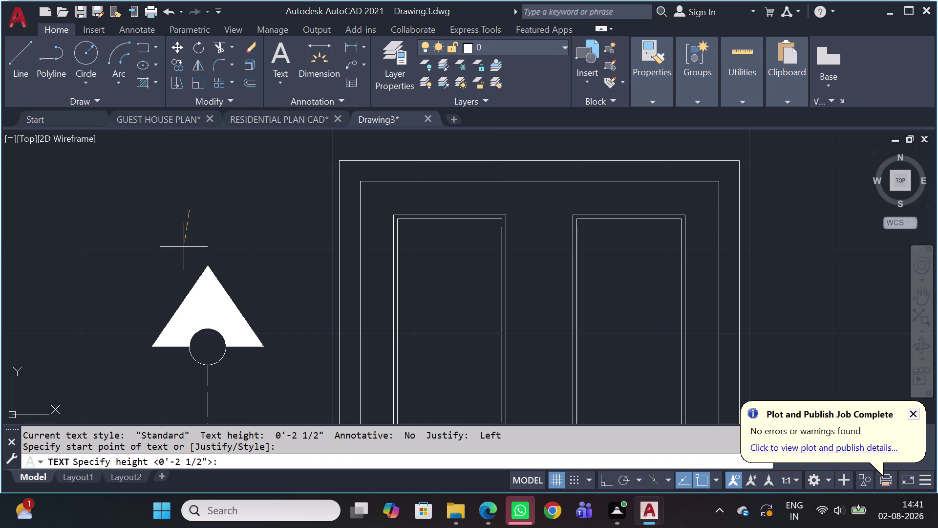
key(5)
key(space)
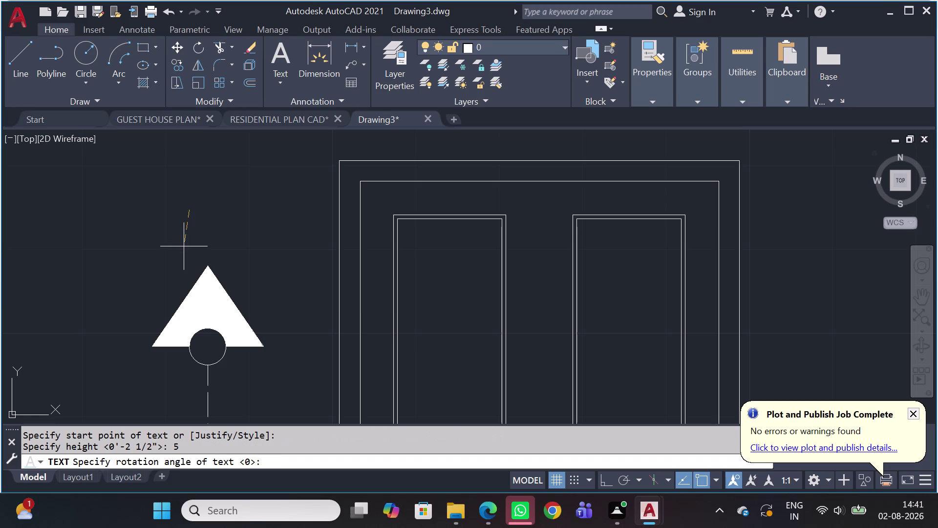
key(0)
key(Return)
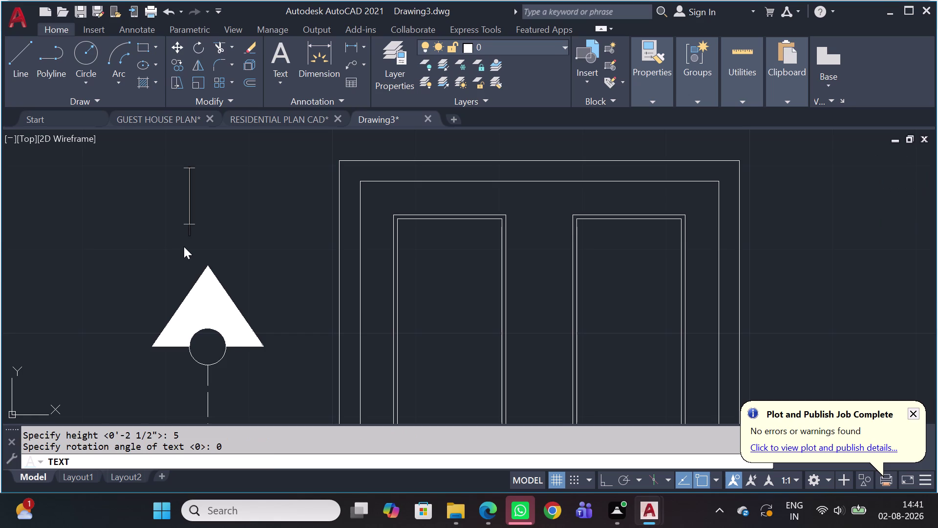
key(b)
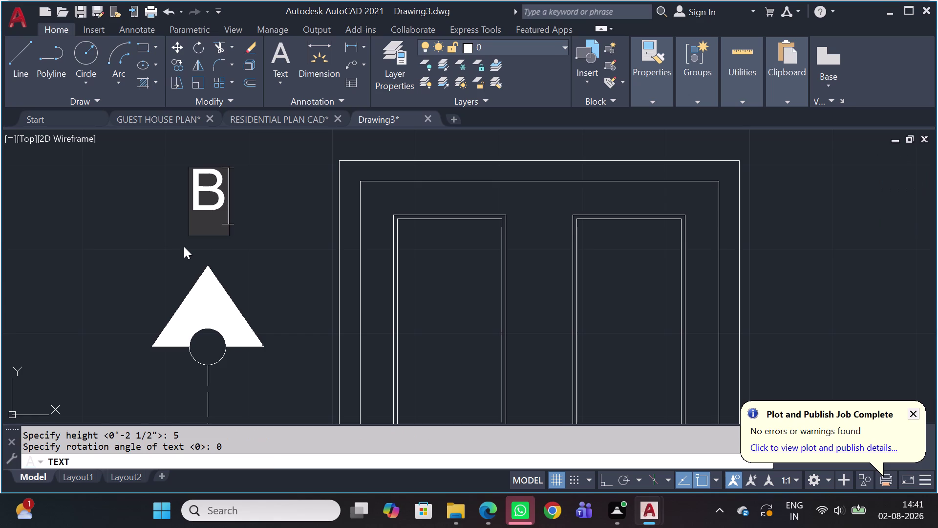
key(Return)
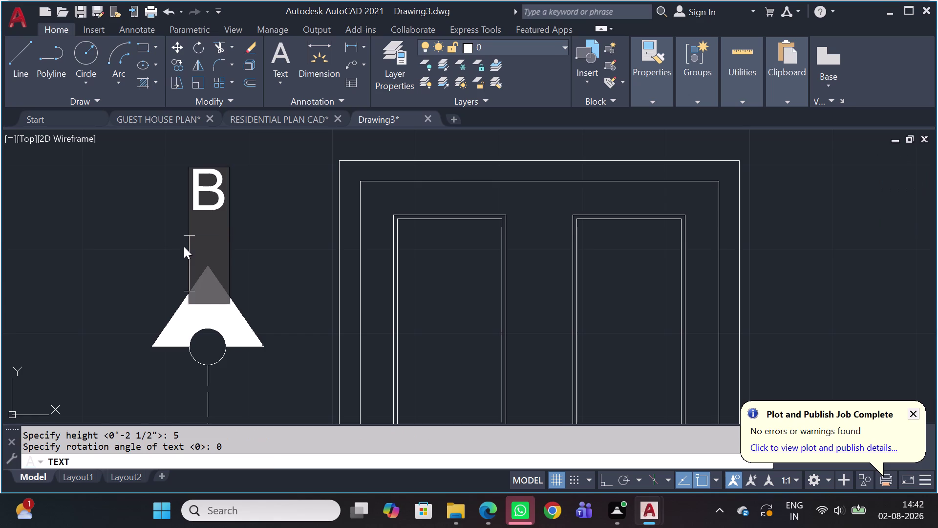
key(Escape)
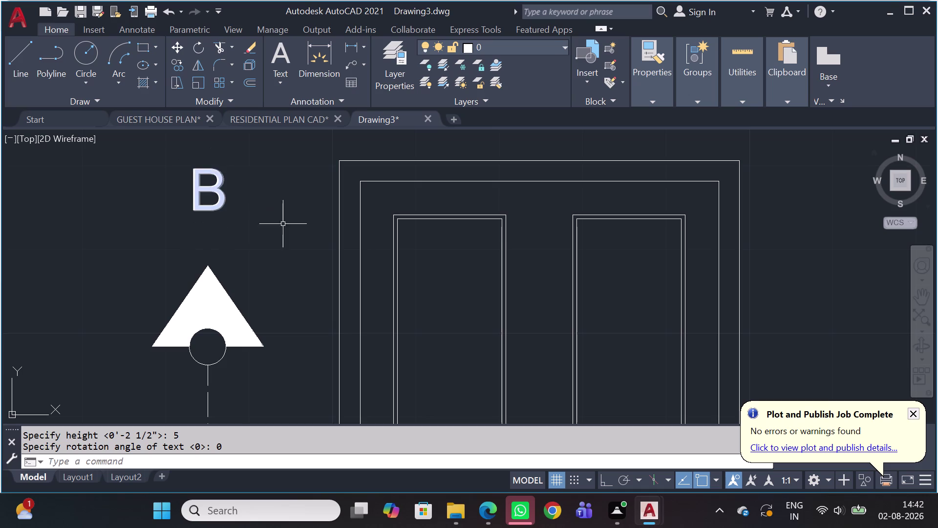
key(l)
key(space)
Begin a horizontal underline beneath the letter B with Ortho on, undoing a misplaced segment.
scroll(up, 3)
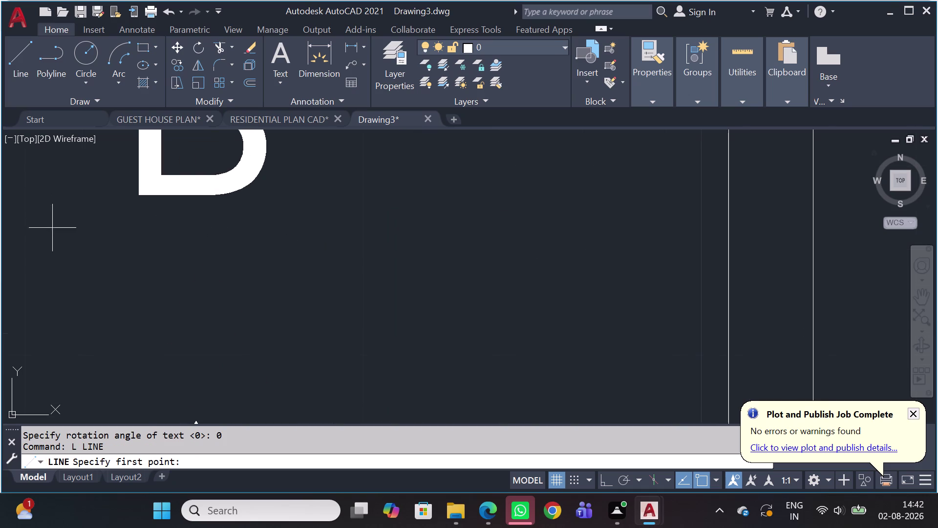
click(125, 239)
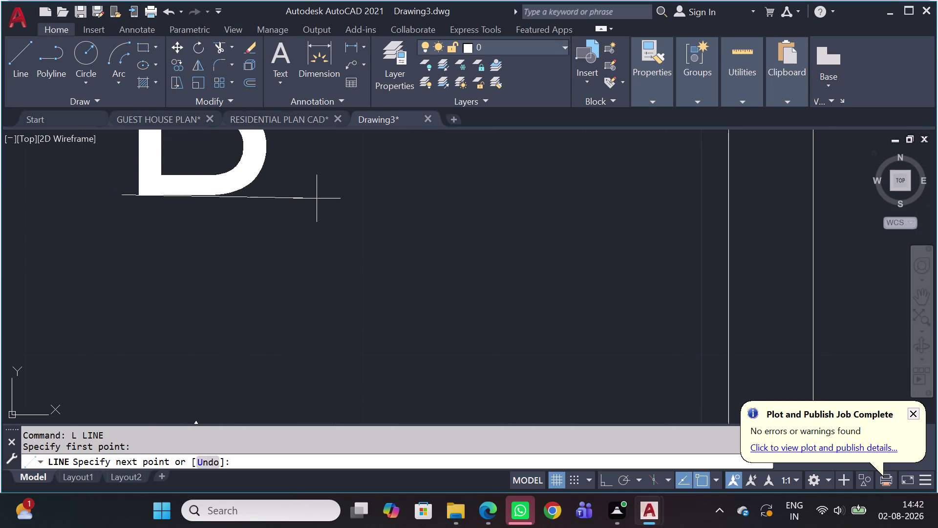
key(Escape)
key(space)
drag(290, 244, 284, 245)
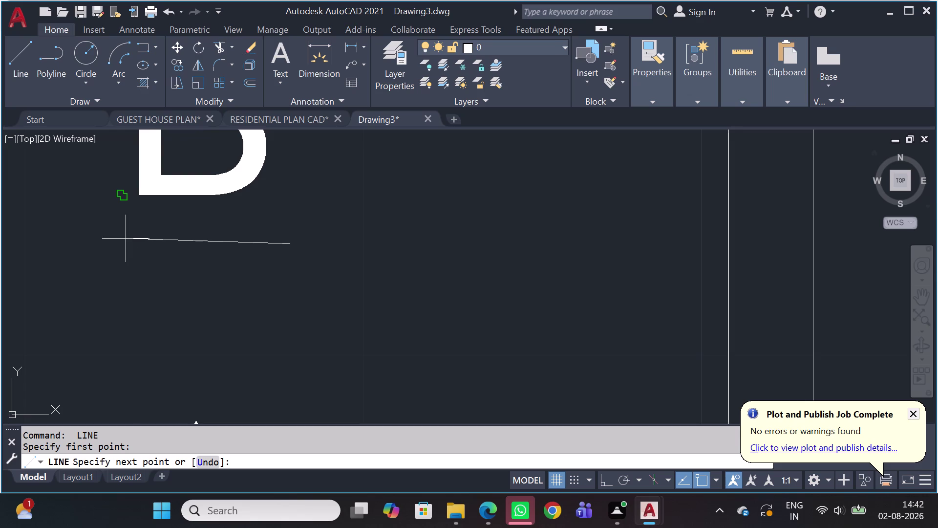
key(shift+F8)
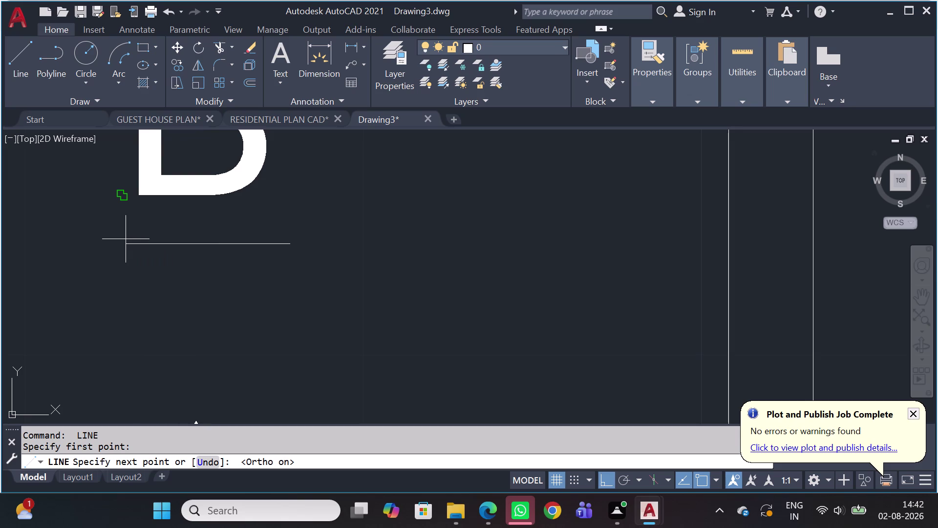
click(125, 240)
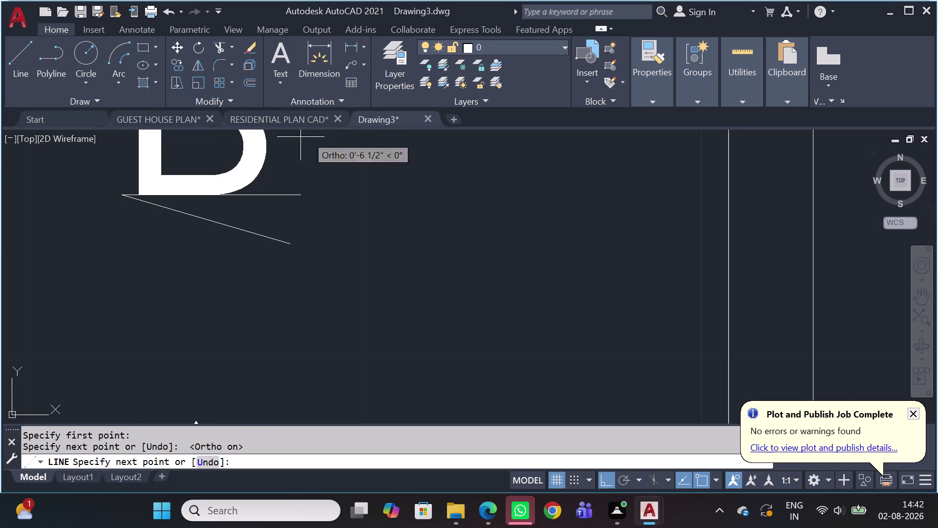
key(ctrl+z)
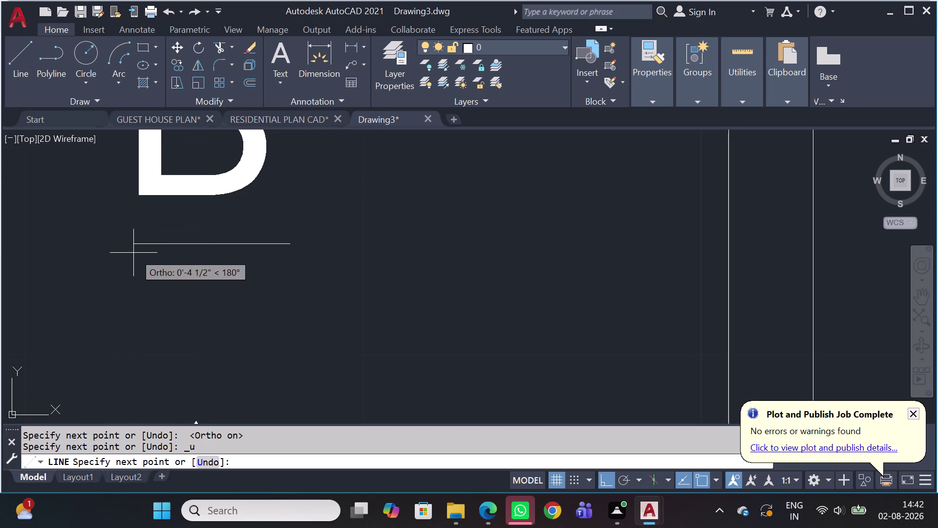
Redo the underline under the B, undoing stray segments, then select the B and underline.
click(129, 246)
key(ctrl+z)
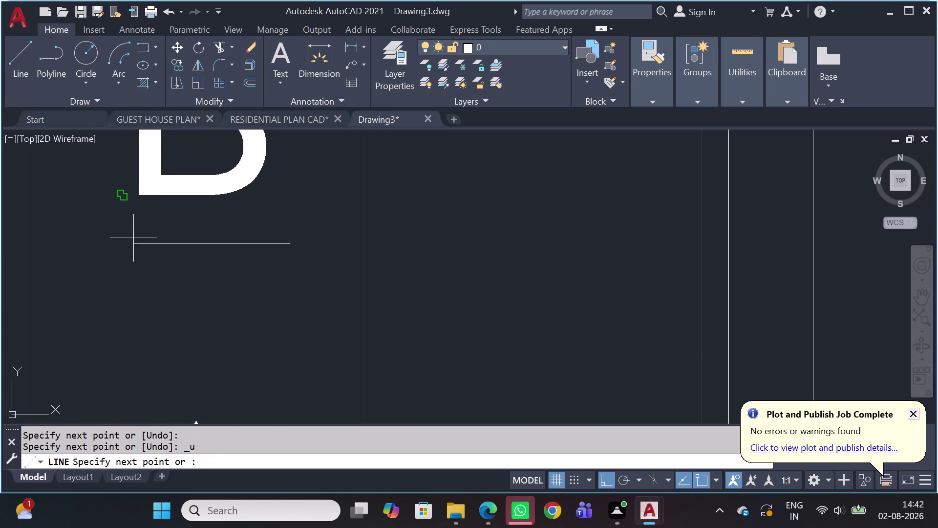
scroll(up, 3)
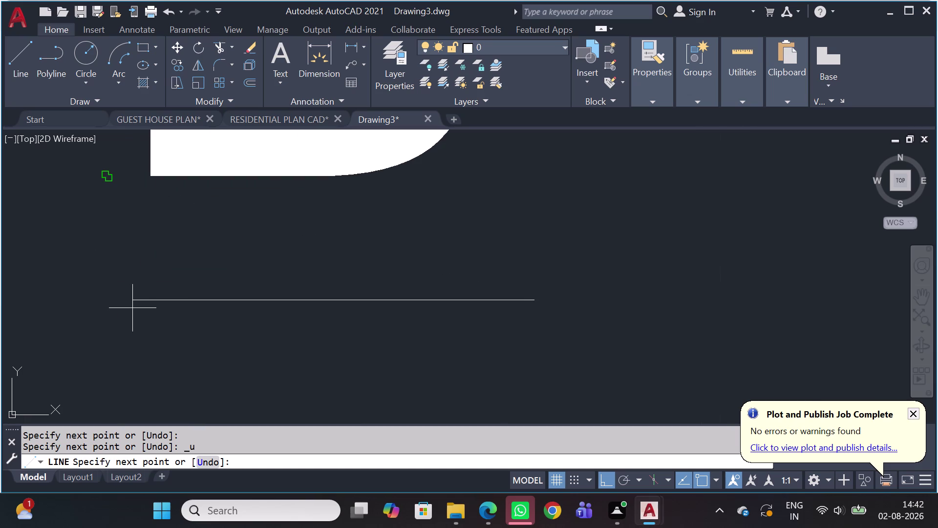
click(136, 308)
key(ctrl+z)
click(135, 306)
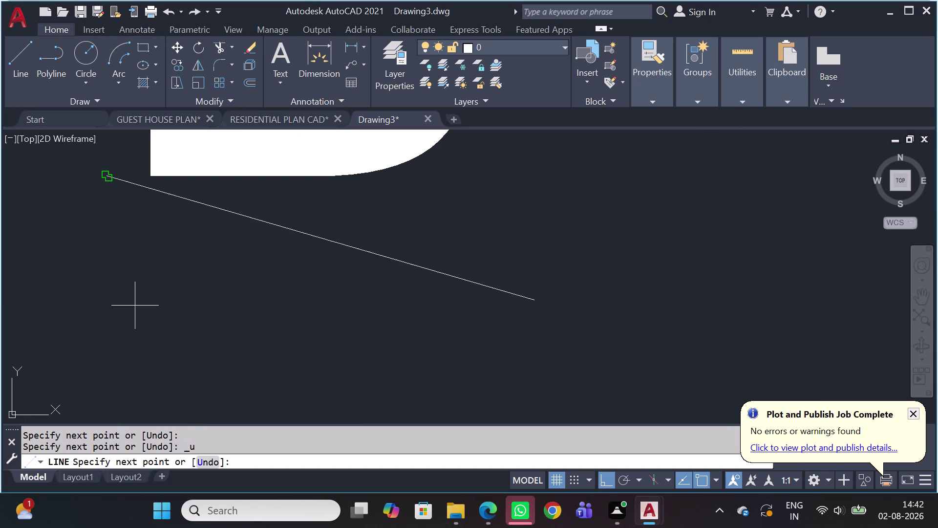
key(ctrl+z)
scroll(up, 3)
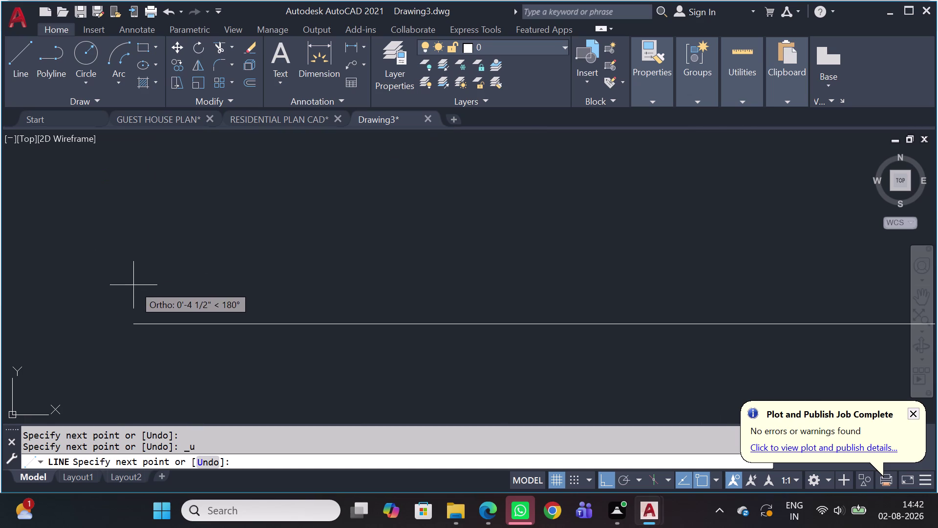
click(127, 312)
scroll(down, 3)
scroll(down, 3)
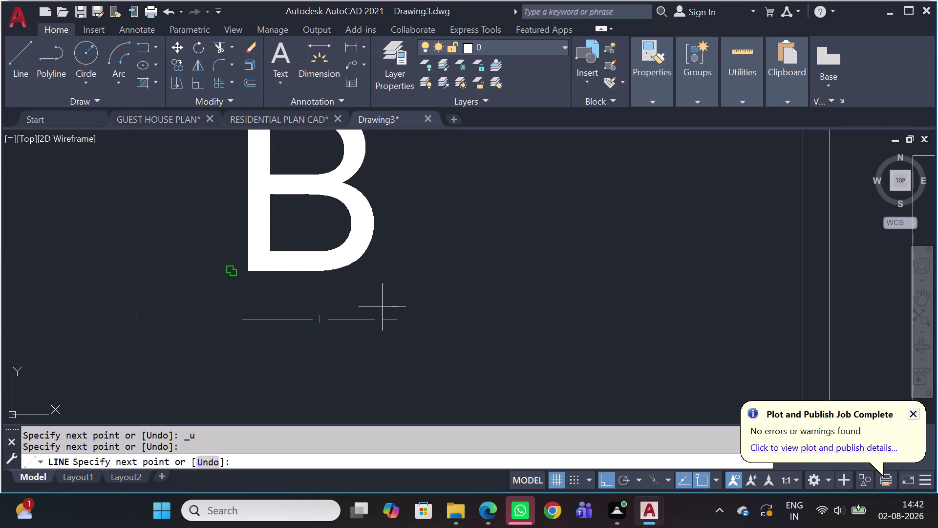
key(grave)
scroll(down, 3)
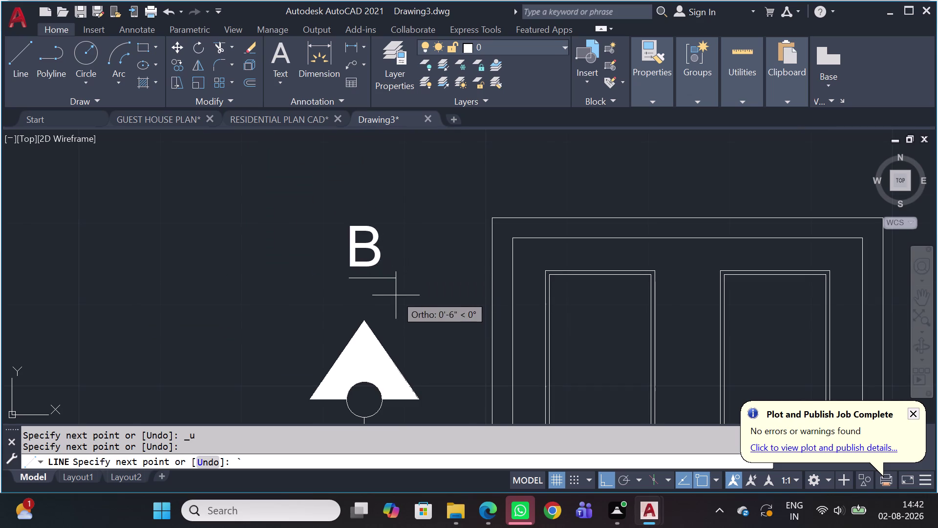
key(Escape)
click(412, 283)
click(347, 202)
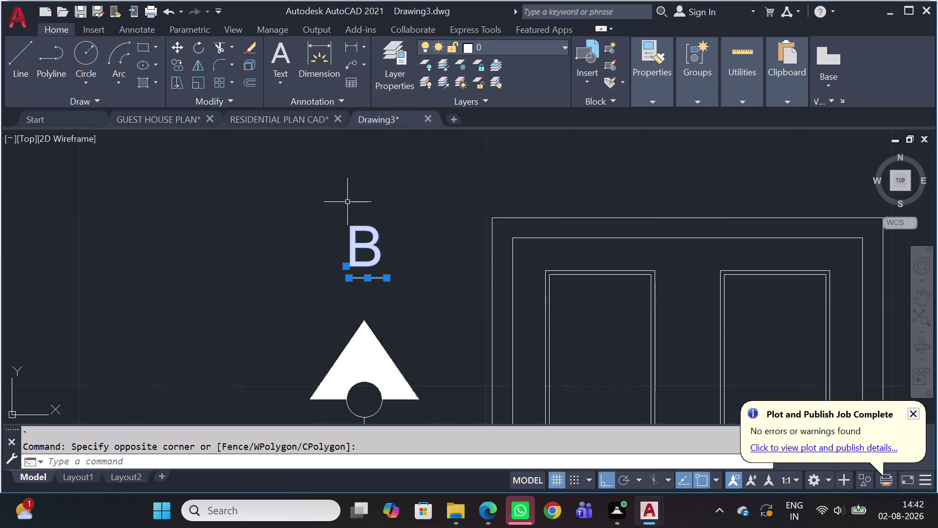
Move the B label and its underline lower, nearer the section marker.
key(m)
key(space)
click(402, 234)
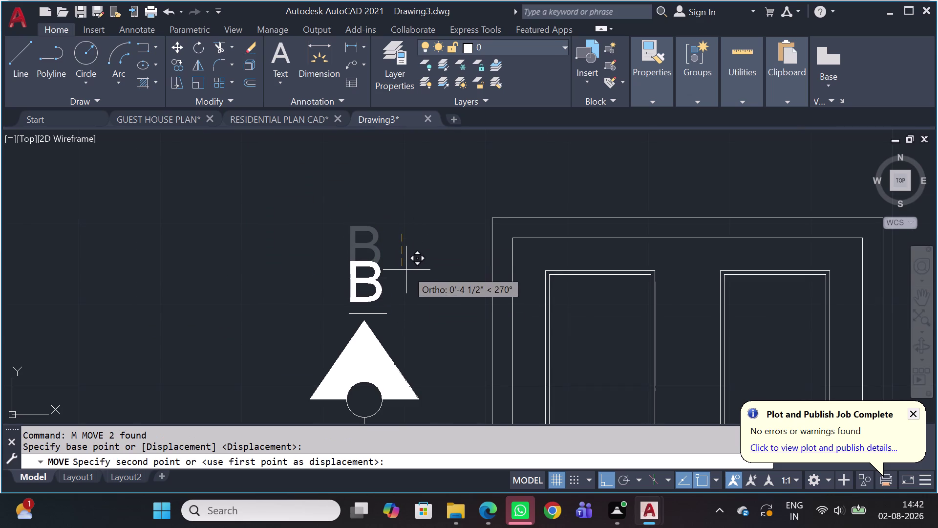
click(406, 270)
scroll(down, 3)
scroll(up, 3)
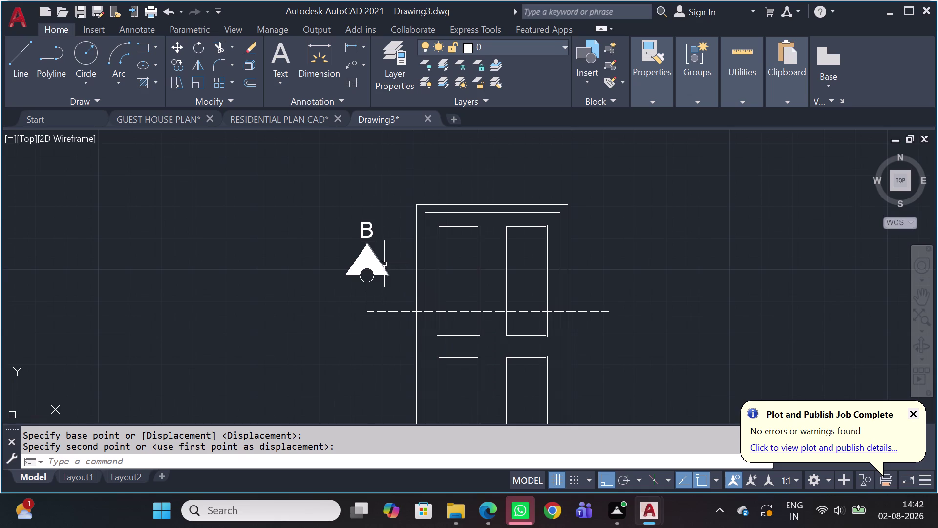
scroll(up, 3)
Scale the triangle and circle down about the circle's bottom quadrant.
click(403, 269)
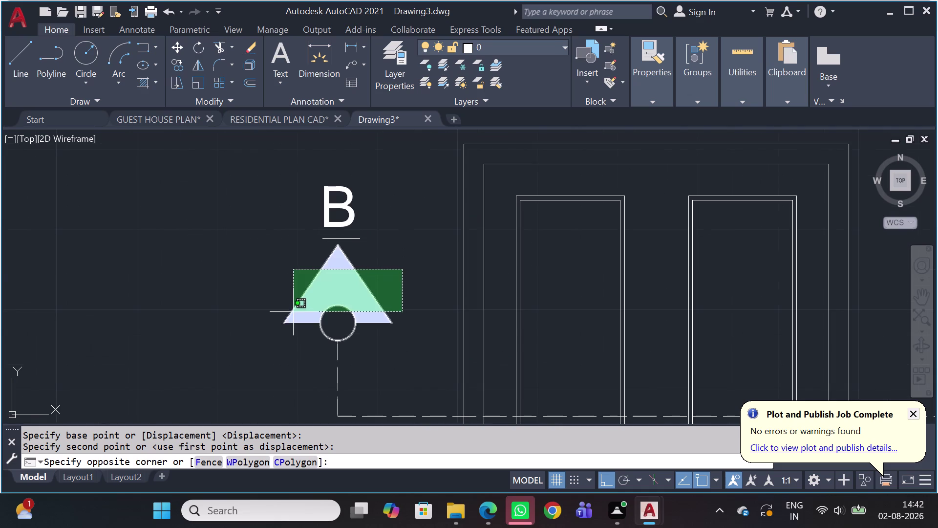
click(285, 314)
key(s)
key(c)
key(space)
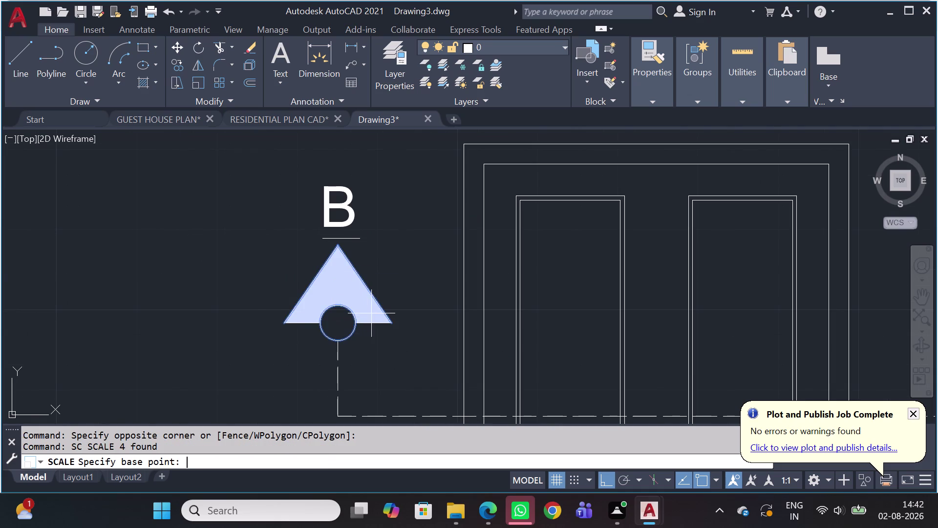
click(340, 337)
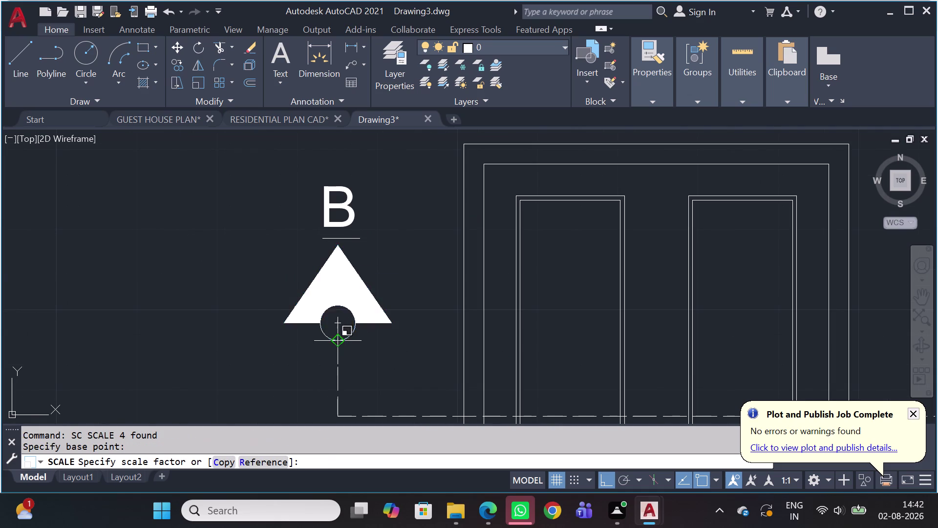
click(344, 307)
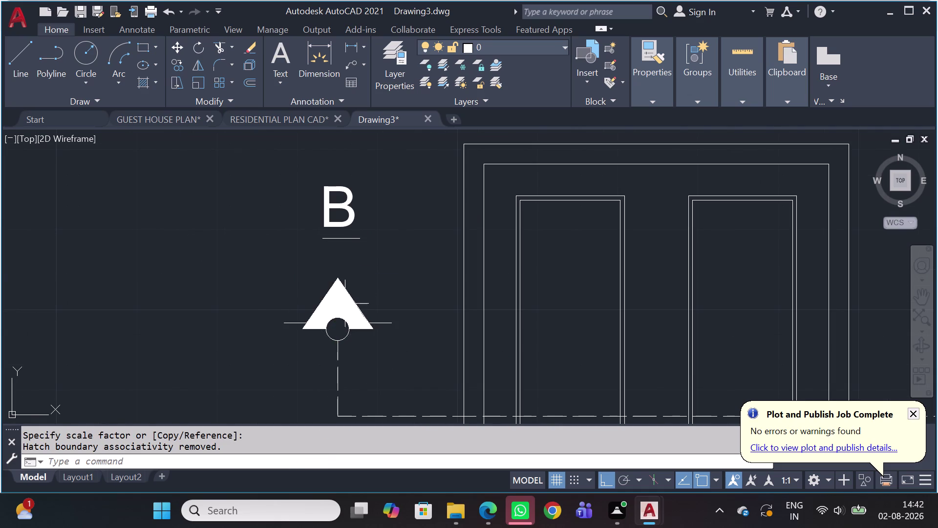
scroll(down, 3)
scroll(down, 3)
Delete the two stray short lines beside the triangle.
scroll(up, 3)
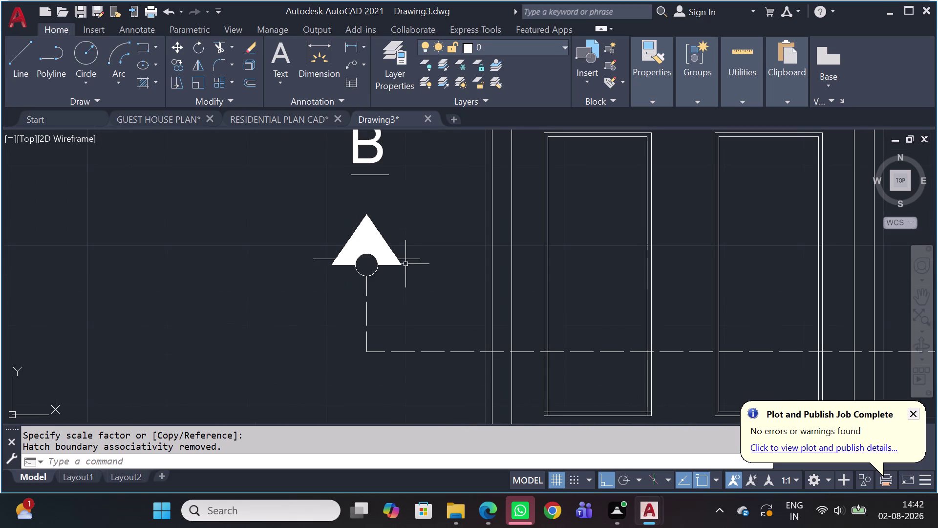
click(416, 258)
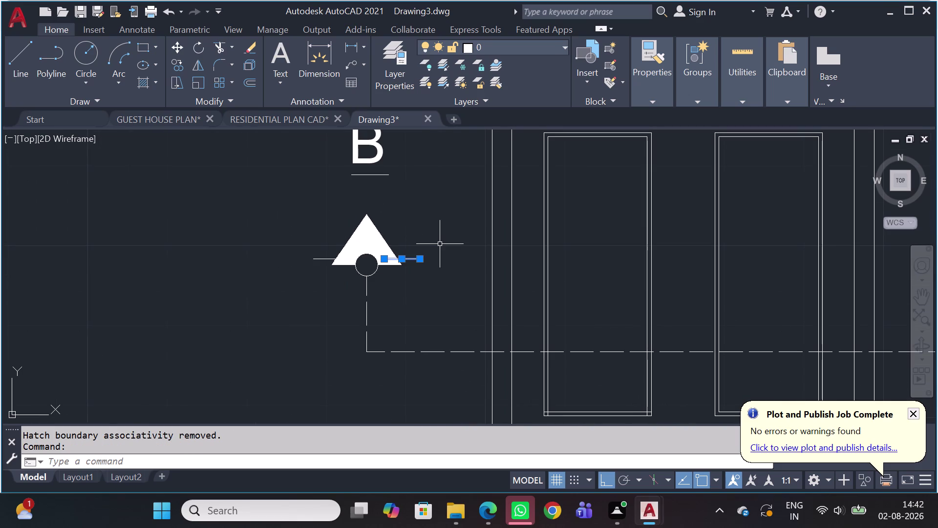
key(Delete)
scroll(up, 3)
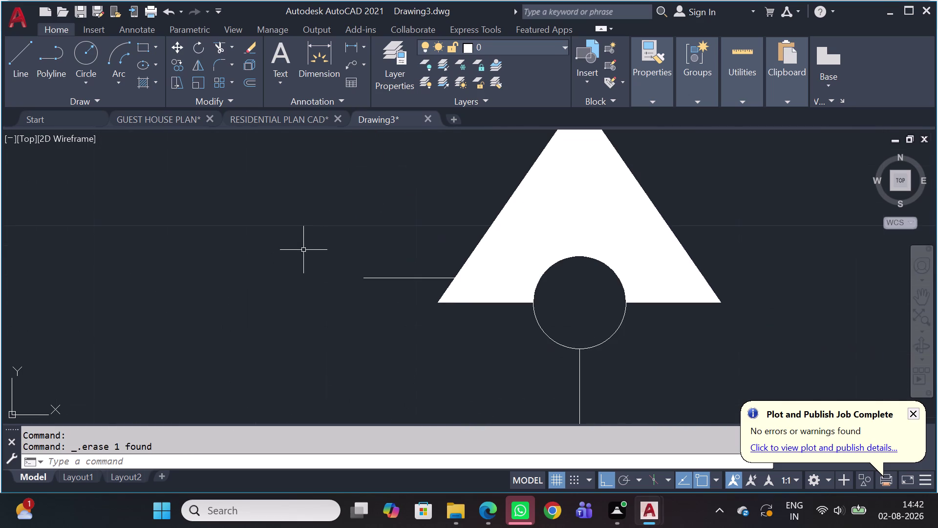
click(426, 250)
click(345, 307)
key(Delete)
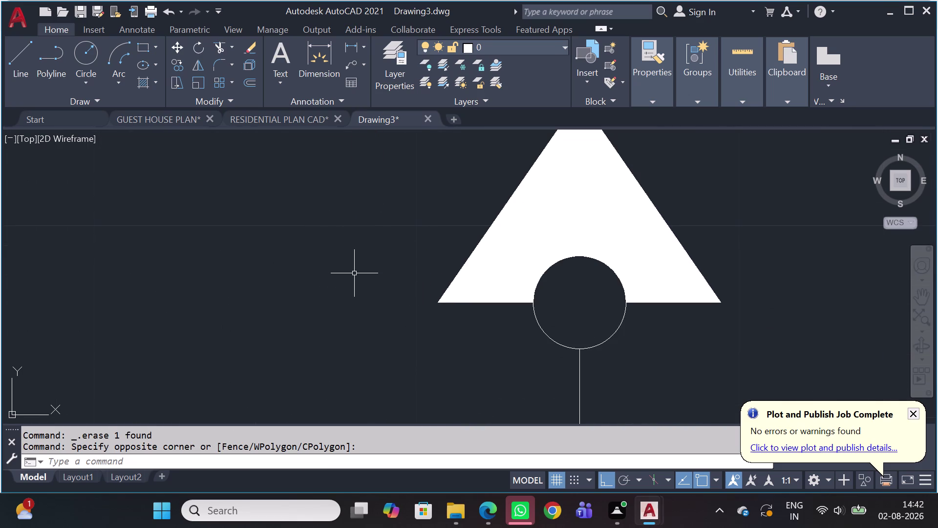
Grip-stretch the top end of the vertical leader line under the marker.
scroll(down, 3)
scroll(down, 3)
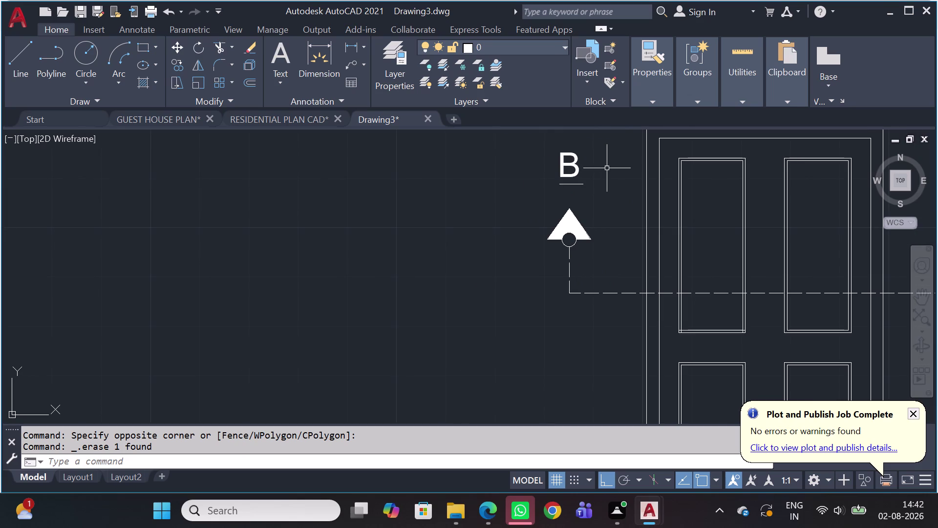
scroll(down, 3)
middle_drag(574, 206, 438, 257)
scroll(up, 3)
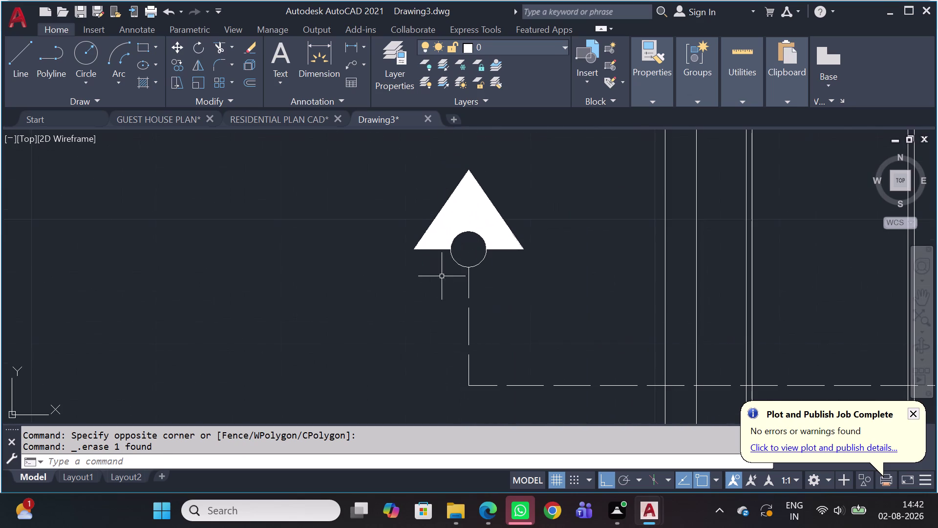
drag(495, 301, 462, 297)
click(420, 297)
click(470, 268)
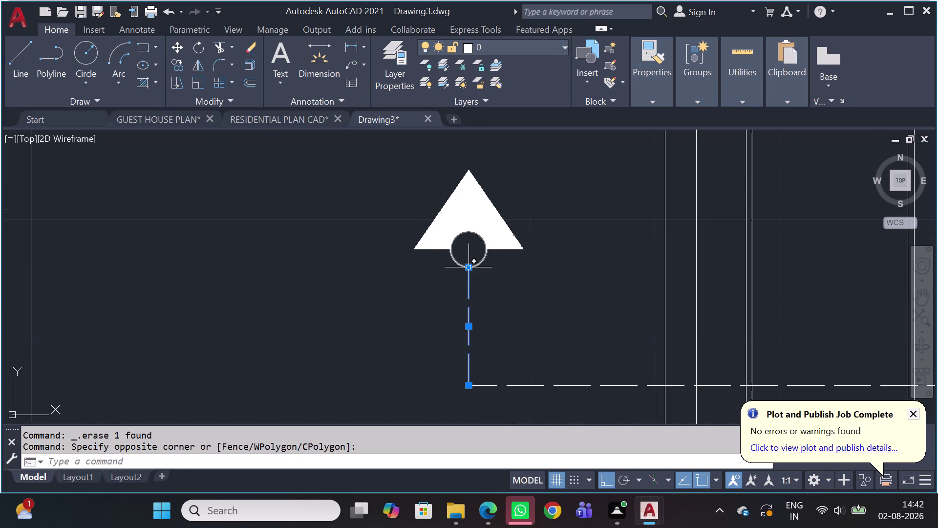
click(467, 286)
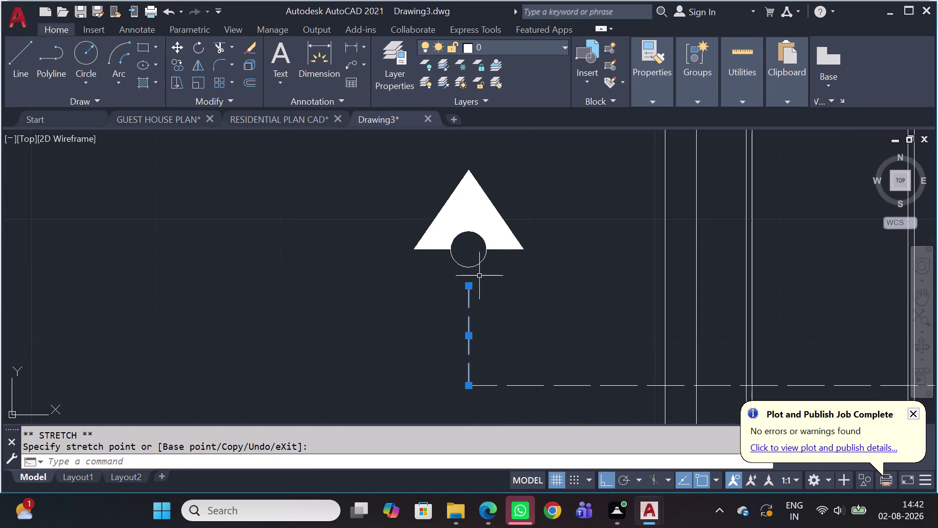
click(466, 283)
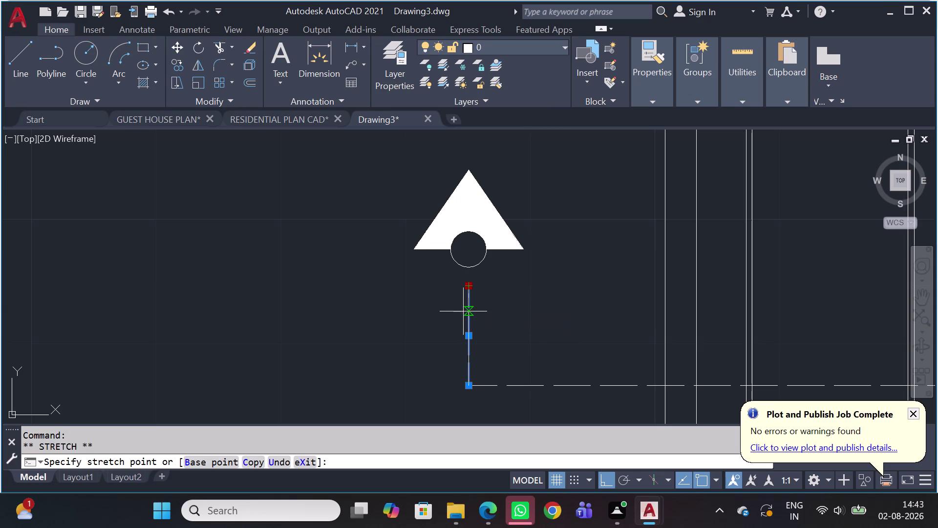
click(464, 312)
key(Escape)
Move the triangle and circle down so the circle's bottom sits on the leader line.
scroll(down, 3)
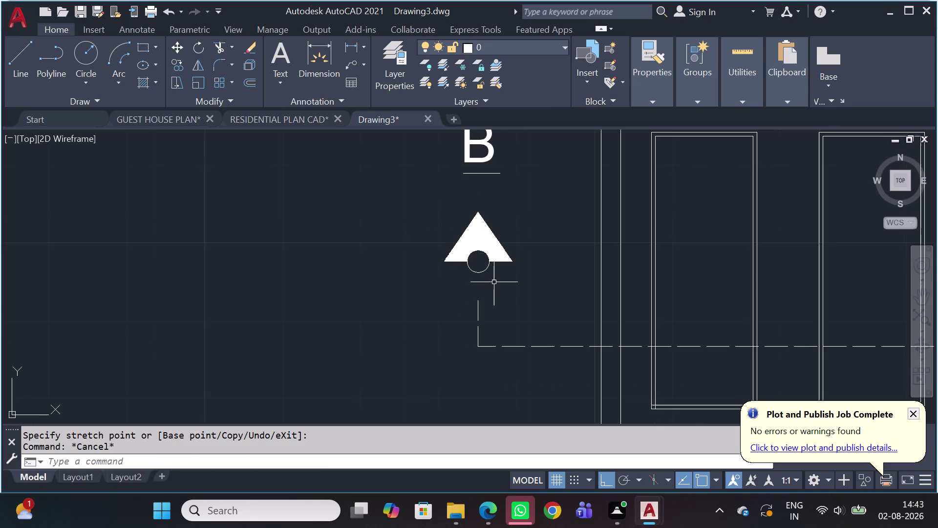
click(520, 233)
click(437, 262)
scroll(up, 3)
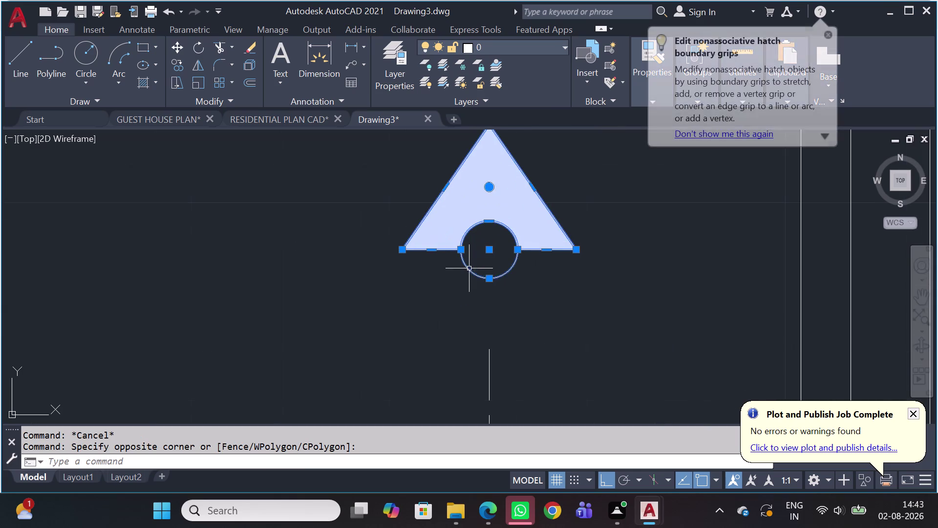
key(m)
key(space)
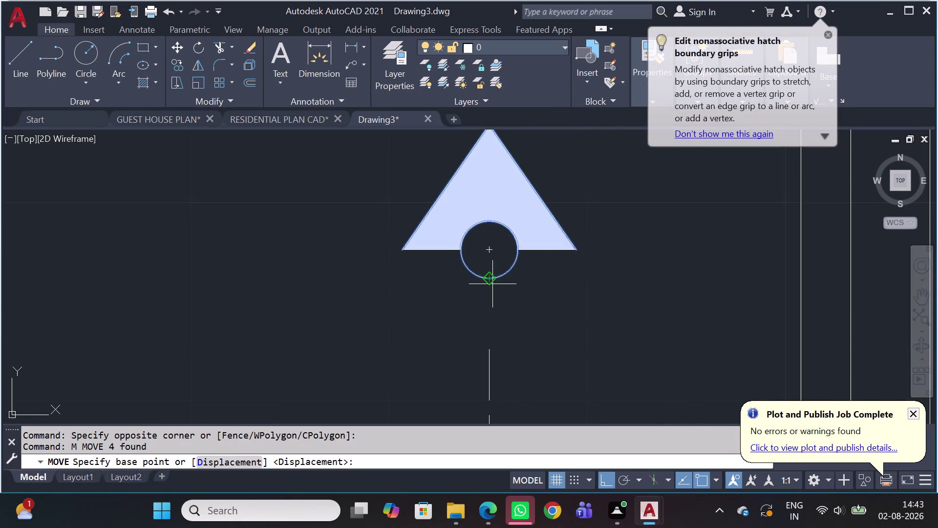
click(492, 279)
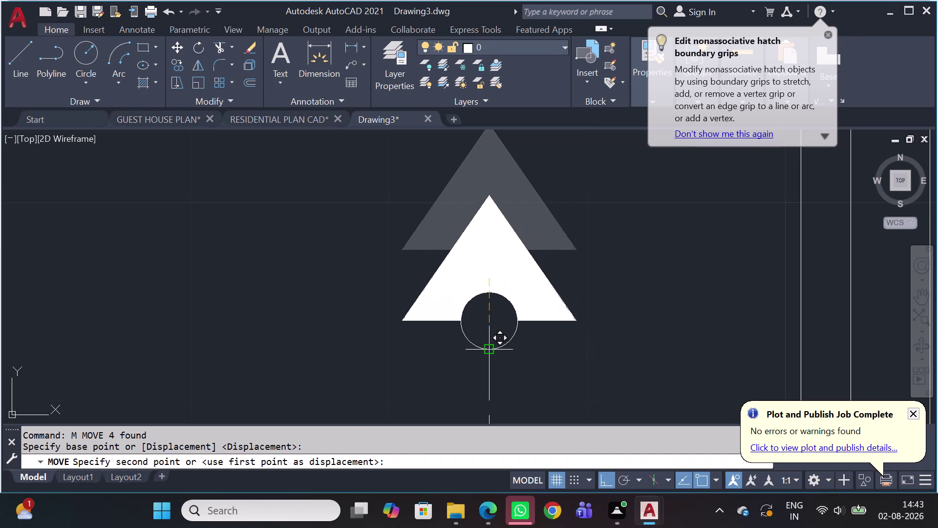
click(488, 353)
Move the B label 6 1/2" down, just above the triangle, and select the whole marker.
scroll(down, 3)
drag(536, 161, 507, 214)
click(491, 234)
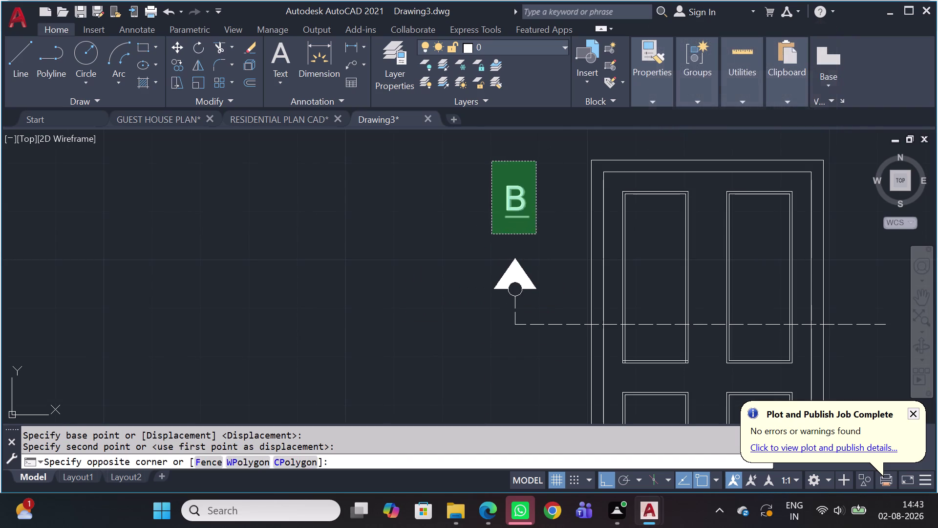
key(m)
key(space)
click(496, 227)
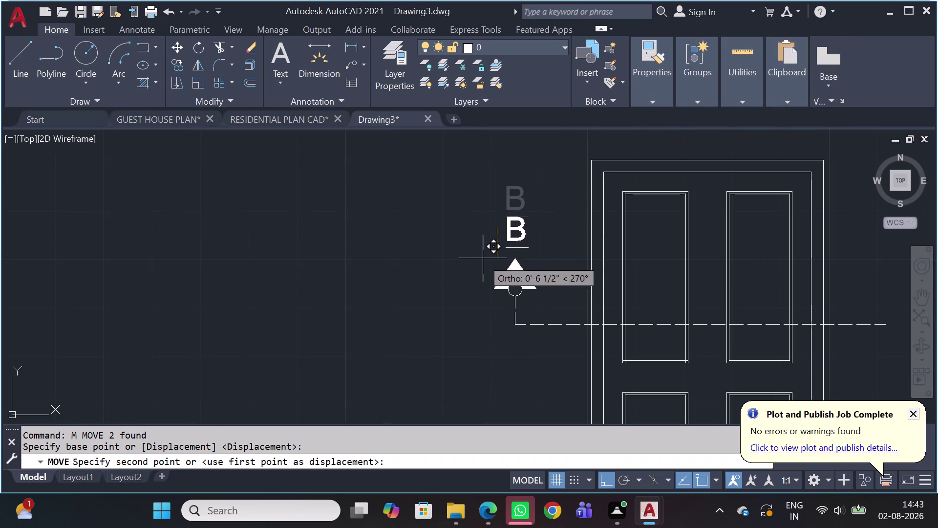
click(481, 261)
scroll(down, 3)
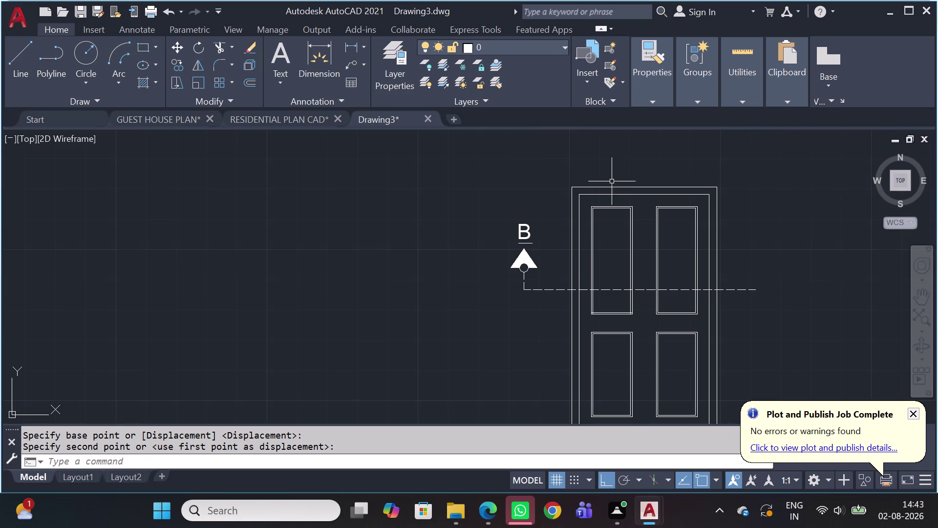
drag(480, 216, 483, 210)
click(546, 299)
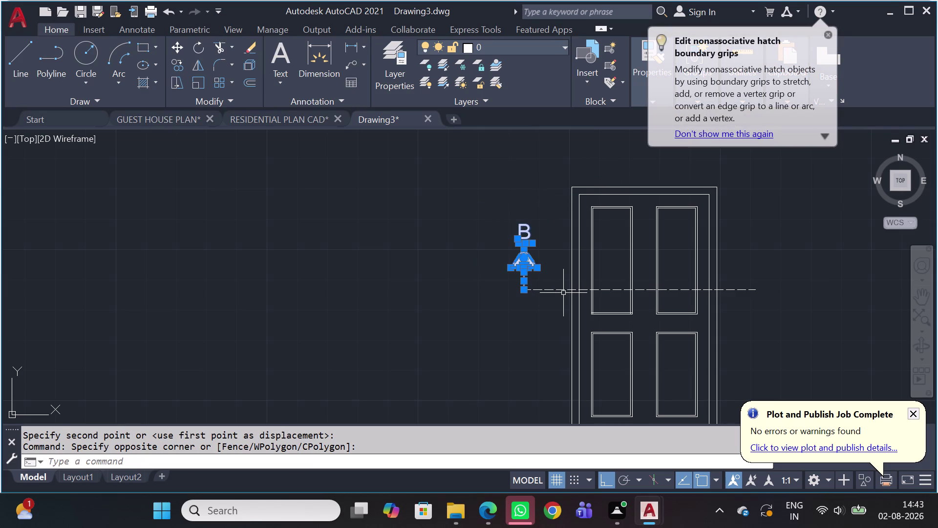
Copy the left B section marker to the right end of the dashed section line.
key(c)
text(O)
key(space)
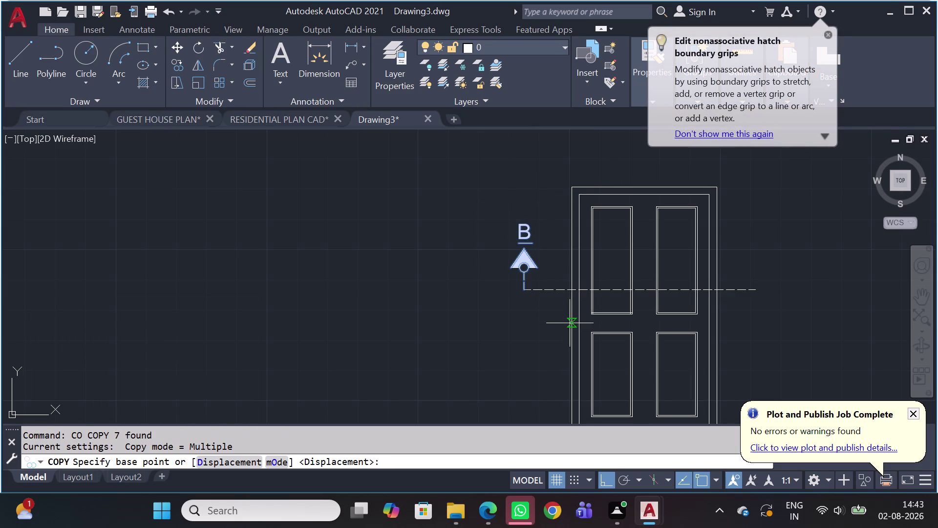
click(526, 291)
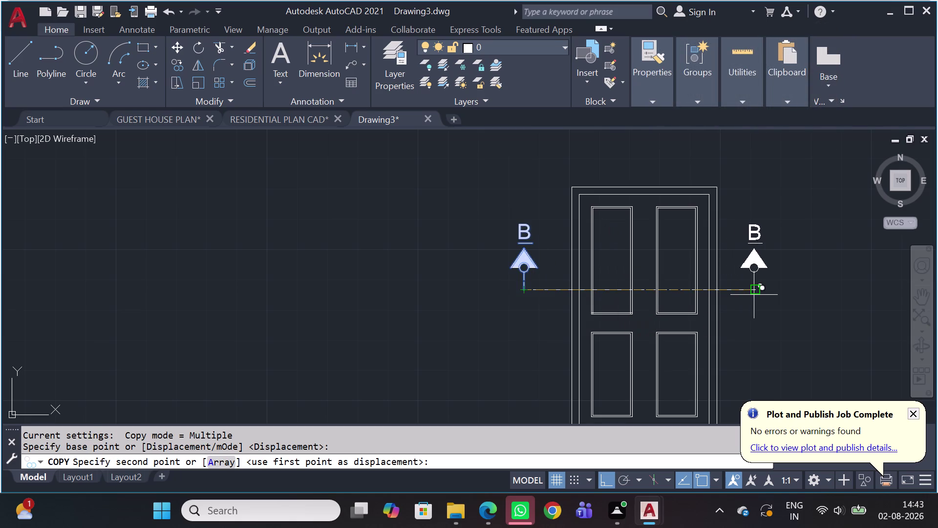
click(757, 287)
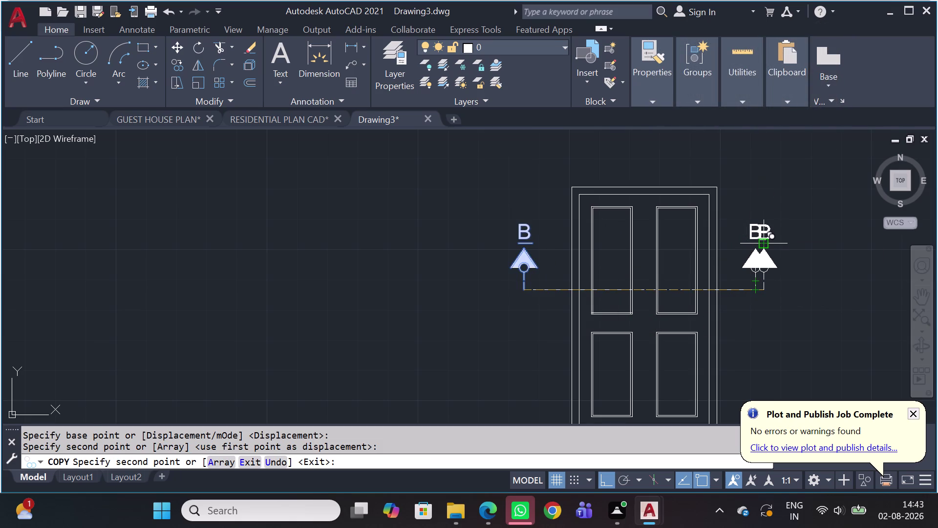
key(Escape)
scroll(down, 3)
scroll(up, 3)
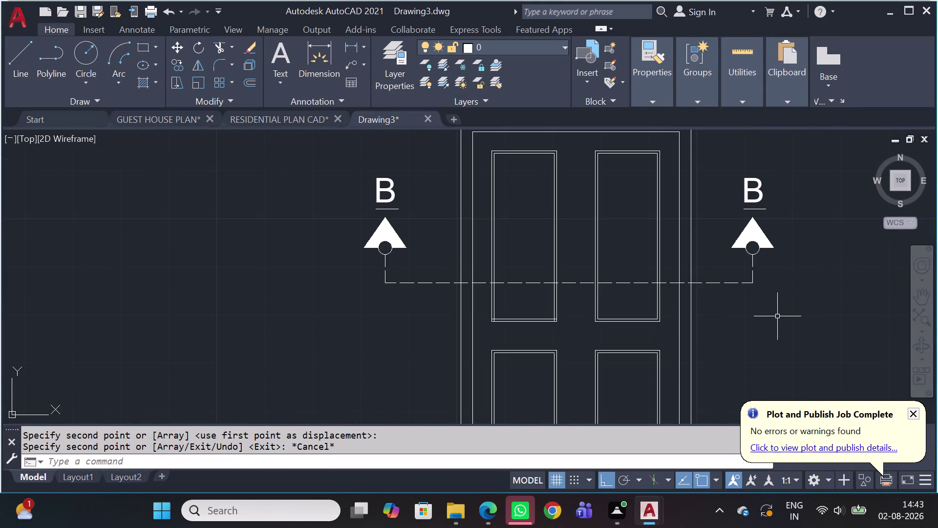
scroll(down, 3)
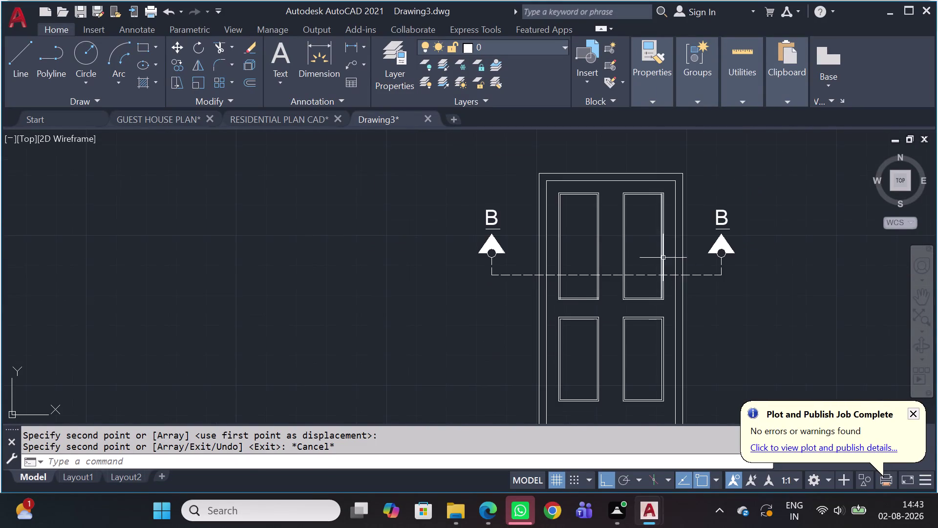
scroll(up, 3)
Draw a long vertical line through the door's midpoint, running past its top and bottom.
key(l)
key(space)
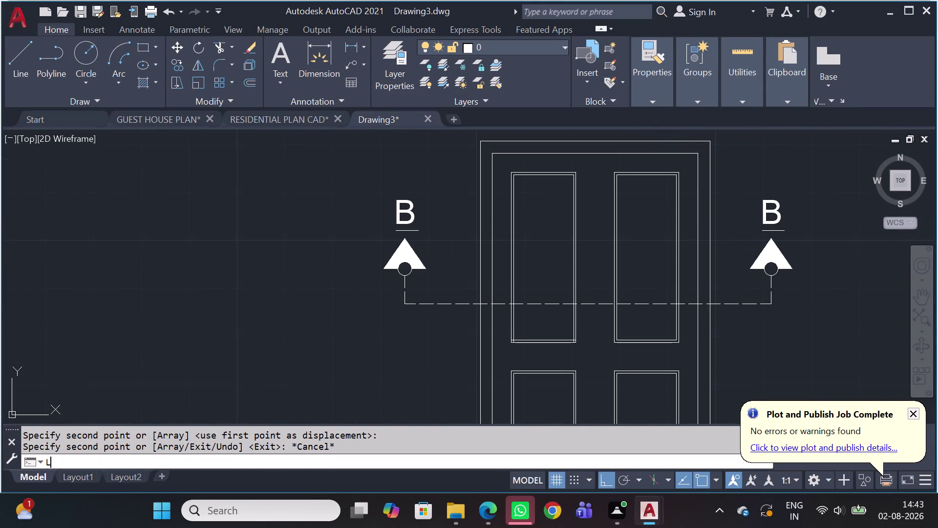
scroll(down, 3)
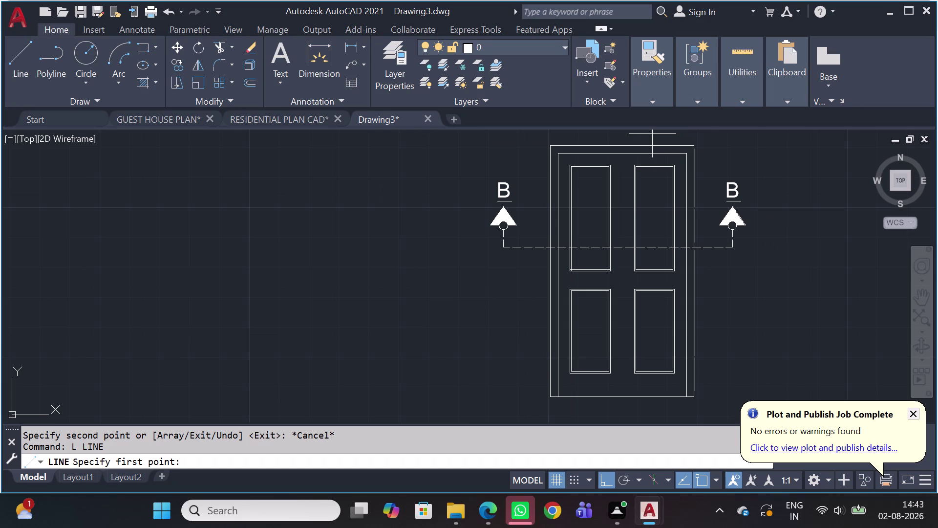
middle_drag(653, 134, 544, 200)
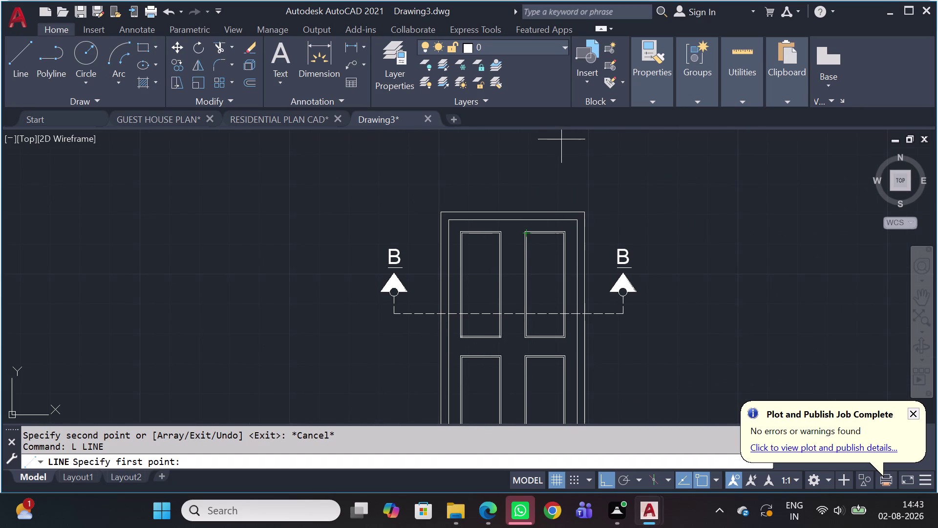
click(561, 139)
click(534, 140)
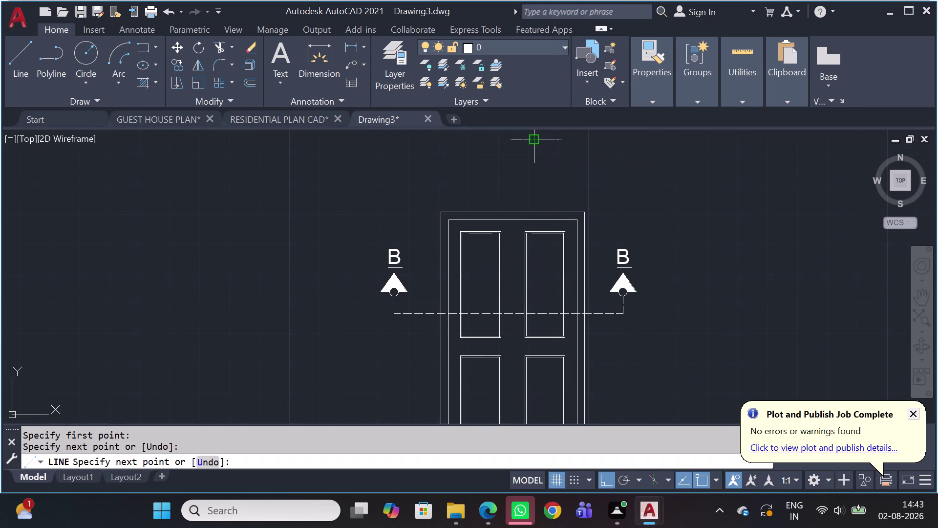
scroll(down, 3)
middle_drag(540, 319, 523, 135)
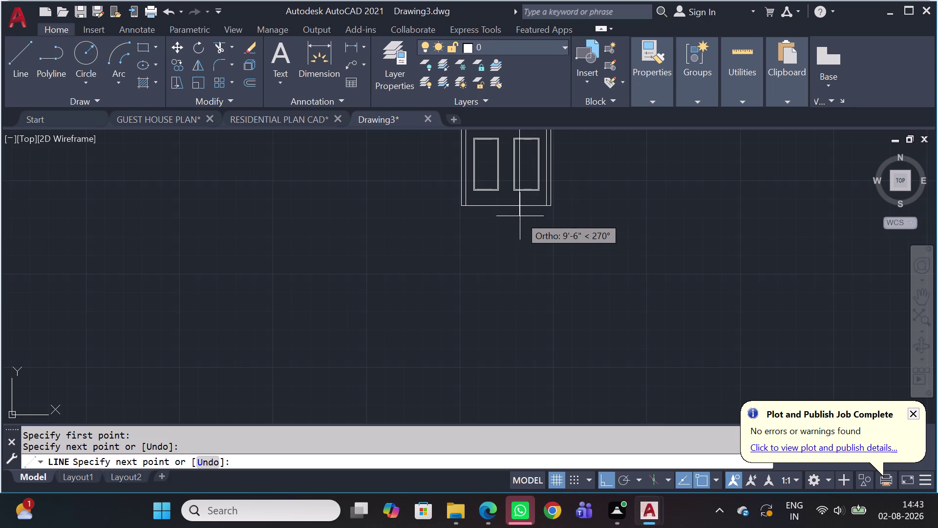
click(521, 220)
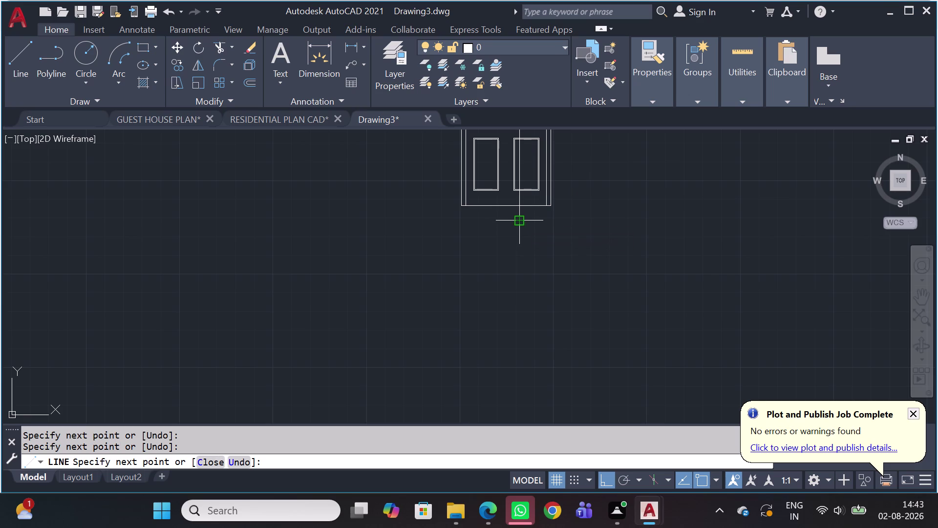
key(Escape)
middle_drag(553, 182, 521, 306)
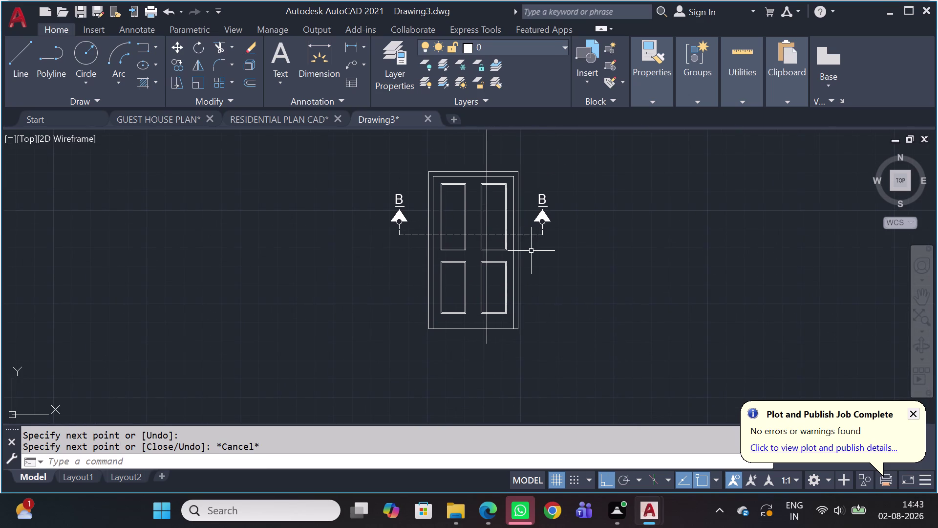
key(m)
key(a)
key(space)
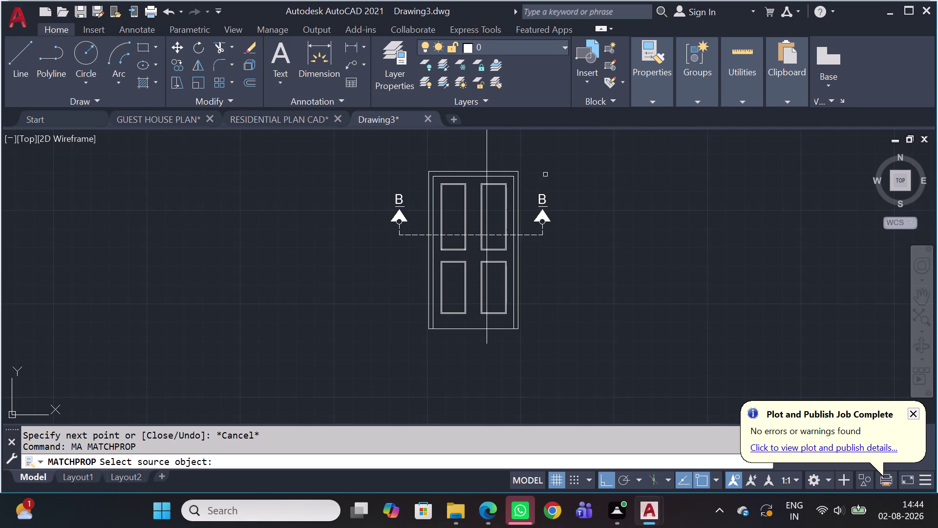
Match the dashed section line's properties onto the vertical centre line and its top tick.
scroll(up, 3)
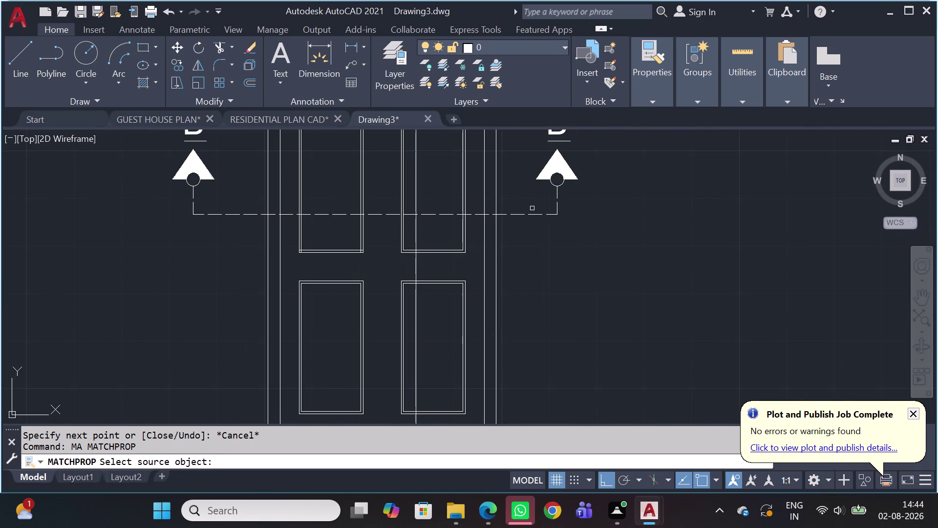
click(534, 213)
scroll(down, 3)
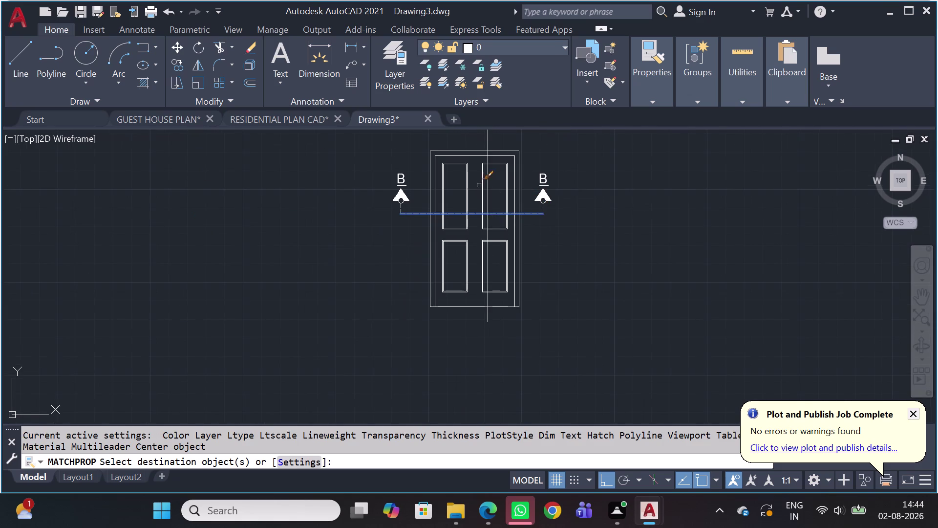
middle_drag(492, 174, 511, 272)
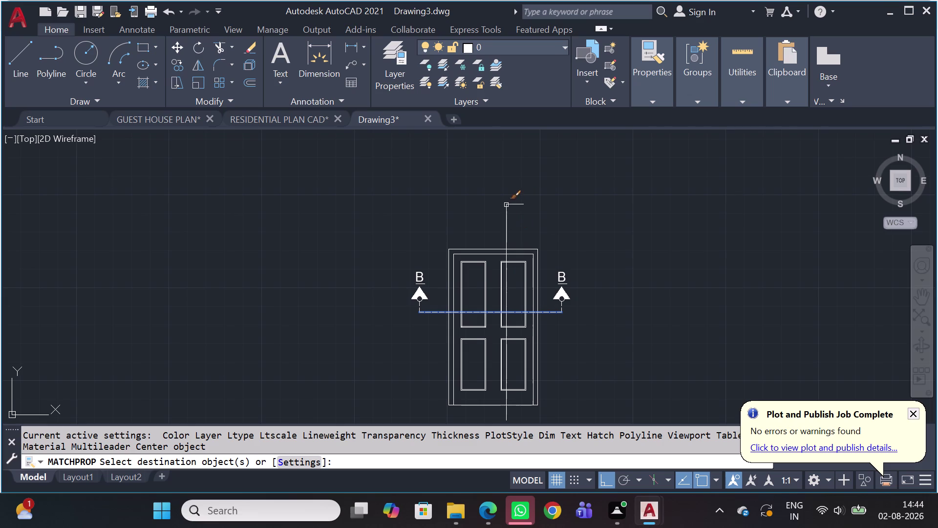
click(506, 220)
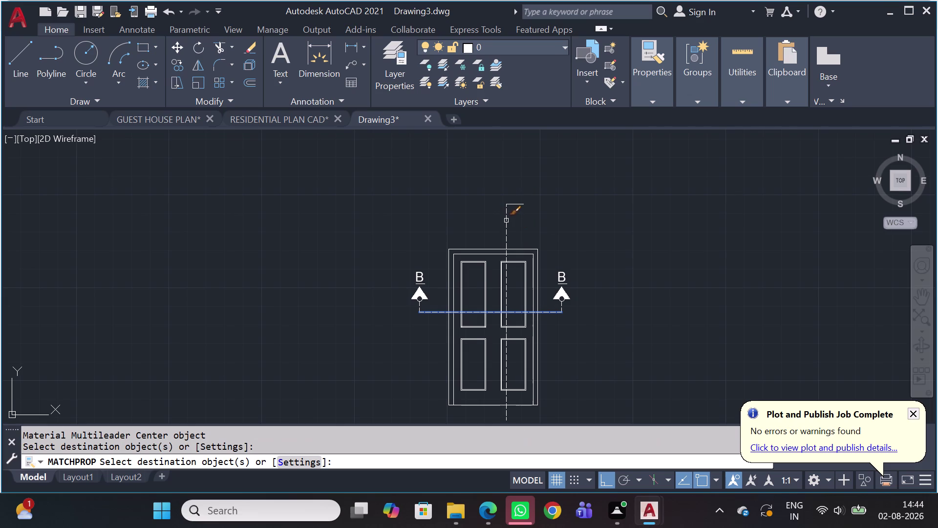
click(515, 204)
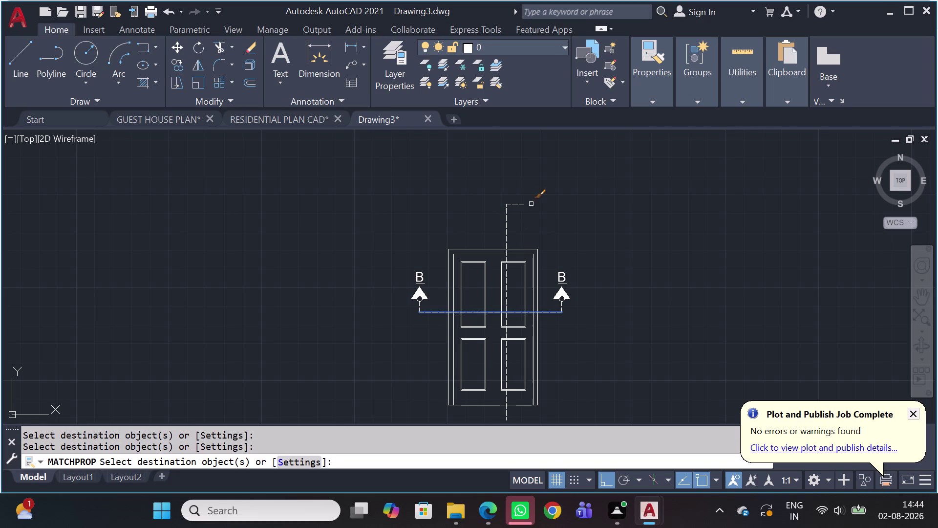
key(Escape)
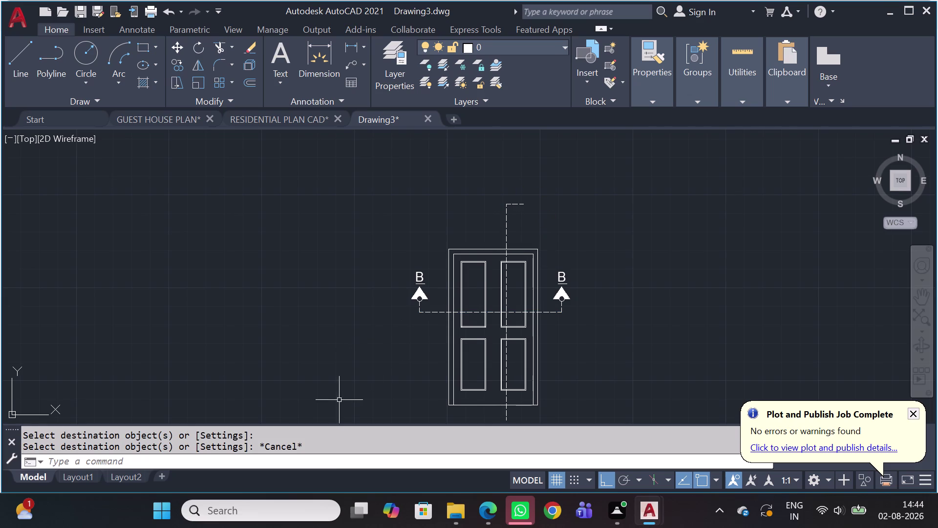
scroll(up, 3)
Copy the left B section marker to a spot right of the door.
click(418, 249)
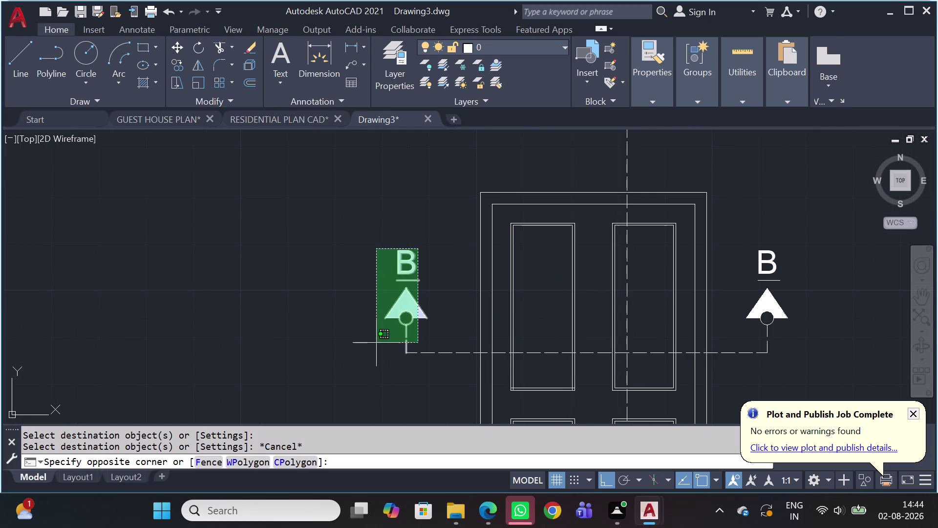
click(377, 342)
key(c)
key(o)
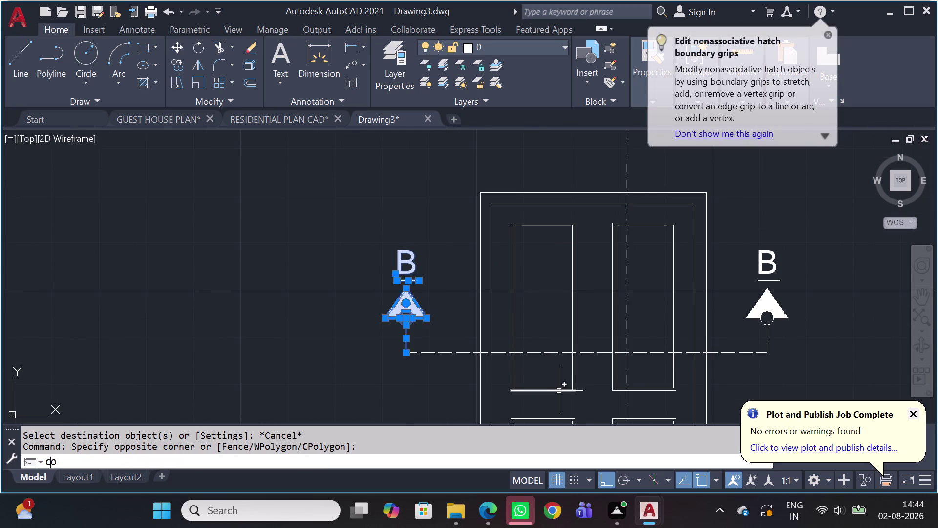
key(space)
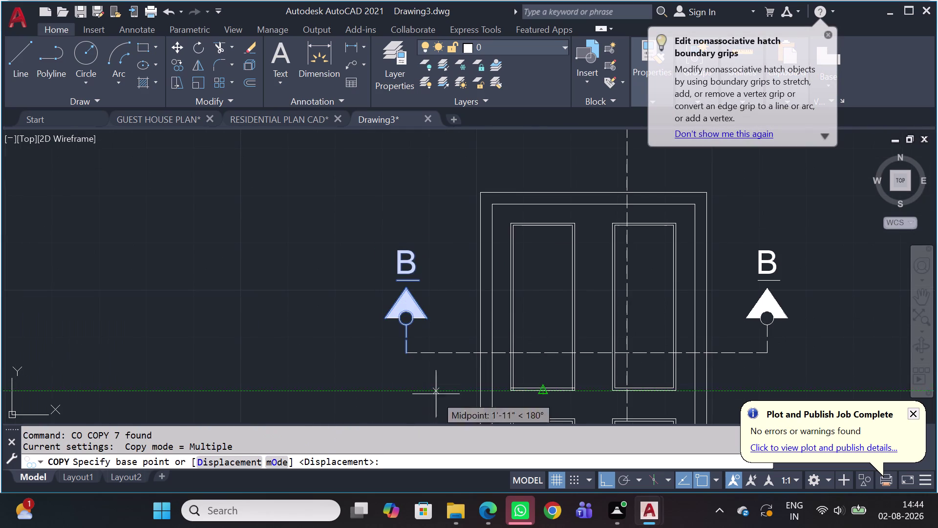
click(405, 350)
scroll(down, 3)
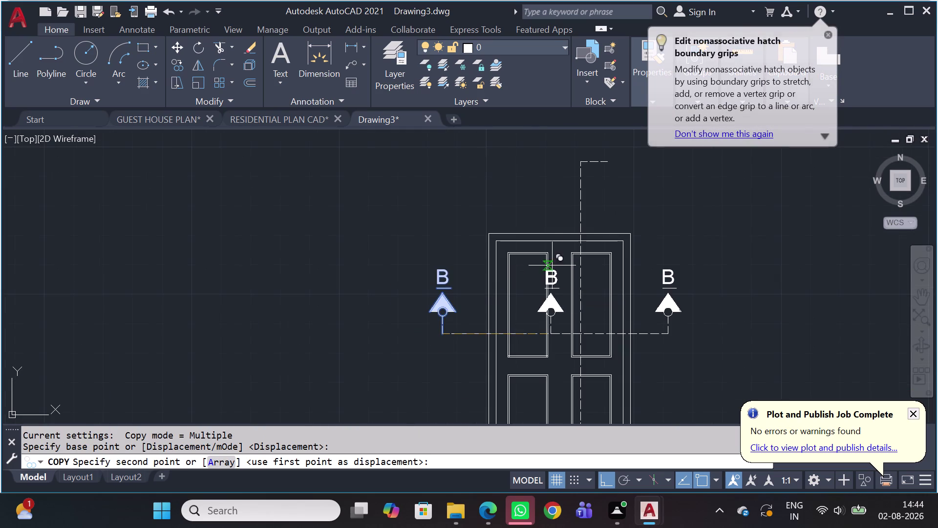
middle_drag(576, 231, 387, 321)
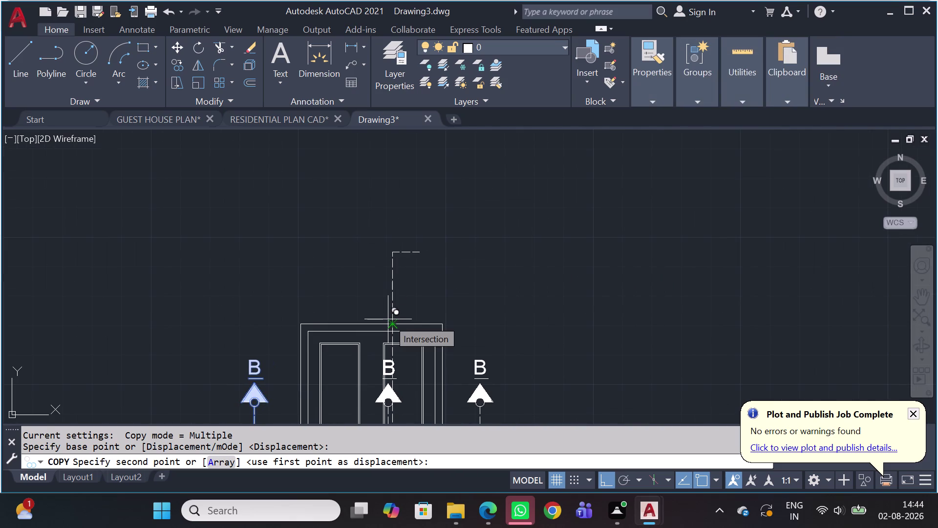
click(592, 288)
key(Escape)
Rotate the copied marker 90° so it points sideways.
scroll(down, 3)
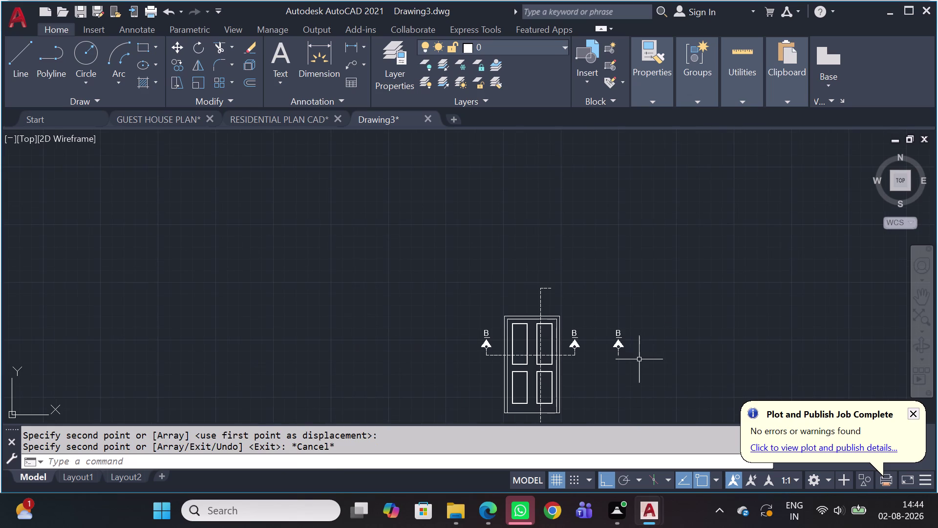
drag(639, 359, 634, 356)
click(617, 310)
text(RO)
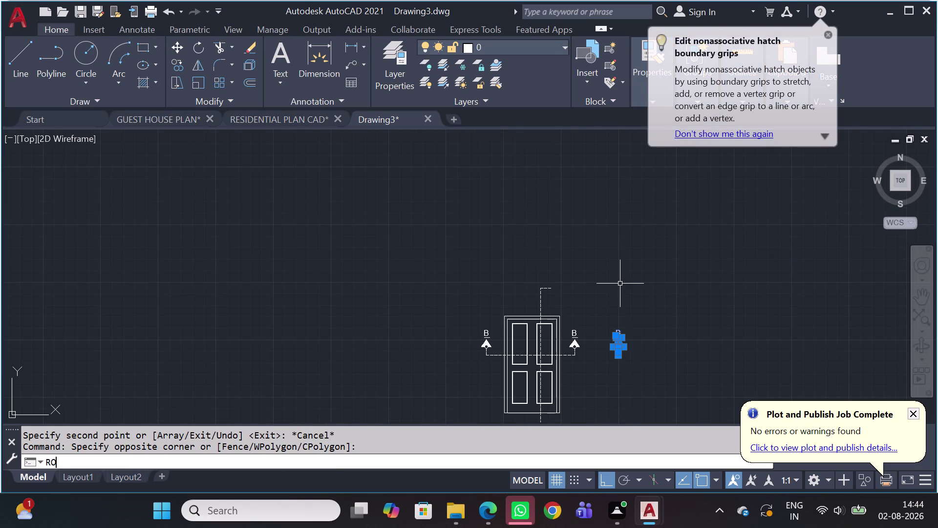
key(space)
scroll(up, 3)
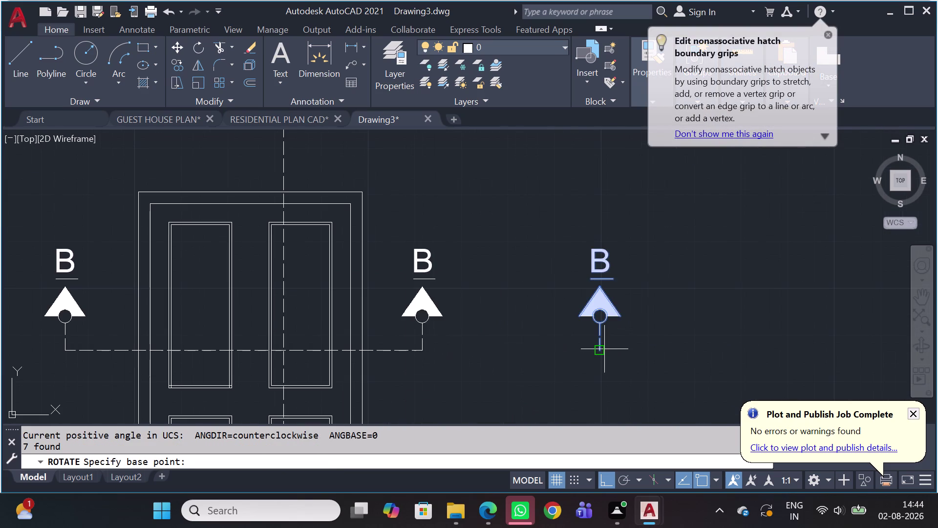
click(604, 349)
click(600, 385)
click(750, 325)
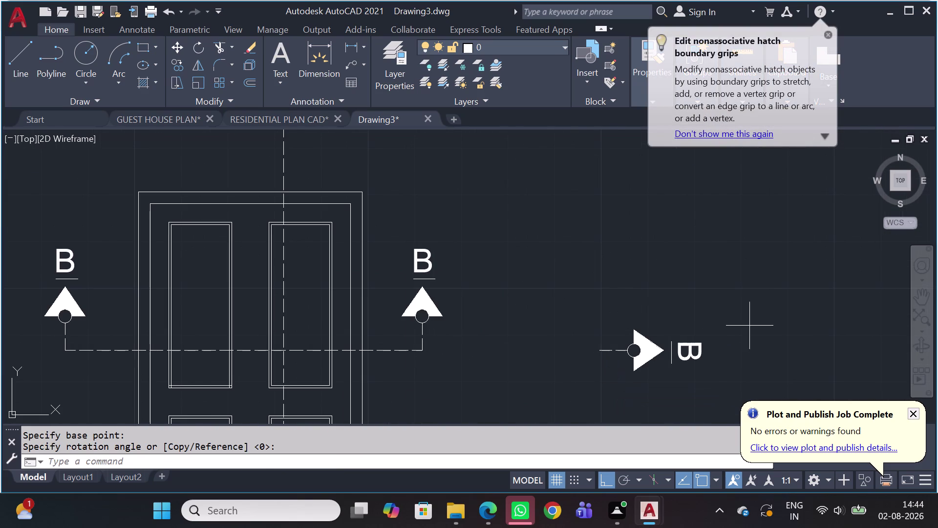
drag(536, 370, 530, 379)
key(Escape)
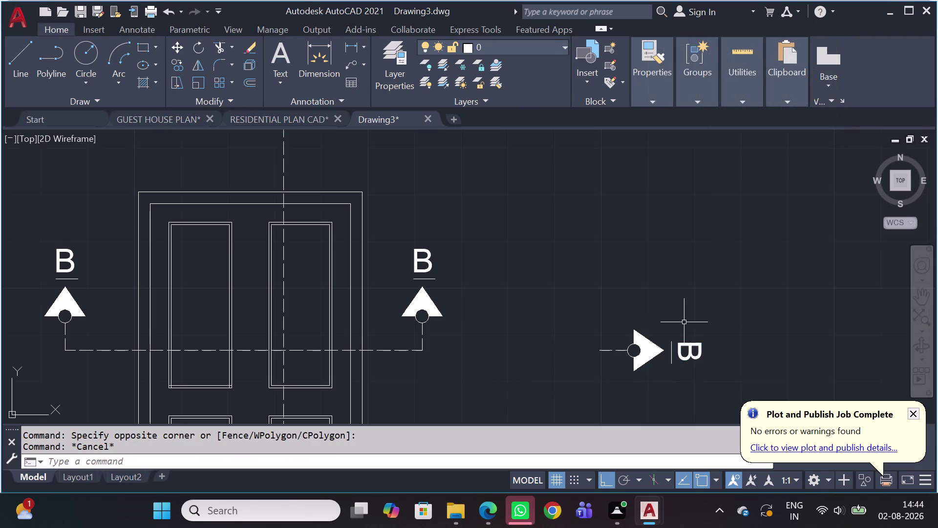
Change the new marker's label from B to A.
double_click(693, 350)
text(A)
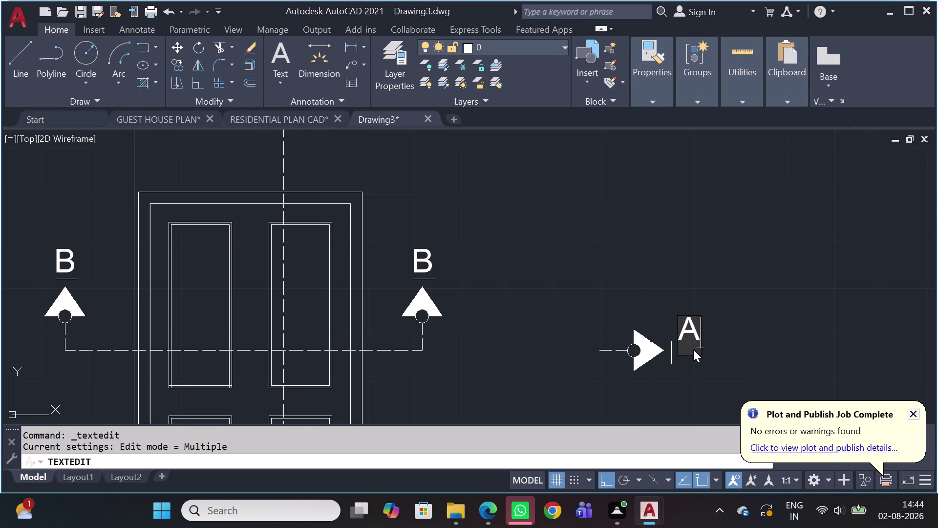
key(space)
key(Return)
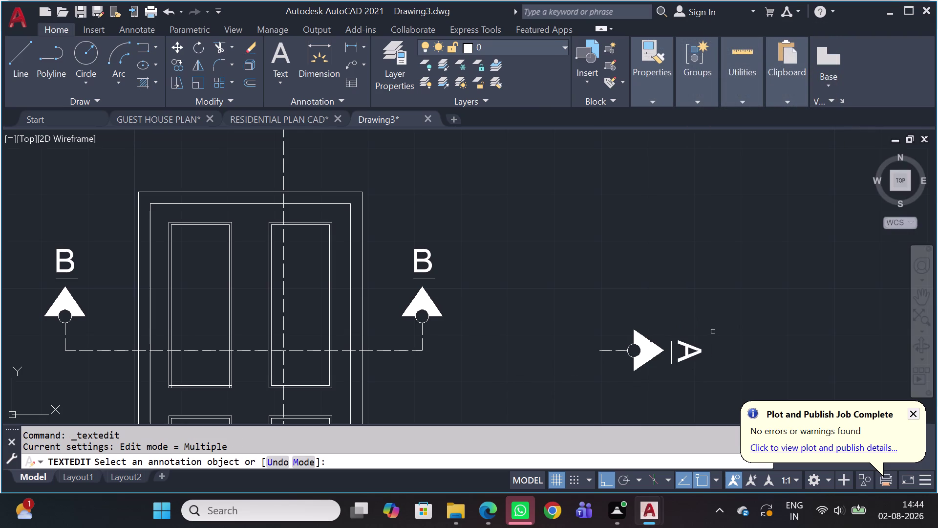
key(Escape)
Move the A marker level with the top of the centre line.
click(730, 320)
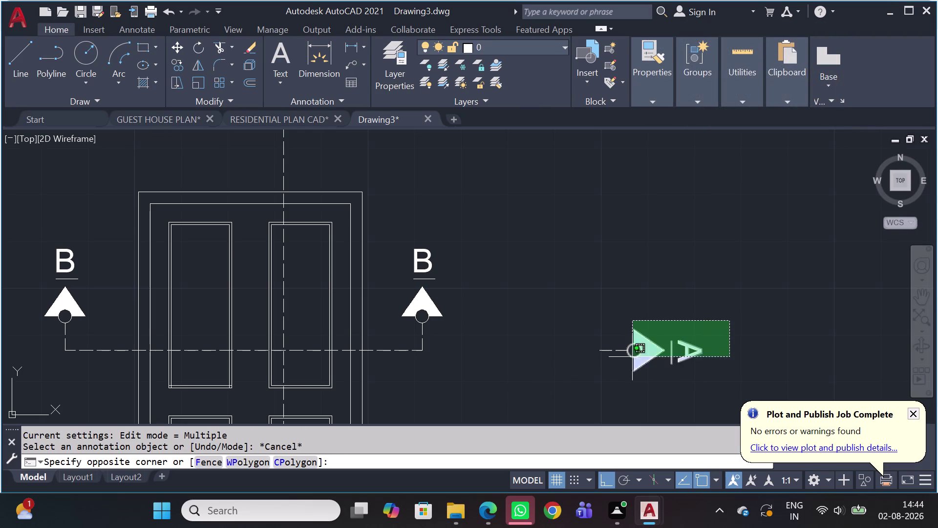
click(576, 368)
key(m)
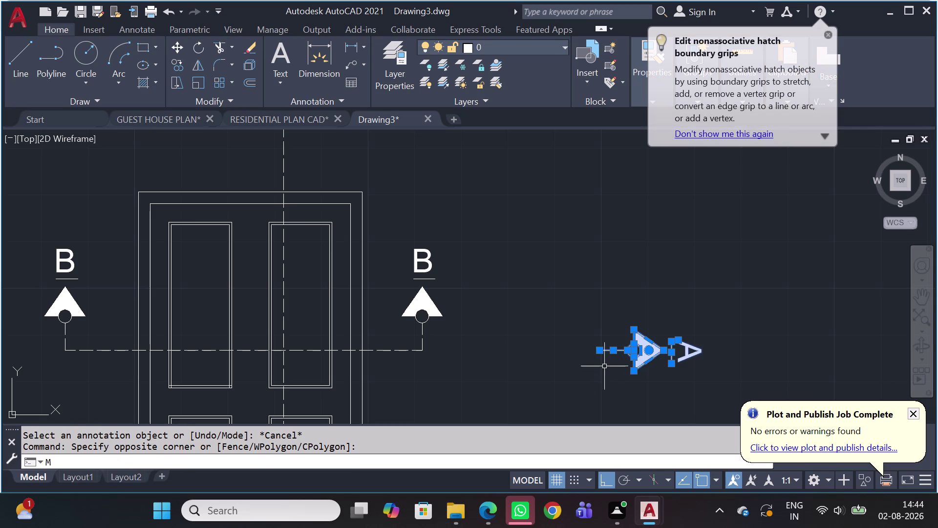
key(space)
click(600, 350)
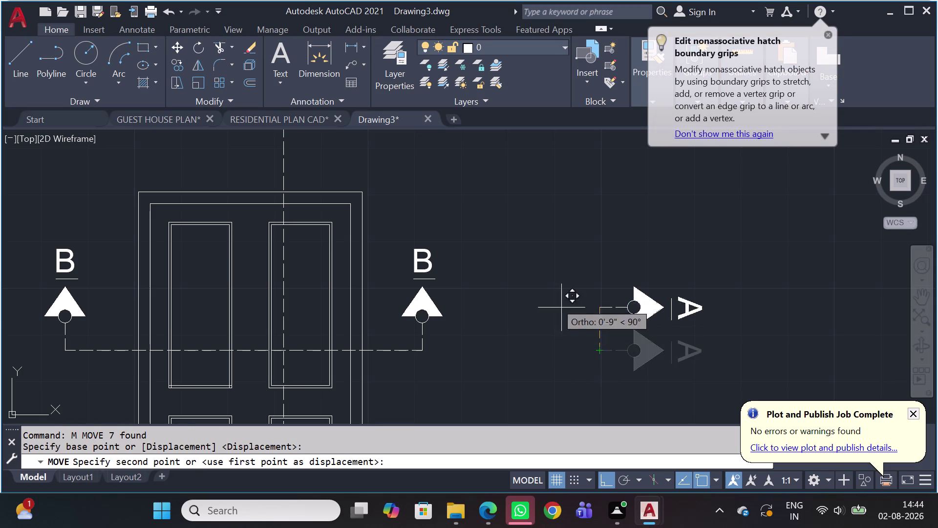
scroll(down, 3)
middle_drag(488, 252, 477, 325)
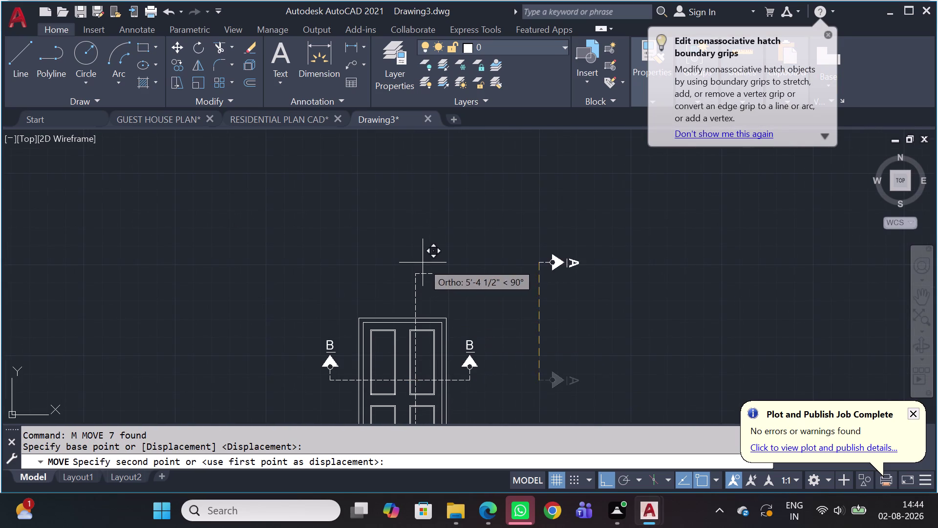
click(434, 271)
scroll(up, 3)
scroll(up, 3)
click(437, 283)
click(408, 286)
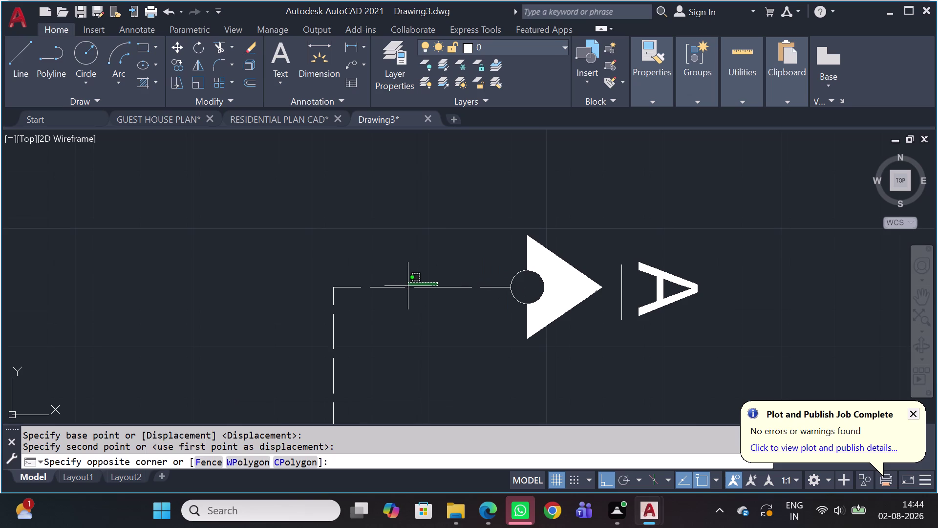
Delete the stray short line segment near the marker.
click(402, 284)
click(375, 294)
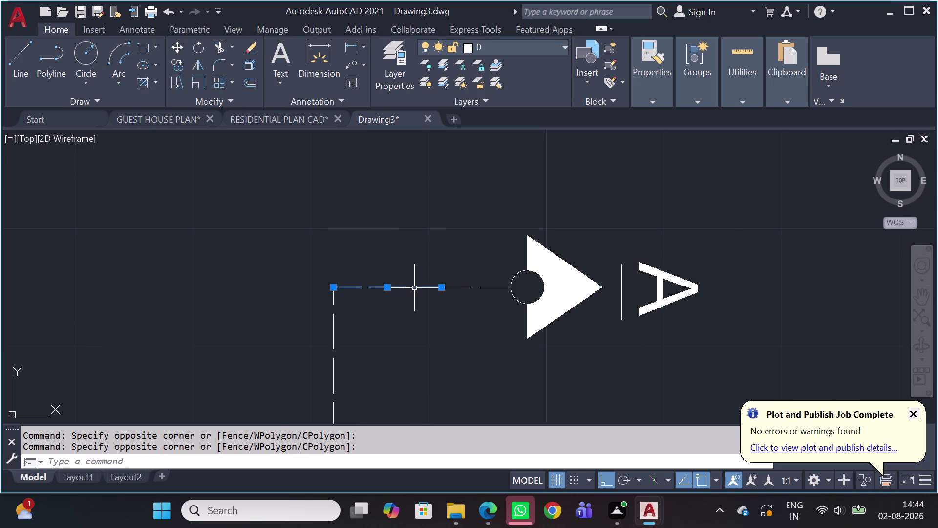
key(Delete)
Shift the A marker left onto the dashed centre line.
click(467, 284)
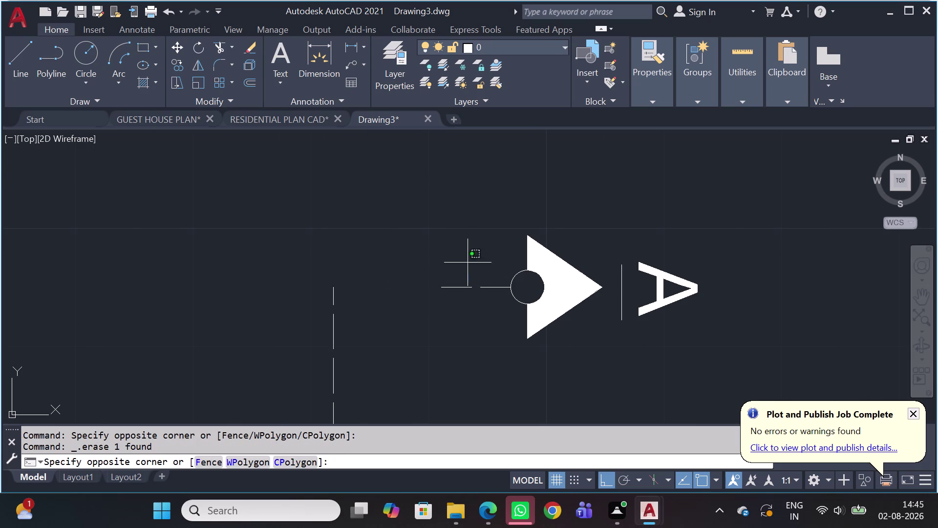
click(473, 234)
click(416, 115)
click(390, 204)
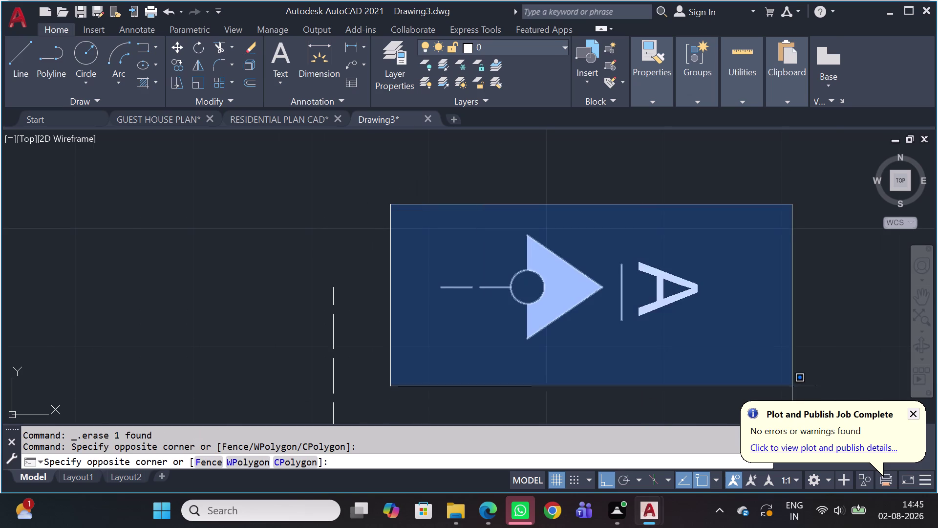
click(785, 374)
text(M)
key(space)
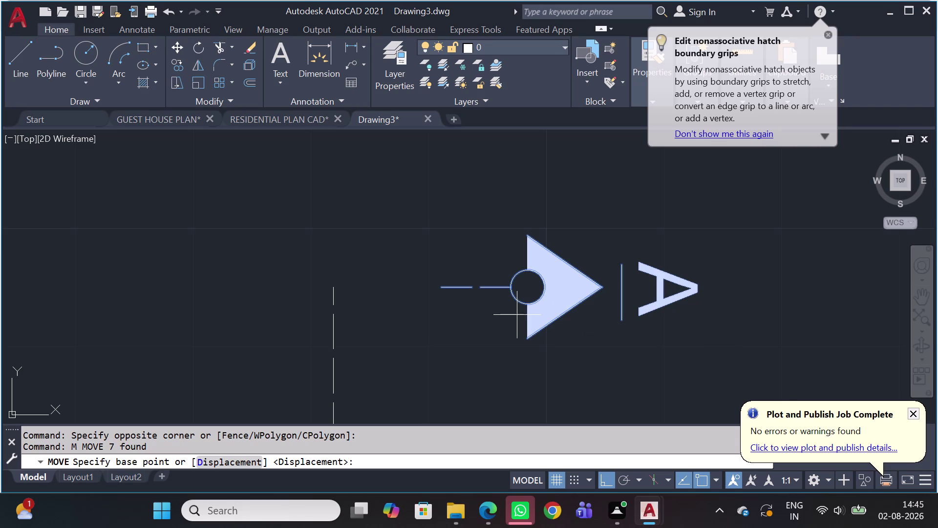
click(440, 288)
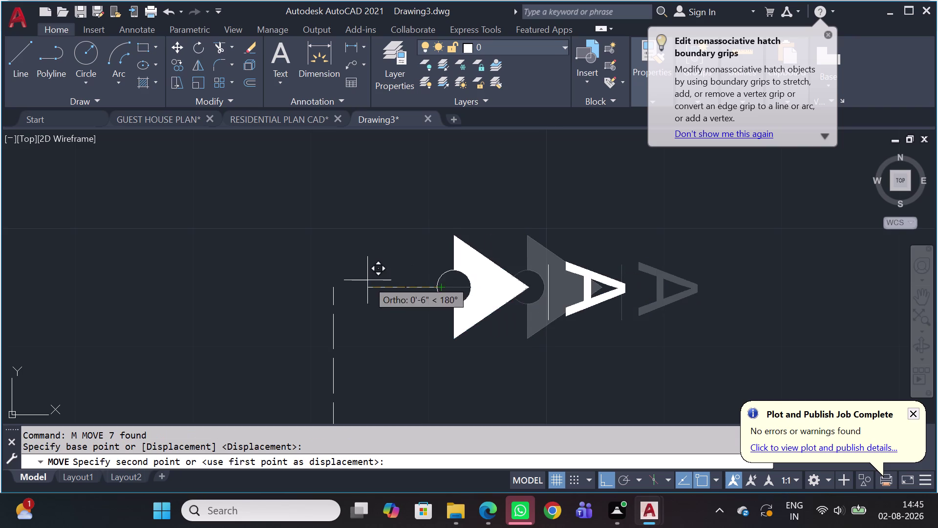
click(337, 285)
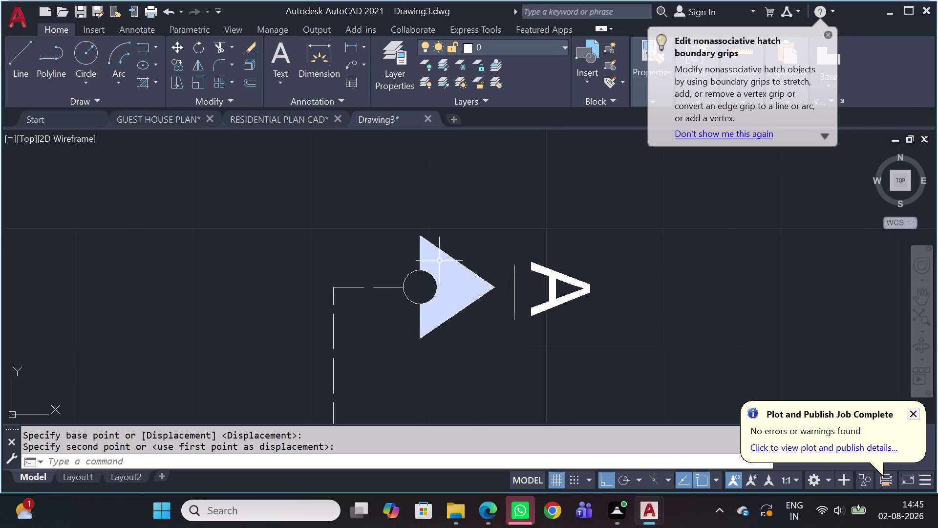
scroll(down, 3)
Copy the A marker to the bottom end of the centre line below the door.
click(395, 225)
click(508, 349)
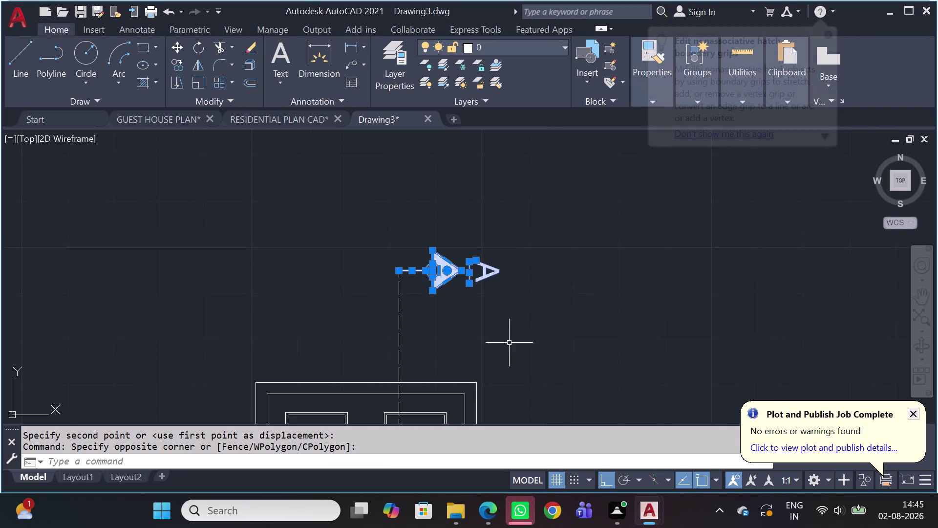
key(c)
key(o)
key(space)
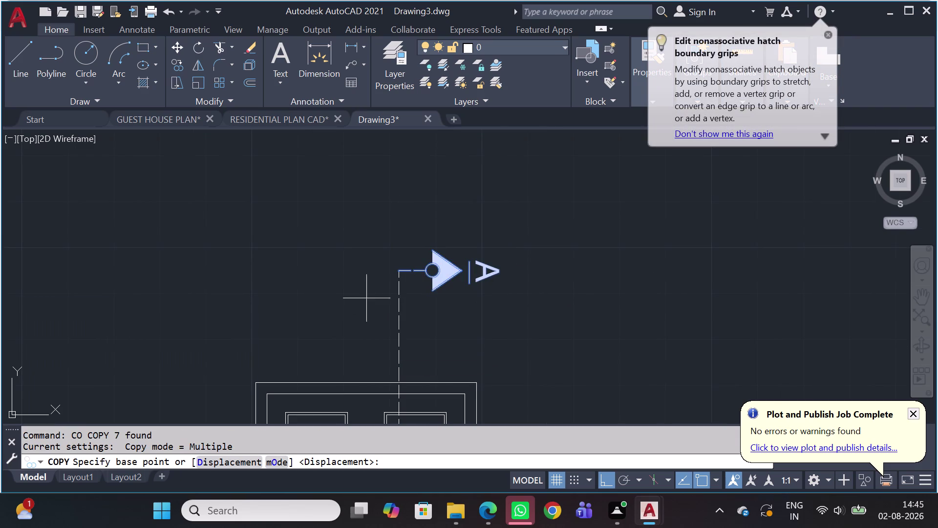
click(402, 270)
scroll(down, 3)
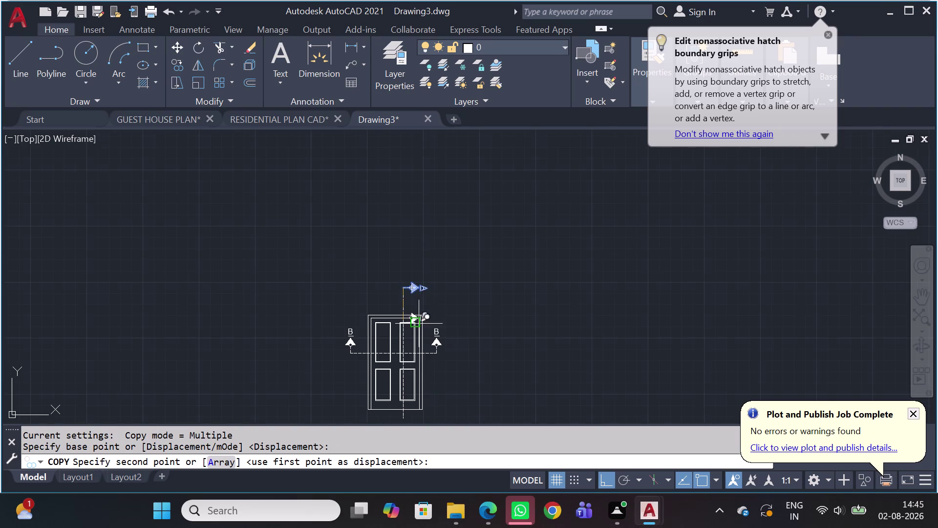
middle_drag(414, 373, 429, 273)
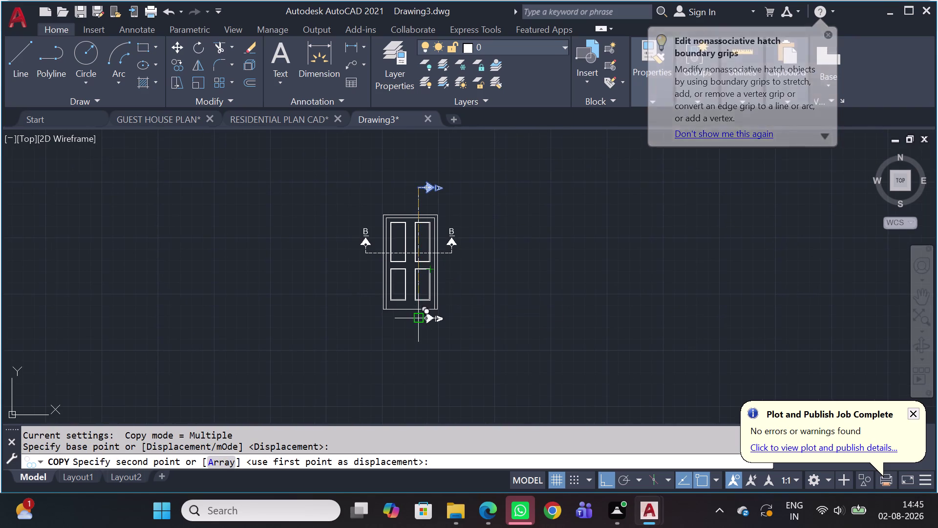
scroll(up, 3)
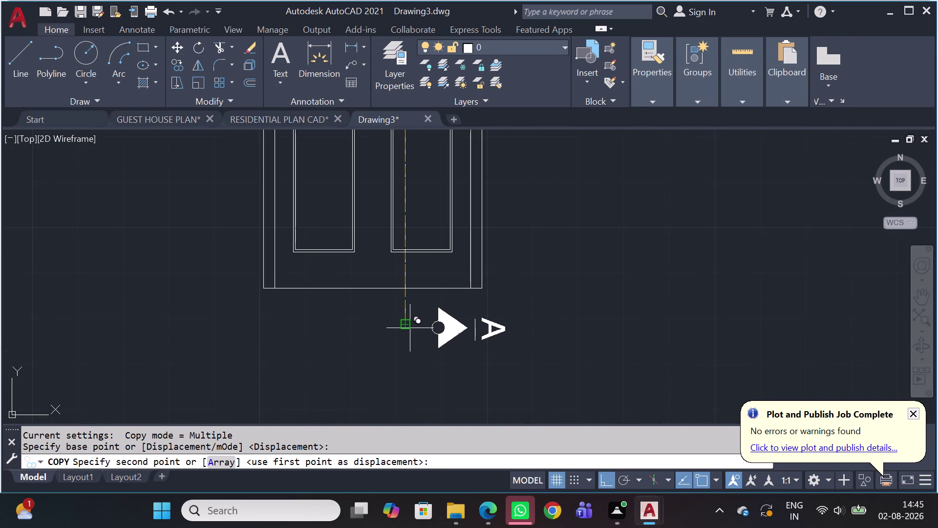
click(405, 327)
scroll(down, 3)
key(Escape)
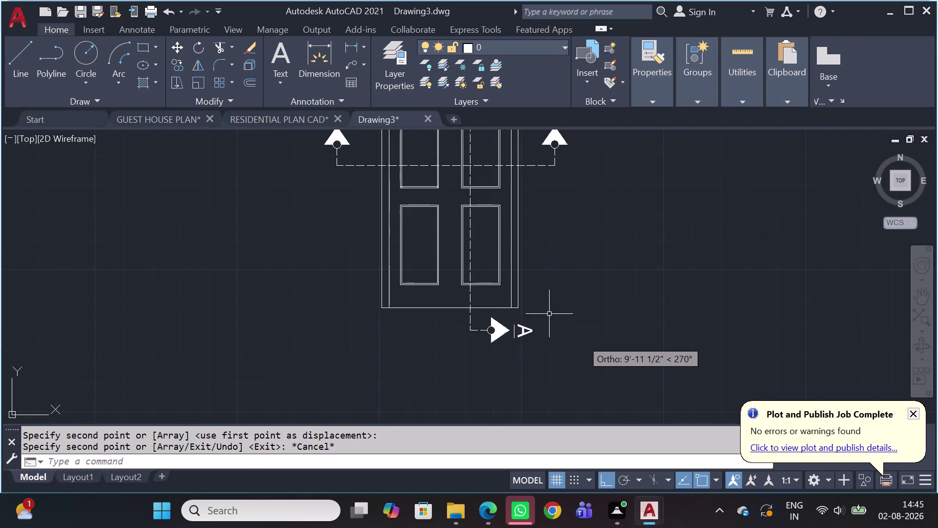
scroll(down, 3)
scroll(up, 3)
middle_drag(525, 247, 527, 338)
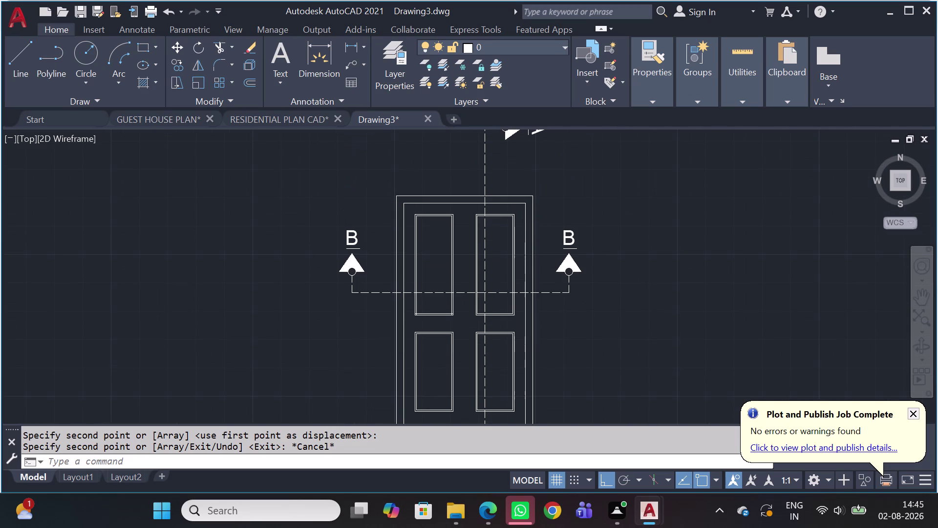
Add the 4' overall width and 3'-7" inner width dimensions above the door.
key(d)
text(LI)
key(space)
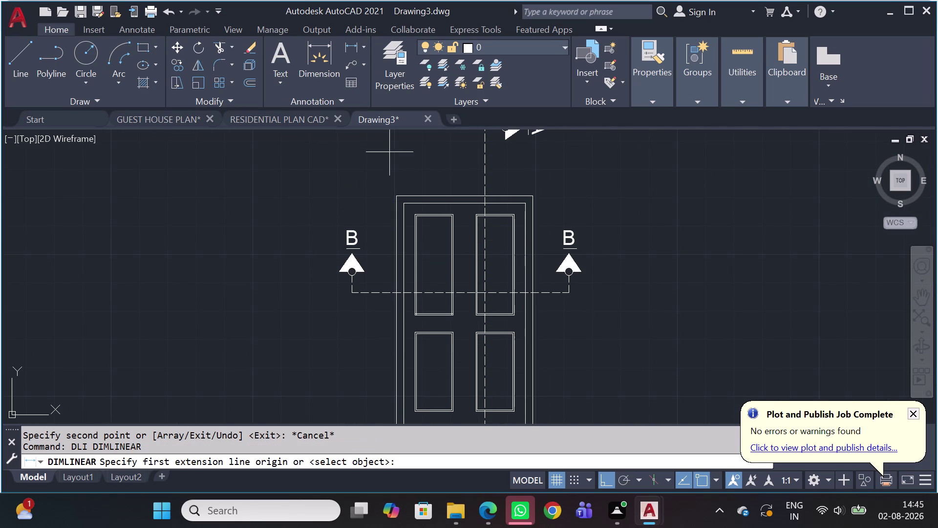
scroll(up, 3)
click(384, 191)
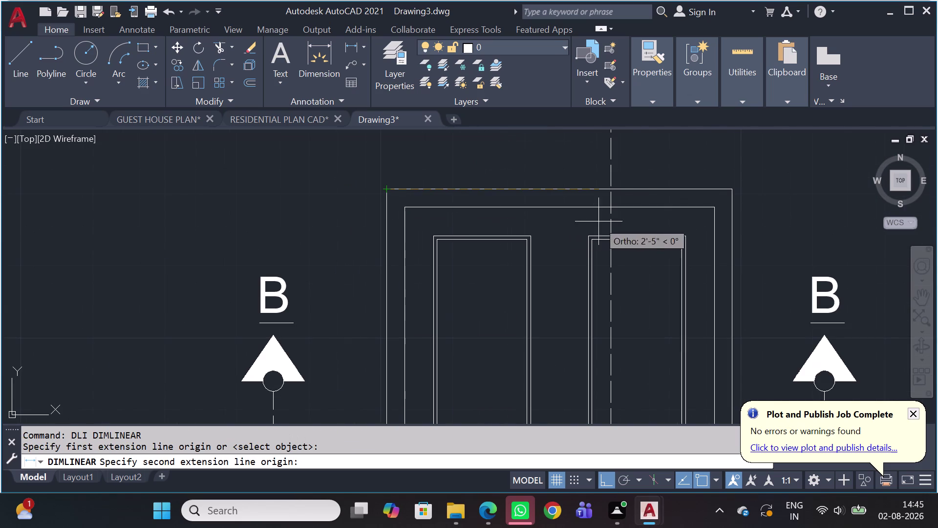
click(727, 189)
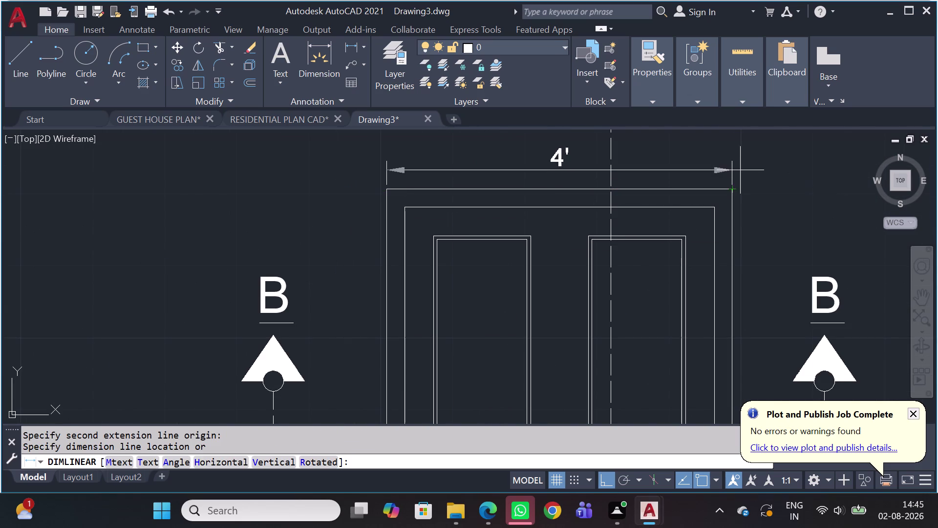
middle_drag(745, 168, 626, 361)
click(627, 253)
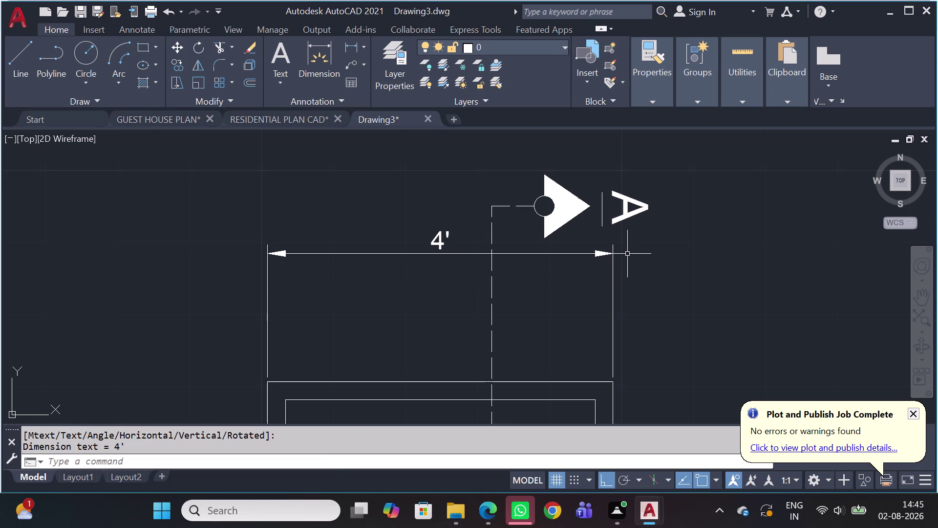
key(space)
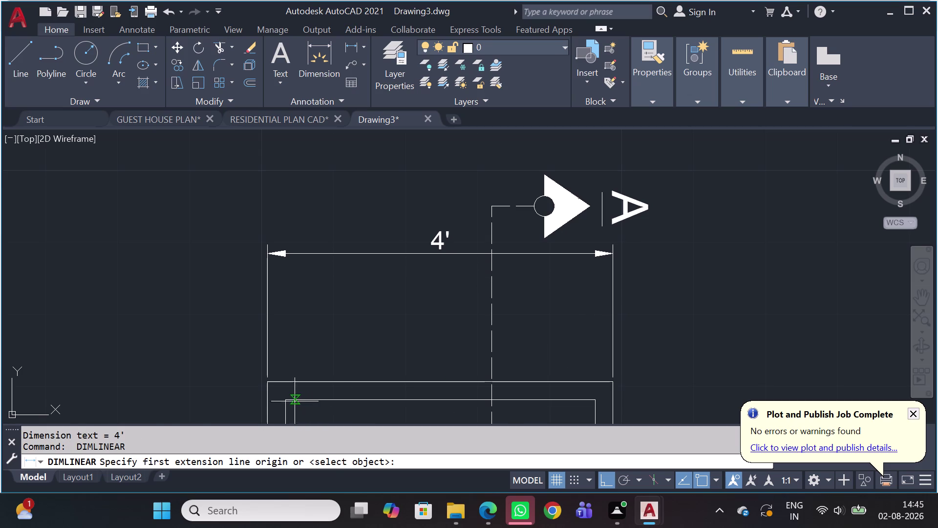
click(286, 397)
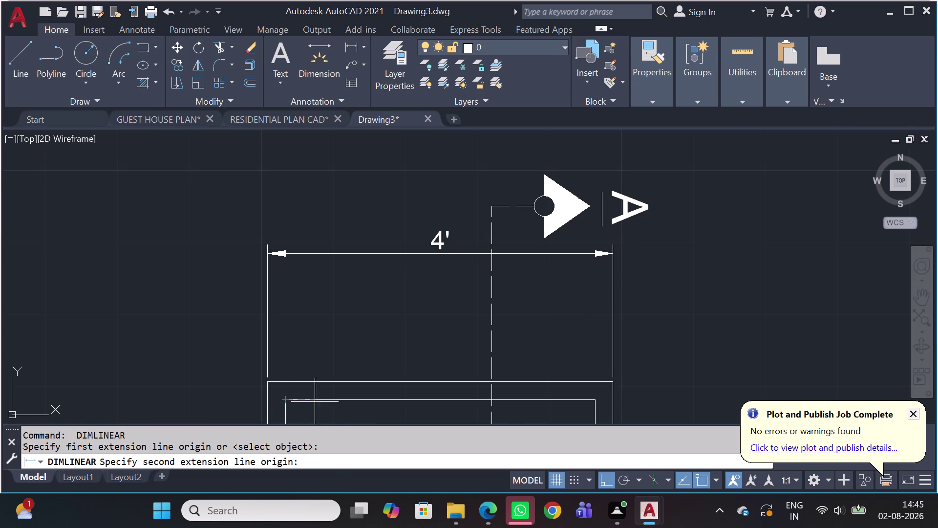
click(591, 403)
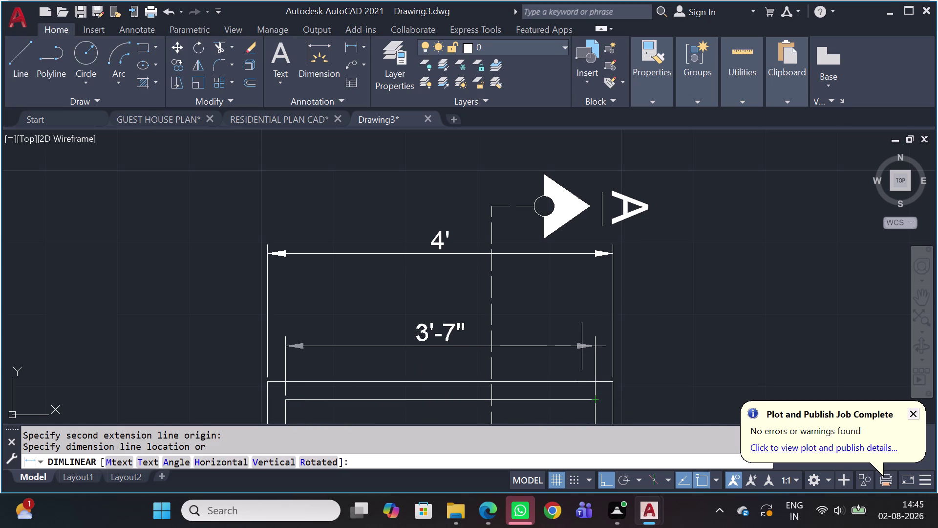
click(604, 284)
scroll(down, 3)
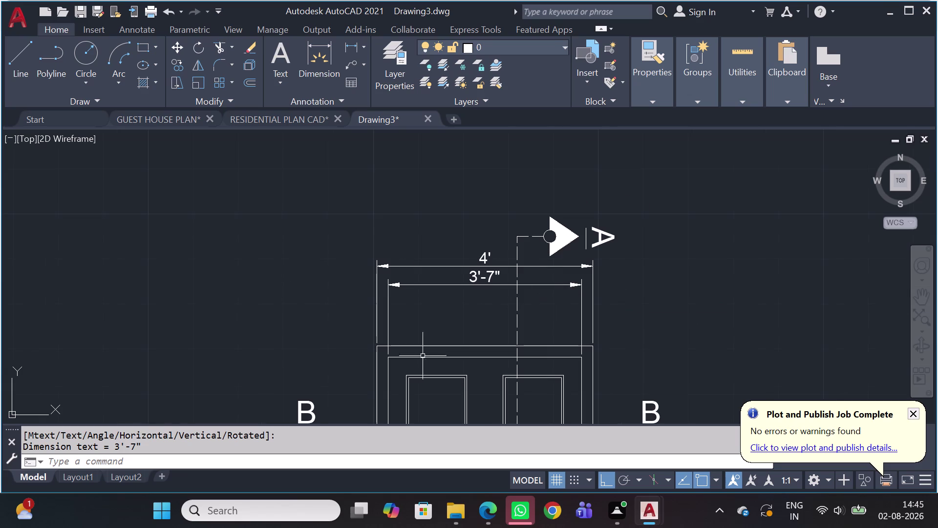
middle_drag(431, 340, 461, 290)
Dimension the 2 1/2" and 4" frame thicknesses along the door's top-left.
key(space)
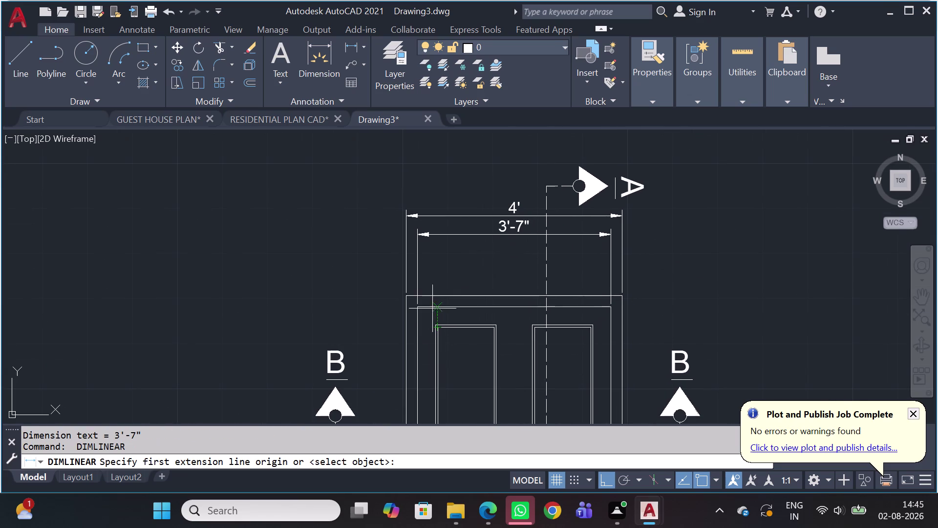
scroll(up, 3)
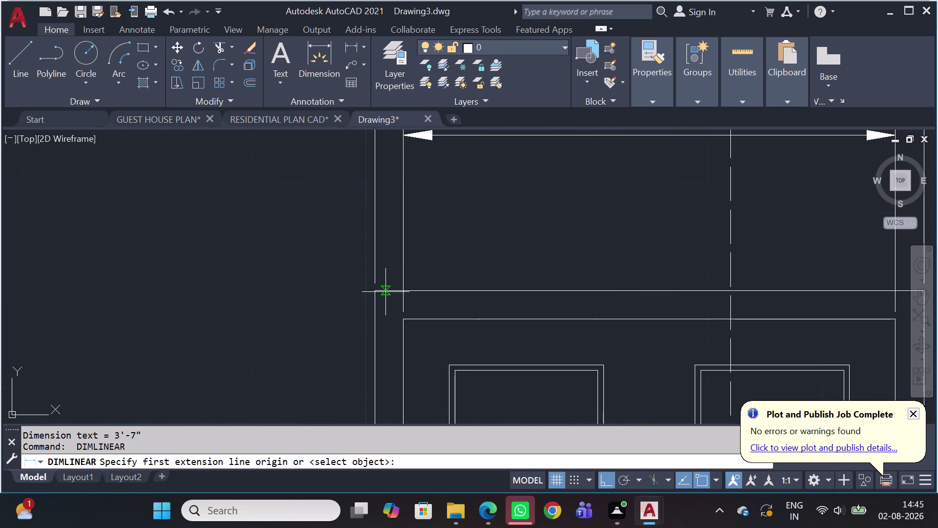
click(376, 291)
click(402, 287)
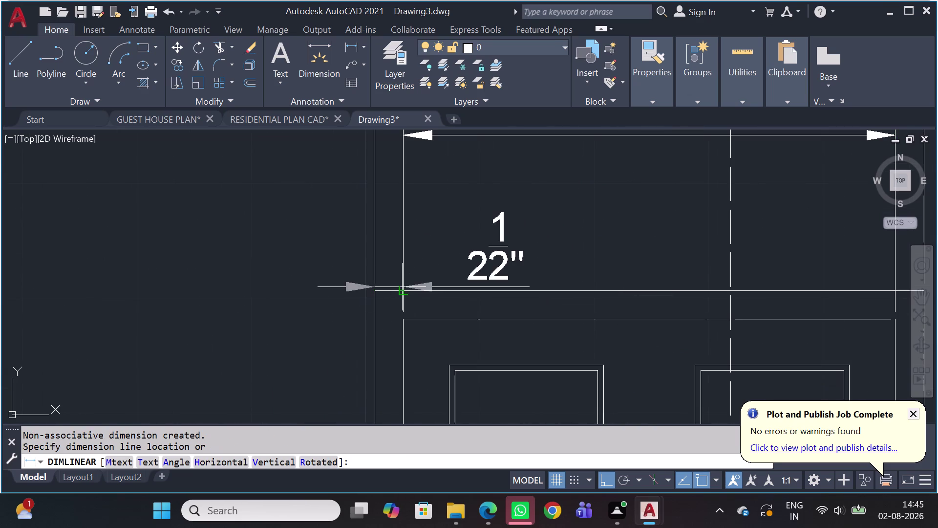
click(406, 259)
key(space)
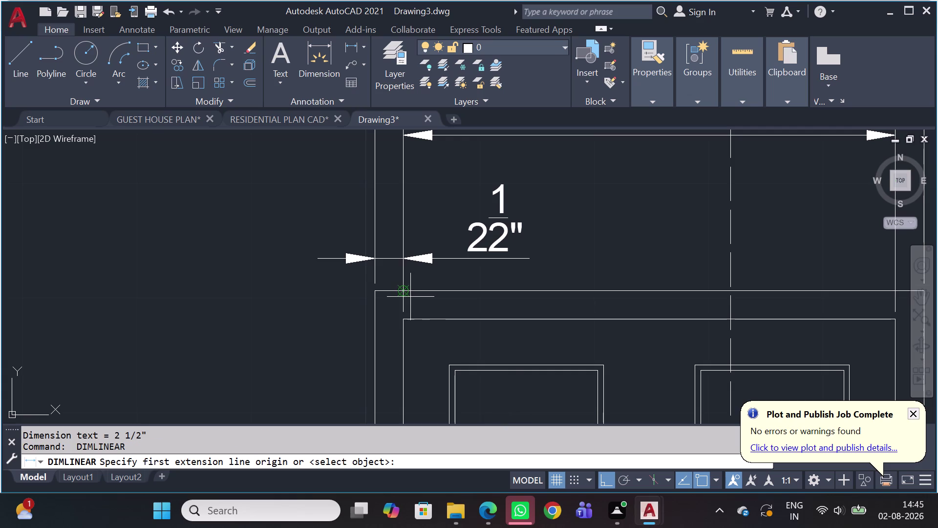
click(406, 321)
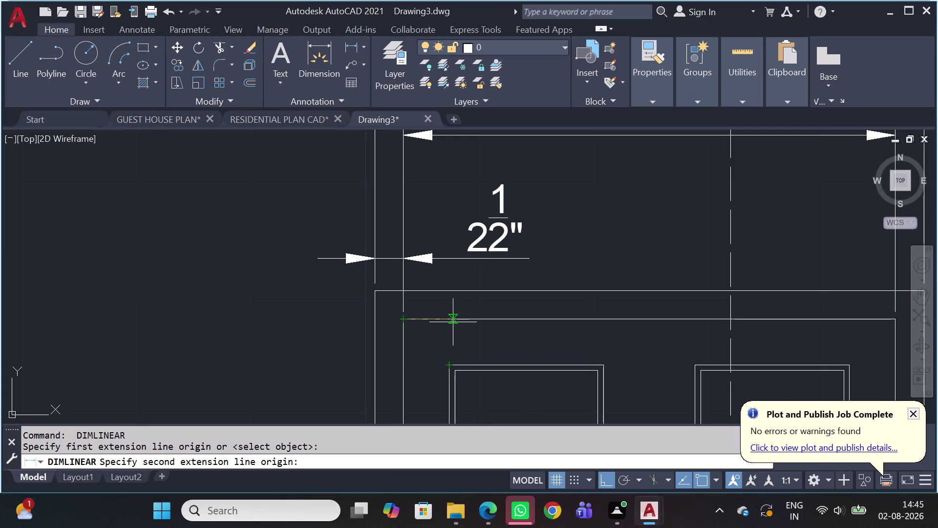
click(449, 368)
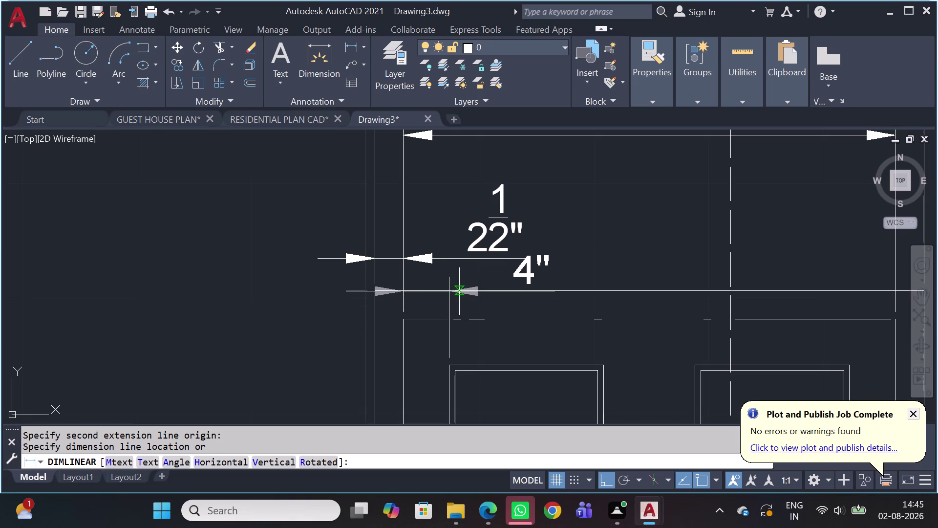
click(479, 280)
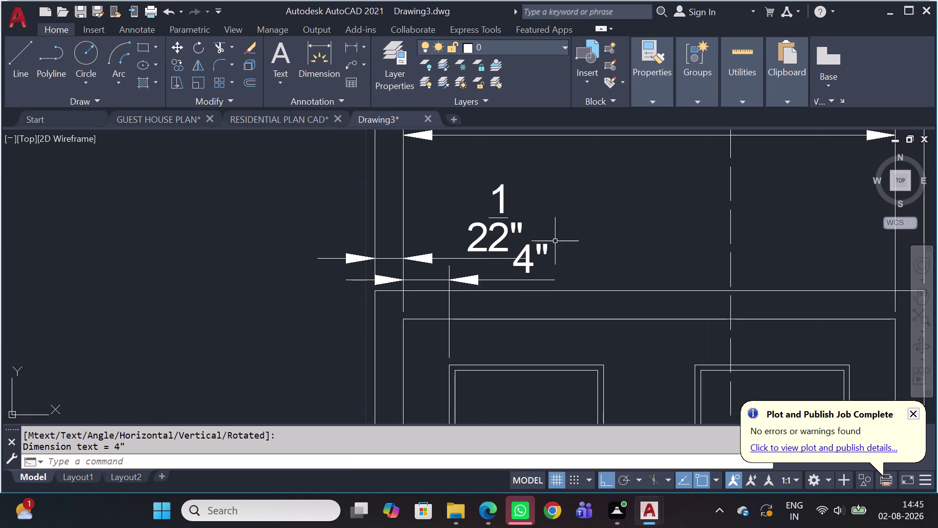
click(518, 223)
Raise the 2 1/2" dimension line higher above the door top.
click(493, 219)
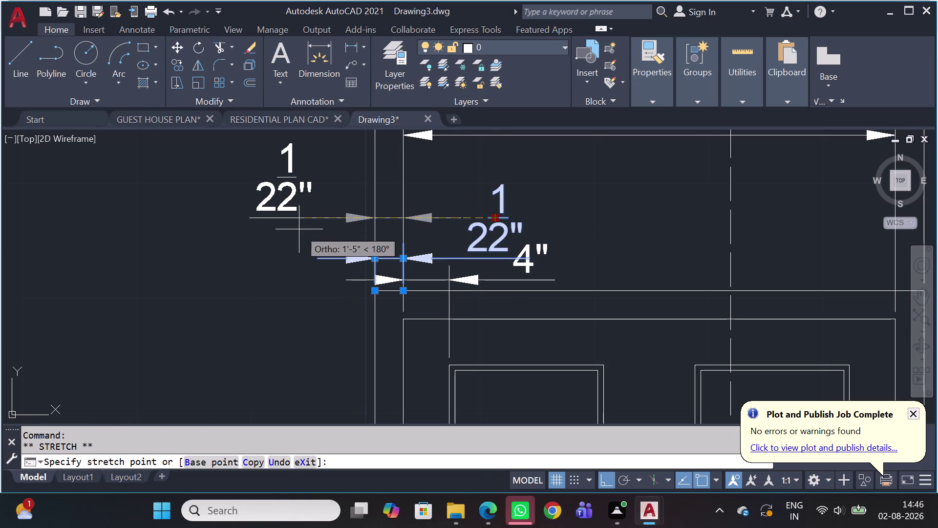
key(Escape)
key(Escape)
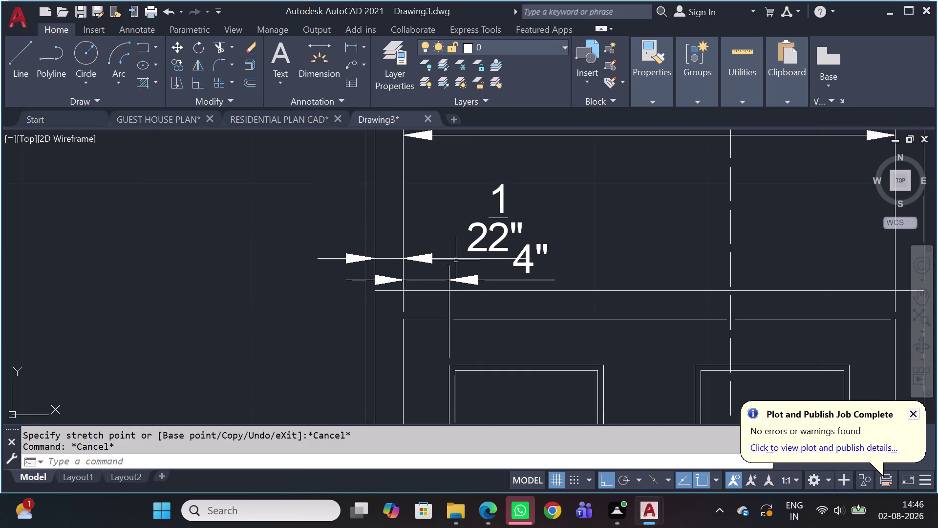
click(455, 259)
click(402, 257)
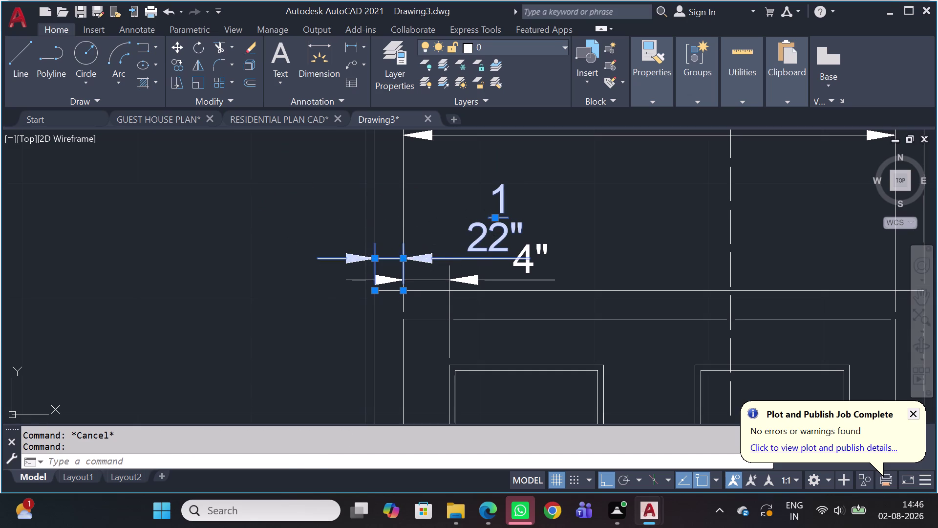
click(404, 220)
key(Escape)
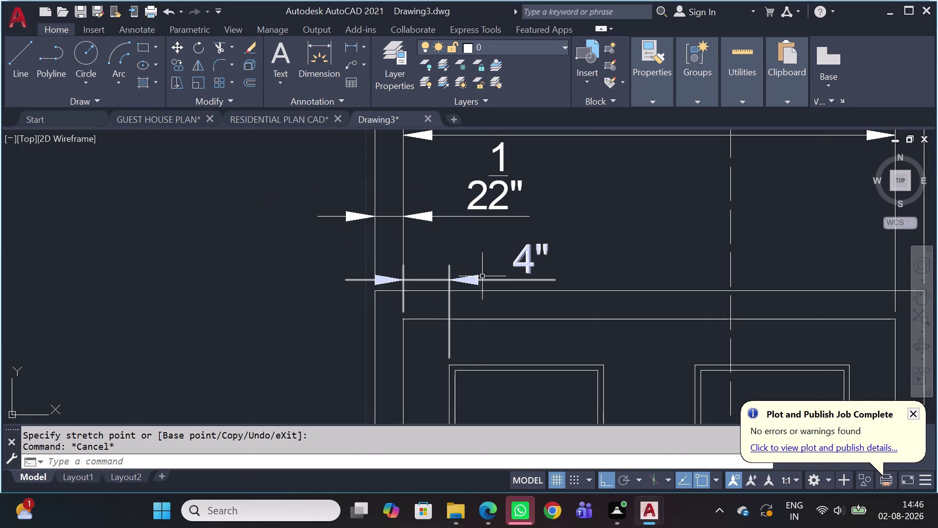
Reselect the 2 1/2" dimension and try repositioning its text, then cancel the edit.
scroll(down, 3)
middle_drag(524, 294, 501, 272)
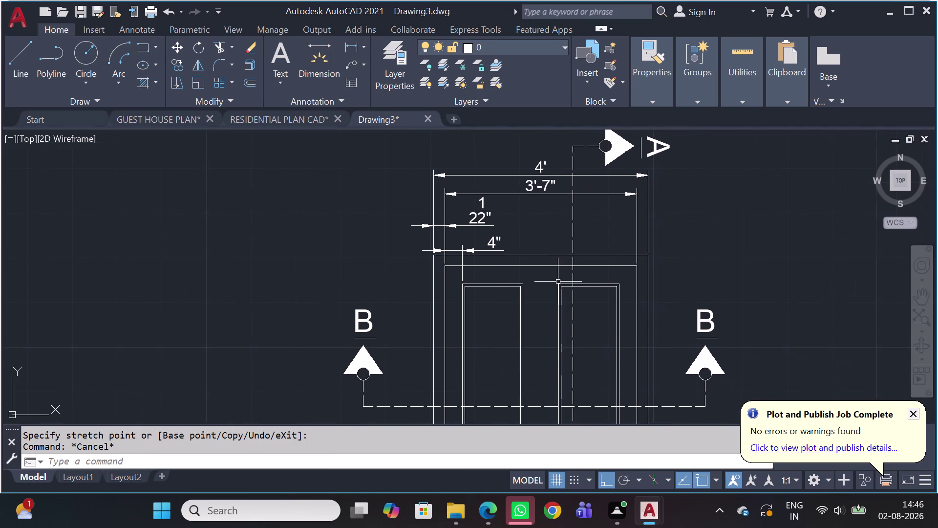
scroll(down, 3)
scroll(up, 3)
click(468, 232)
click(468, 238)
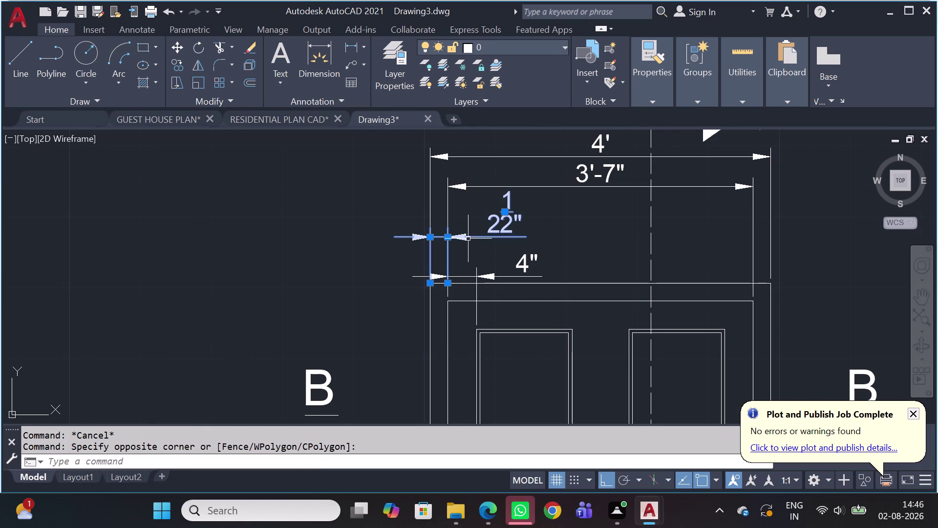
click(507, 211)
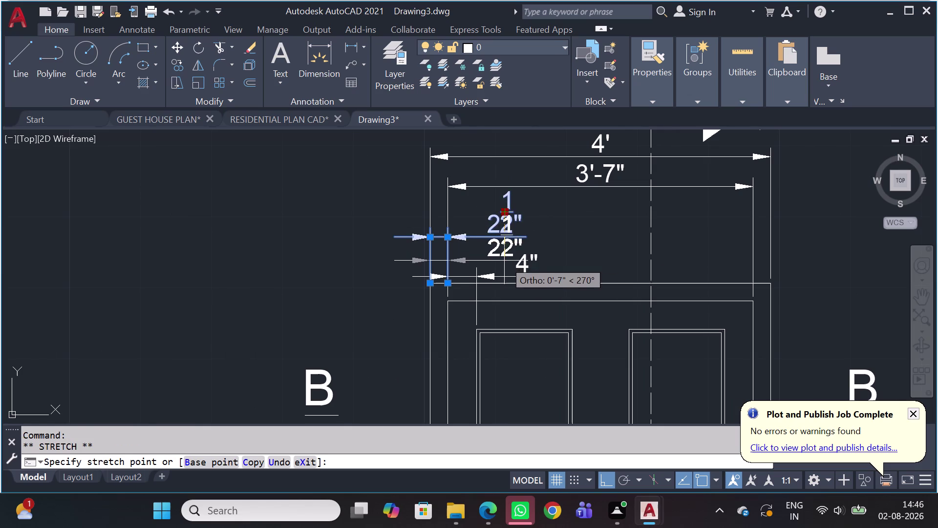
click(504, 260)
key(Escape)
Move the 4" dimension text left of its arrows and stretch a thickness-dimension point.
scroll(up, 3)
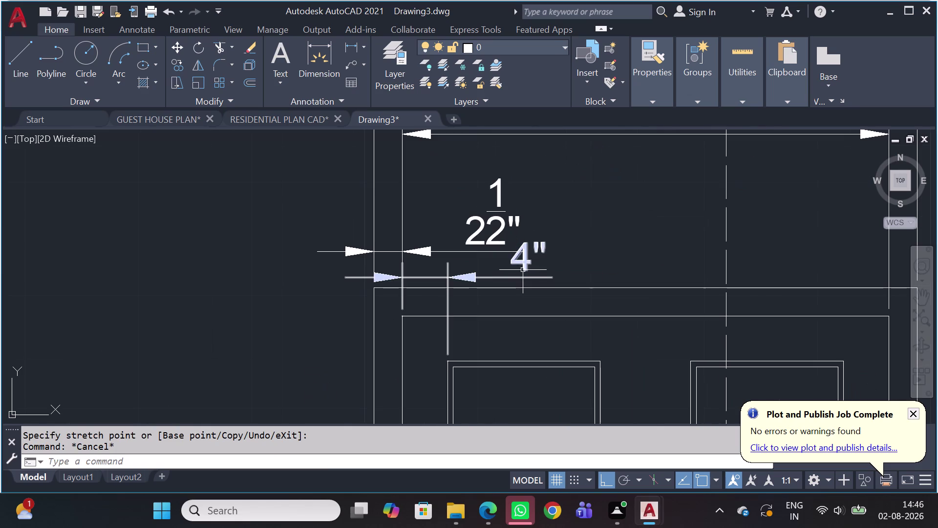
click(522, 261)
click(525, 257)
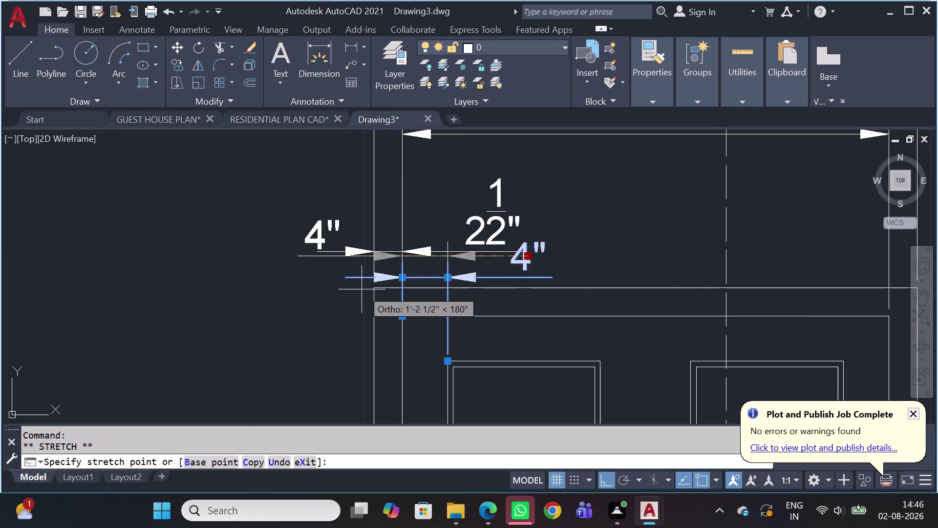
click(342, 310)
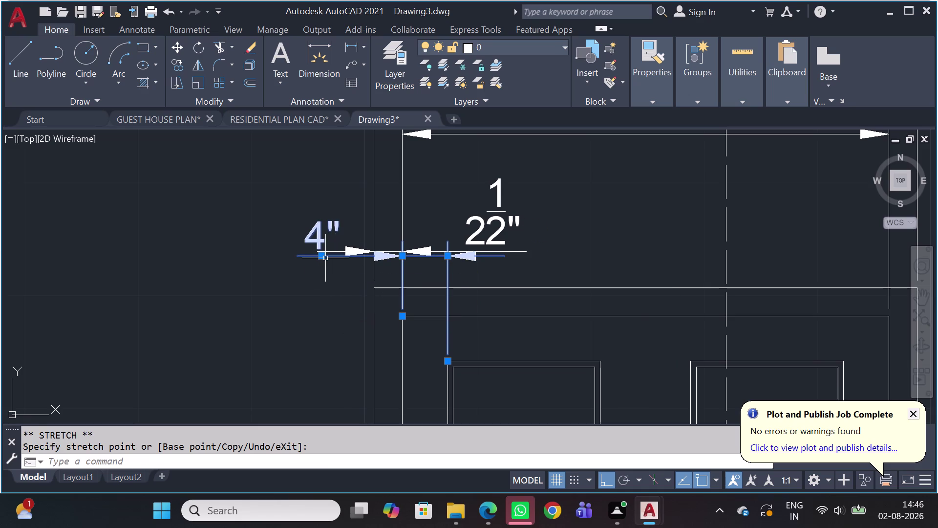
click(325, 257)
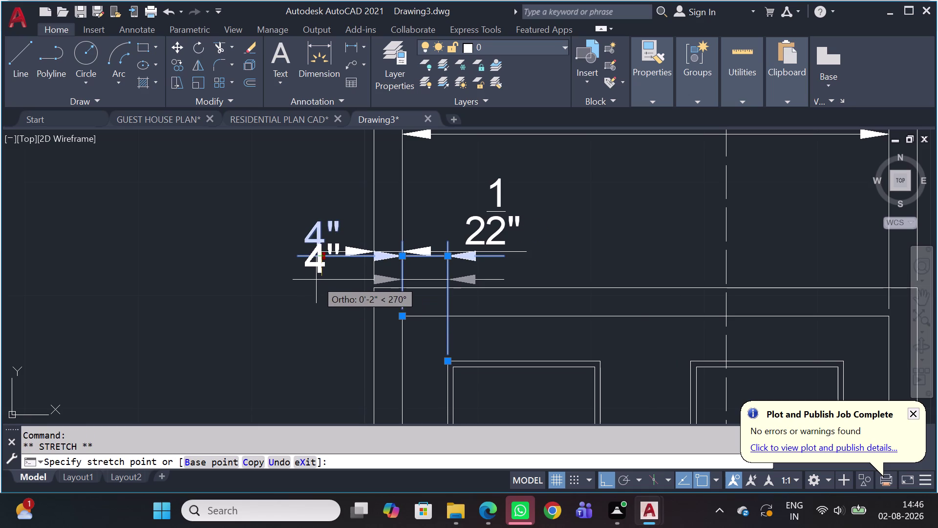
click(317, 293)
key(Escape)
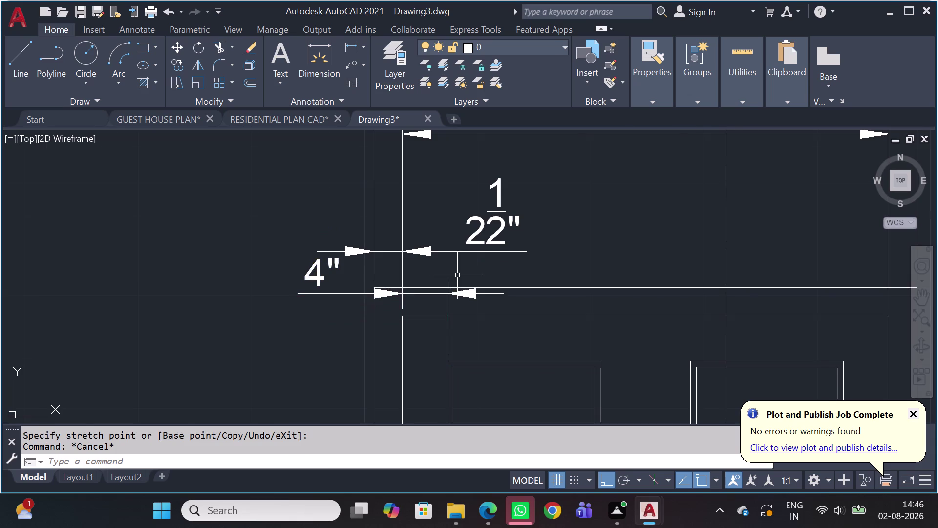
Reposition the dimension line end of the 22" dimension group.
scroll(down, 3)
scroll(down, 3)
scroll(up, 3)
click(481, 262)
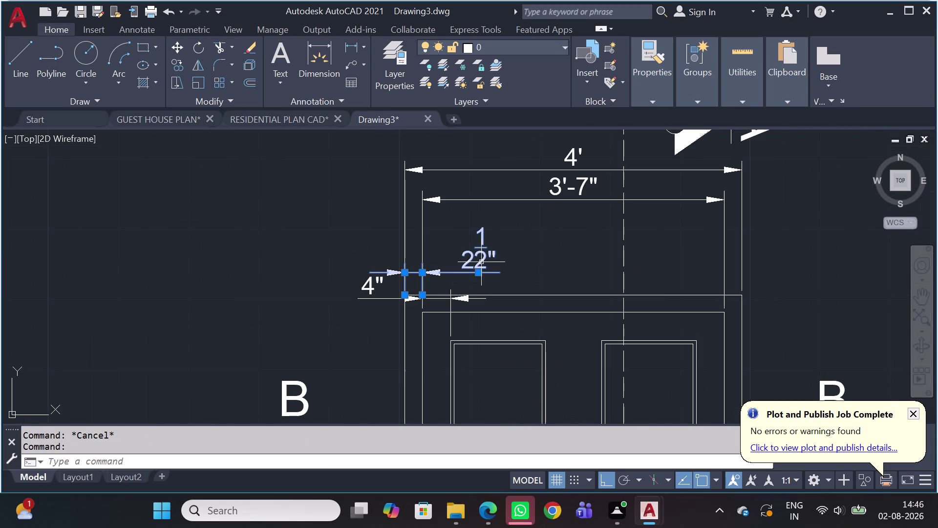
click(432, 264)
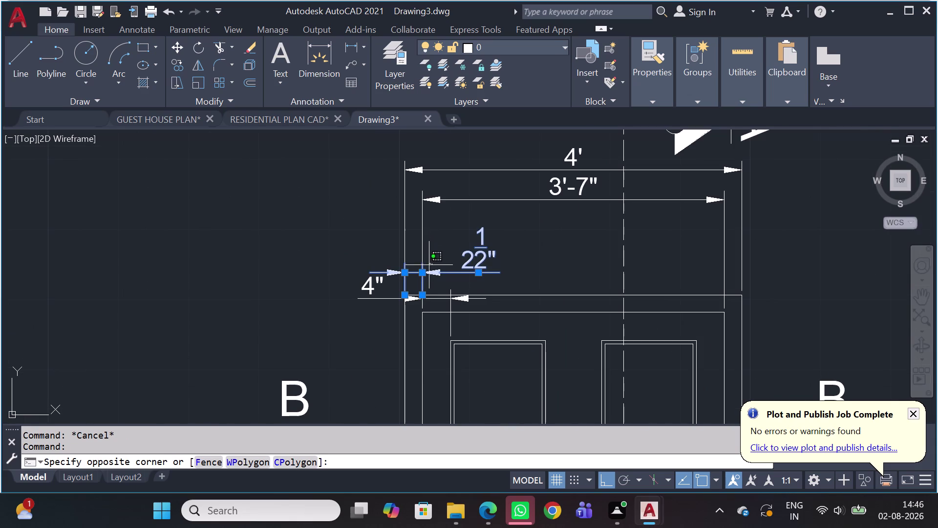
click(429, 266)
click(425, 275)
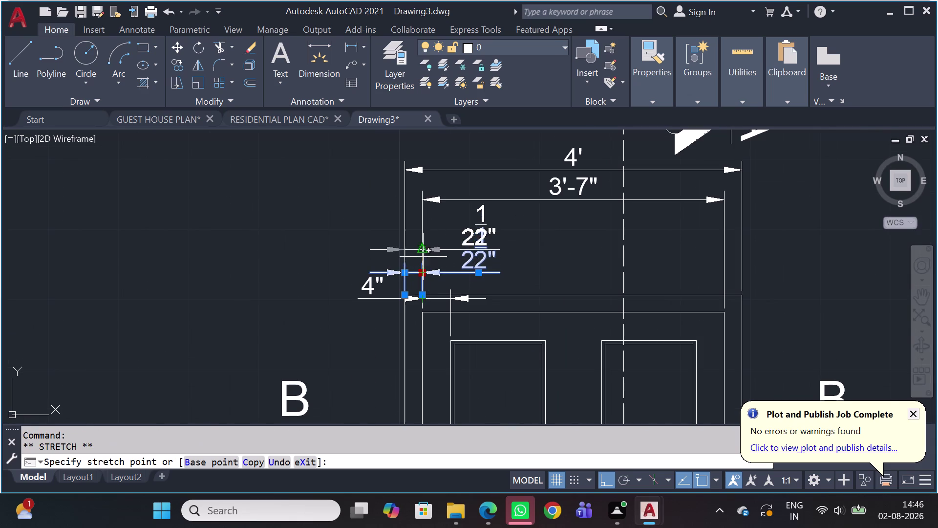
click(424, 242)
key(Escape)
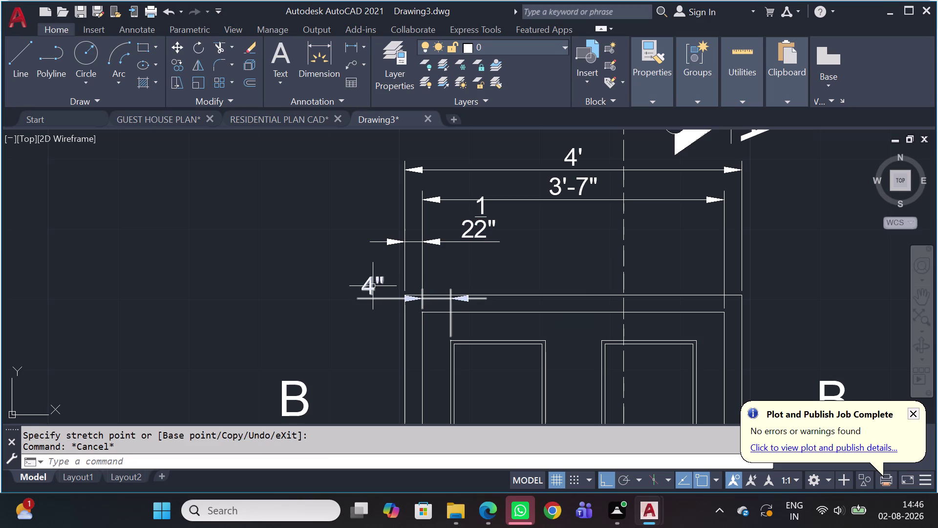
Stretch the 4" thickness dimension's grip point to a new position.
click(371, 288)
click(374, 296)
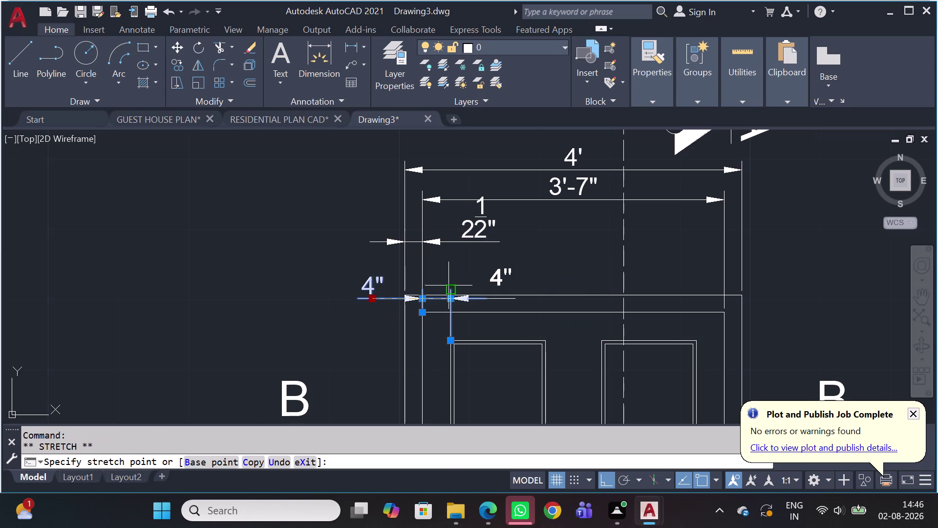
click(467, 283)
scroll(up, 3)
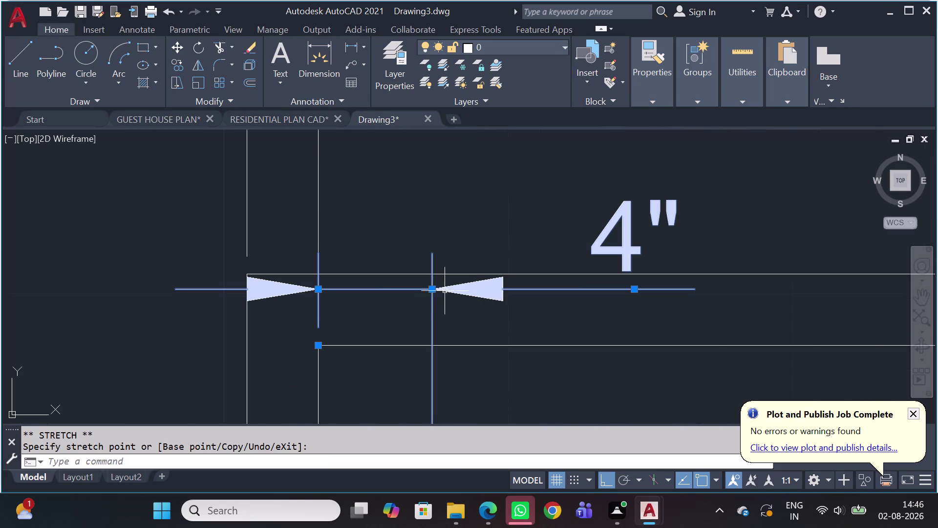
click(433, 290)
click(438, 213)
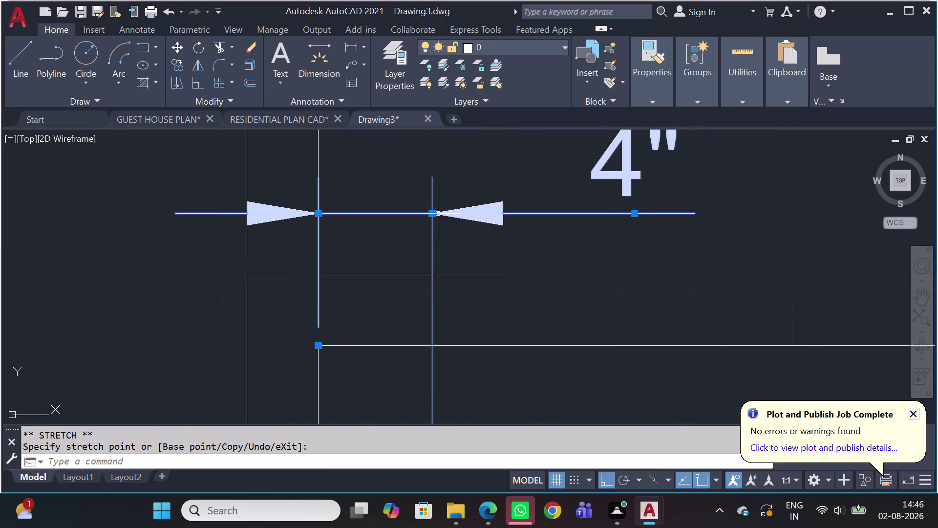
scroll(down, 3)
key(Escape)
Raise the 4" dimension line slightly and shorten its extension line onto the frame edge.
scroll(down, 3)
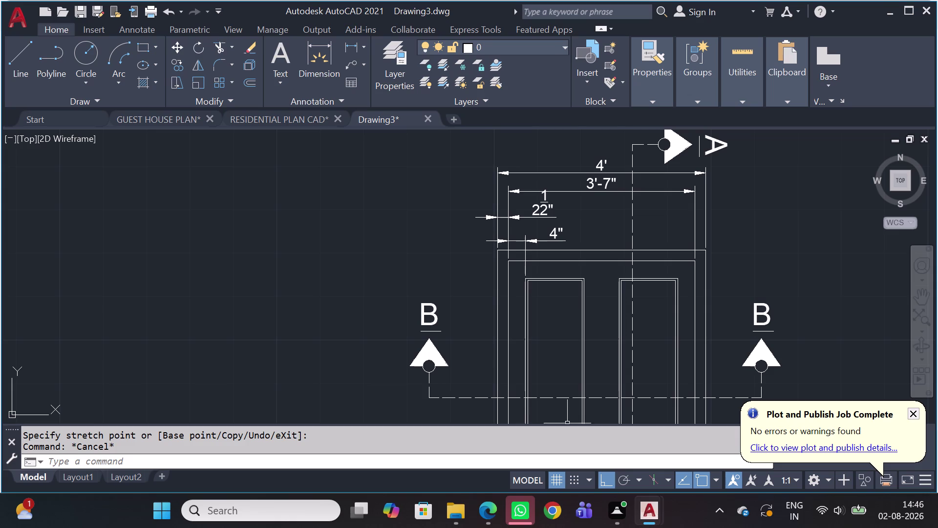
scroll(up, 3)
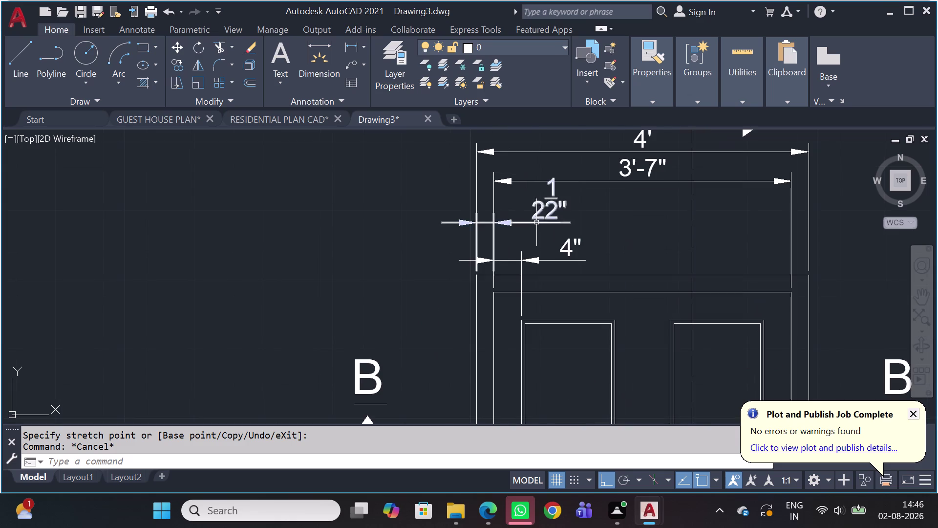
scroll(up, 3)
click(528, 255)
double_click(518, 260)
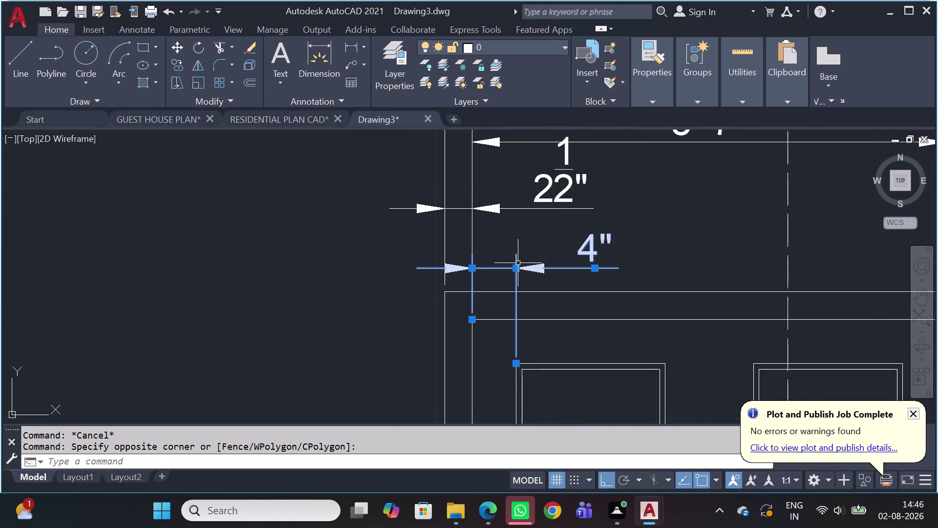
click(515, 263)
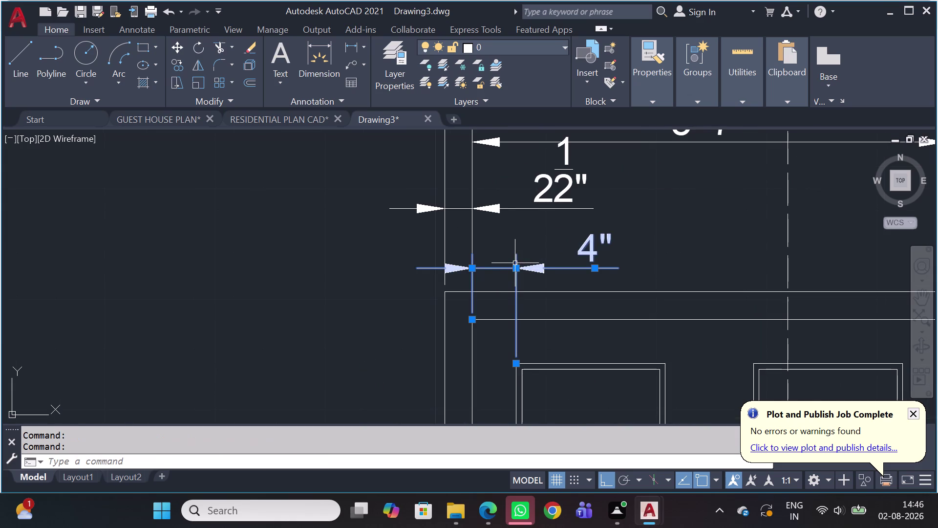
click(517, 270)
click(516, 249)
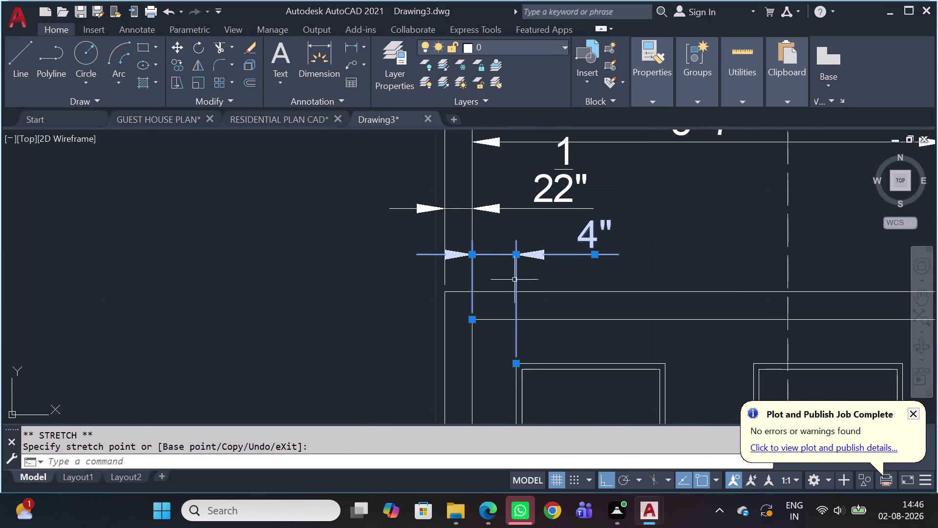
click(518, 362)
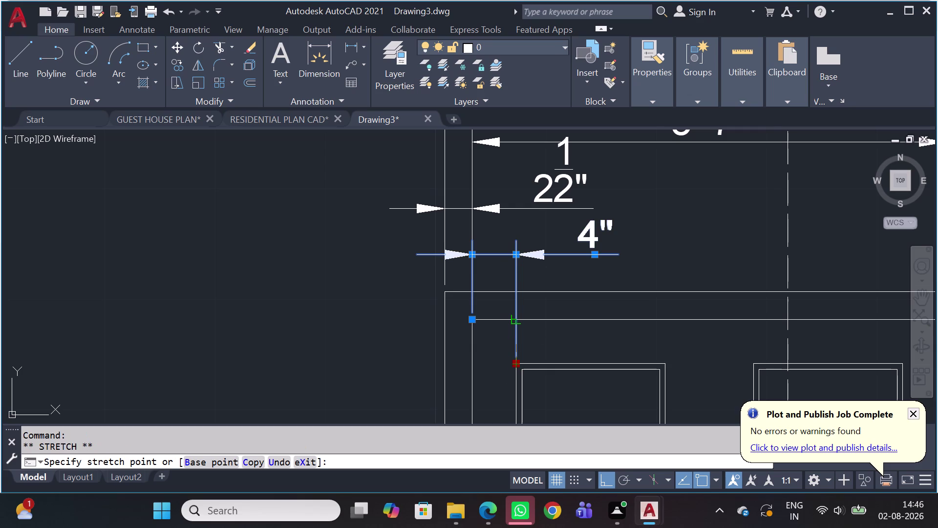
click(517, 322)
key(Escape)
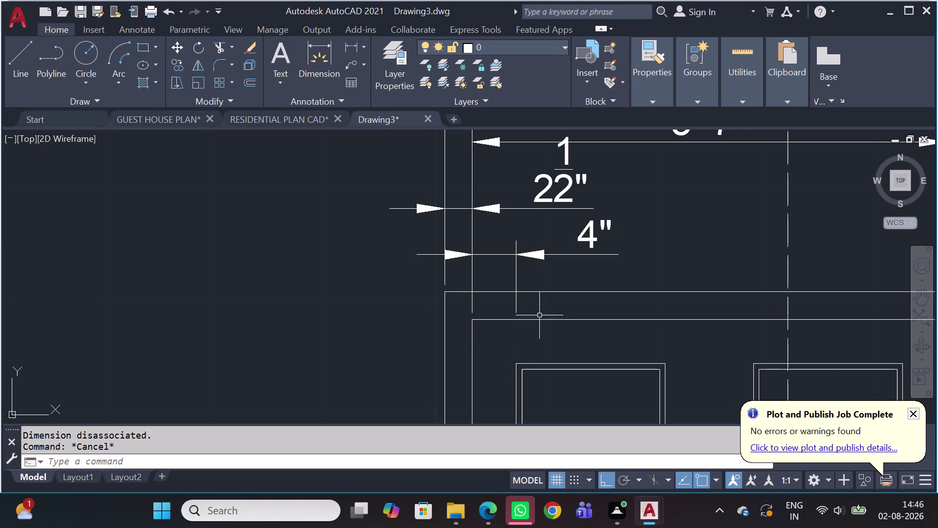
Zoom and pan out to show the whole door.
scroll(down, 3)
scroll(down, 3)
middle_drag(720, 310, 502, 223)
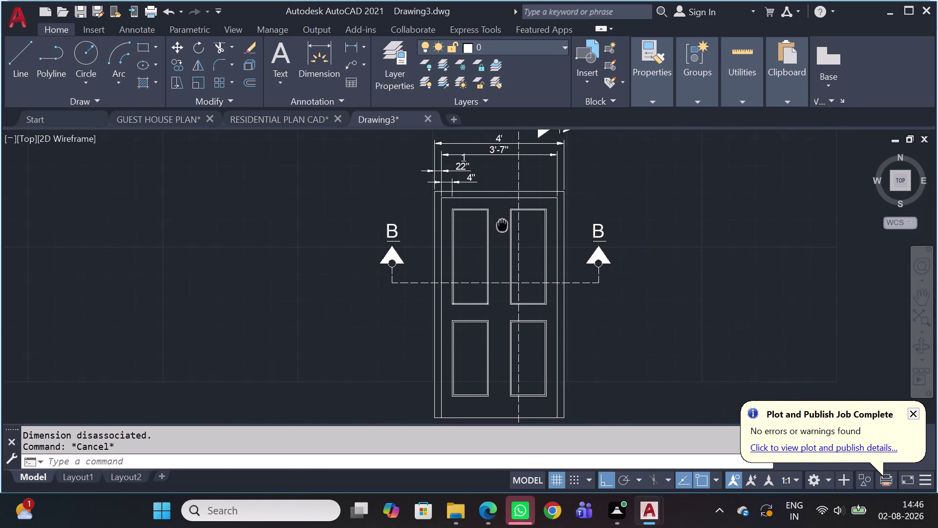
middle_drag(502, 223, 501, 221)
scroll(down, 3)
middle_drag(486, 349, 488, 310)
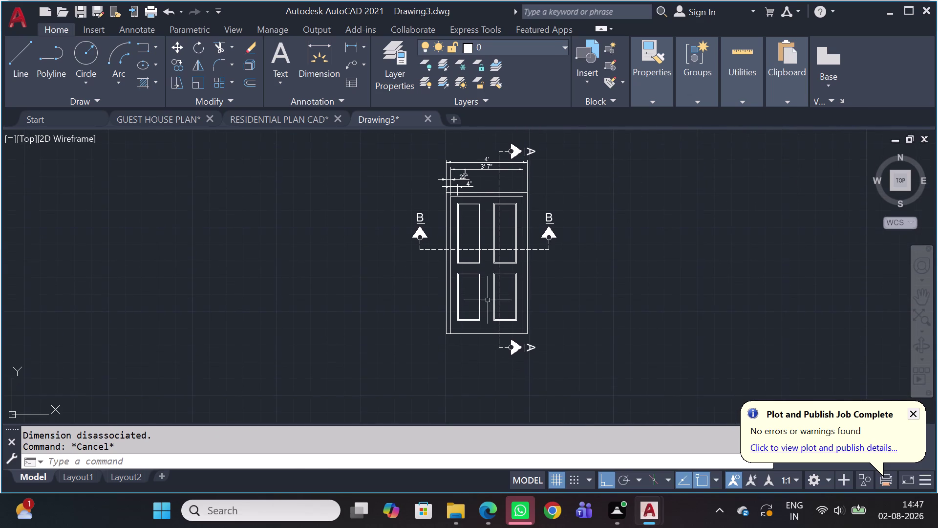
Dimension the door from top-left to bottom-left corner with DLI, placing the 7' height to the left.
key(d)
text(LI)
key(space)
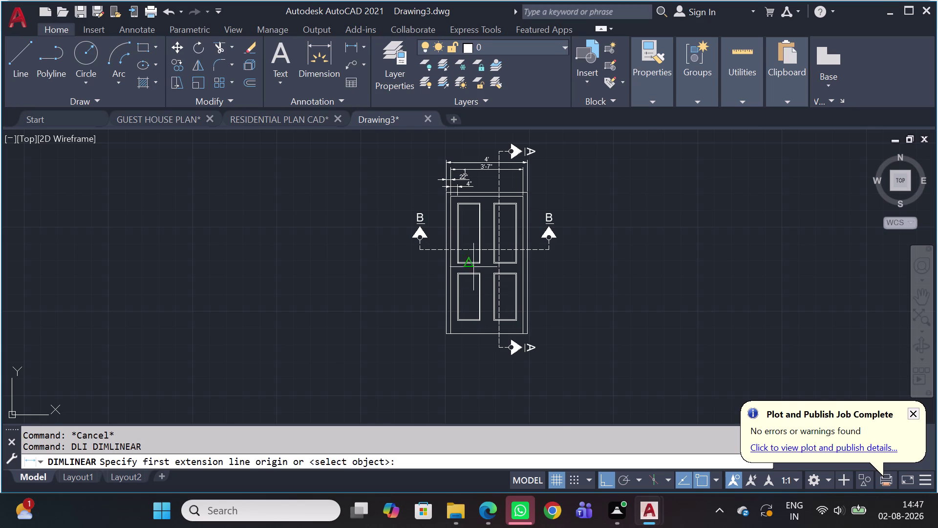
scroll(up, 3)
click(429, 215)
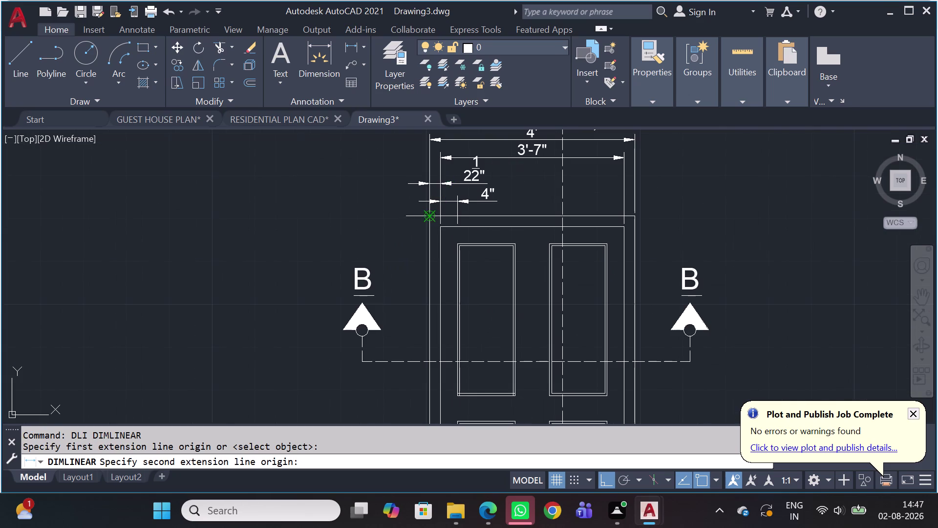
scroll(down, 3)
scroll(up, 3)
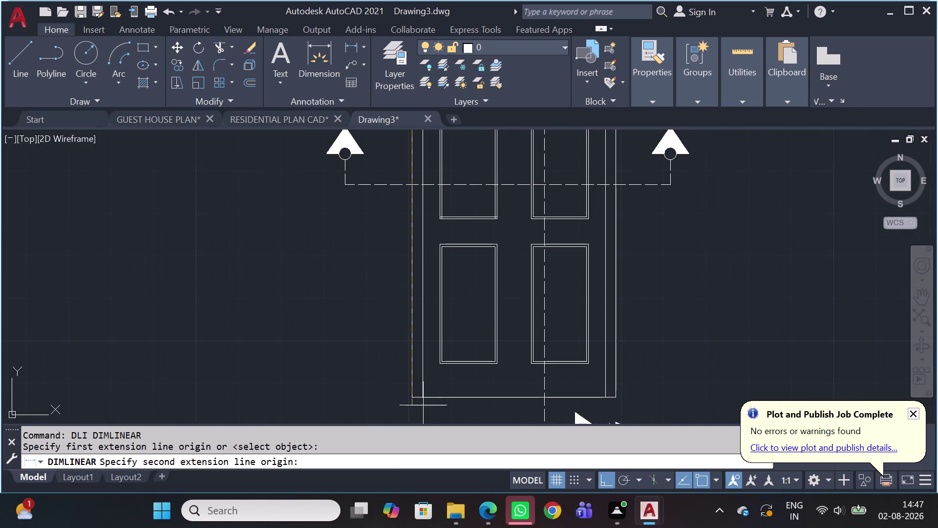
click(416, 397)
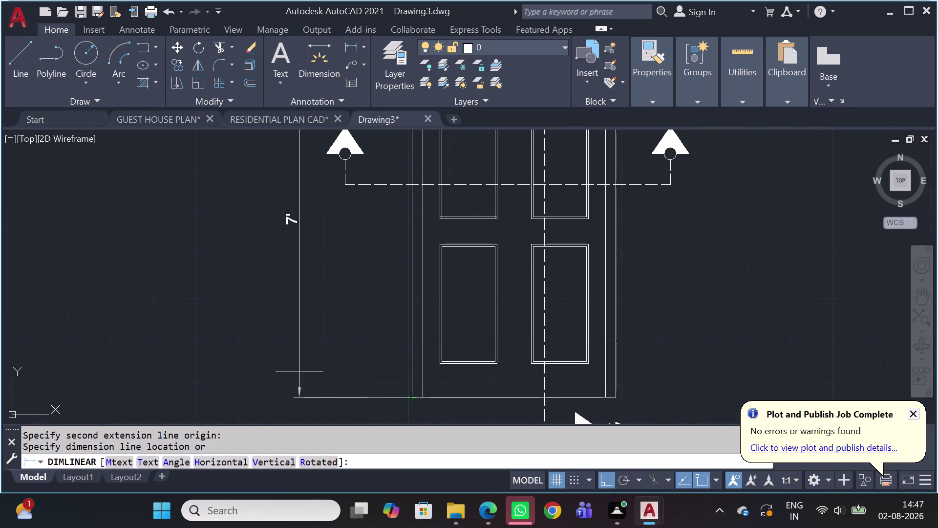
click(282, 353)
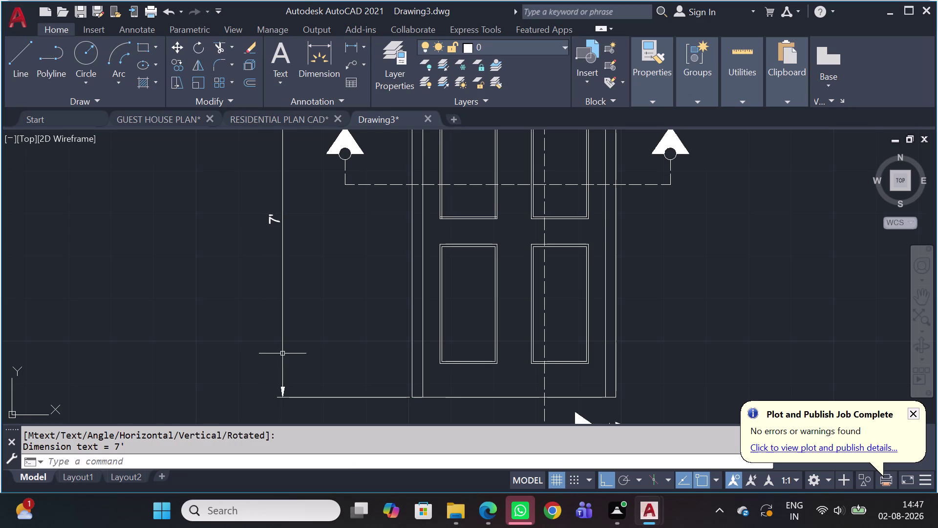